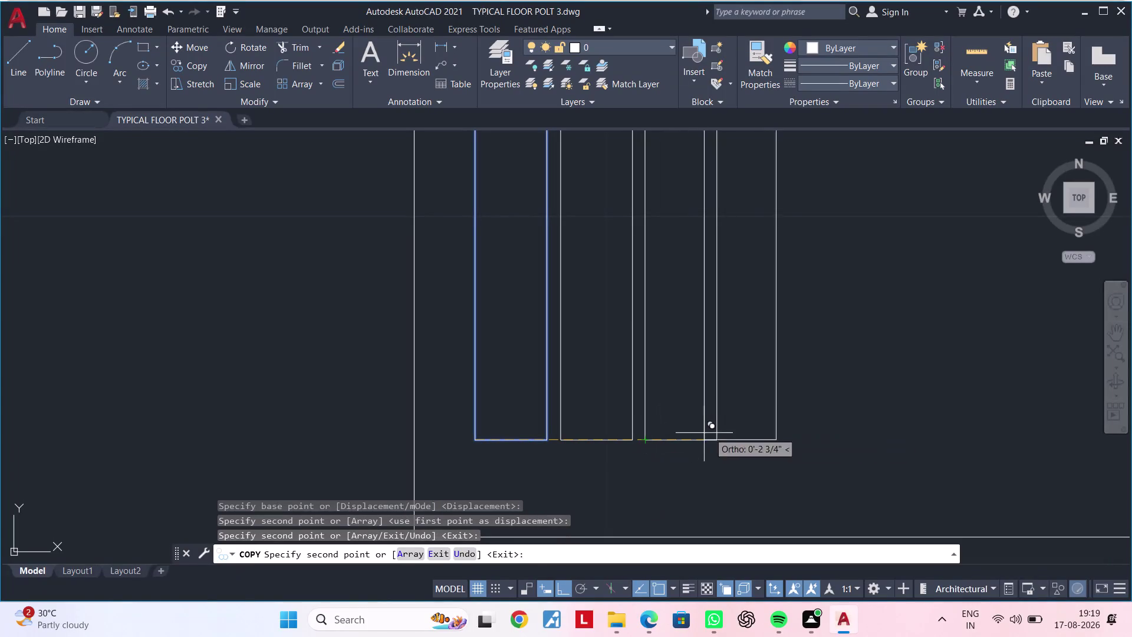
Place 17 more copies of the vertical slat line across the lower panel, then end COPY.
click(730, 433)
middle_drag(795, 428, 570, 445)
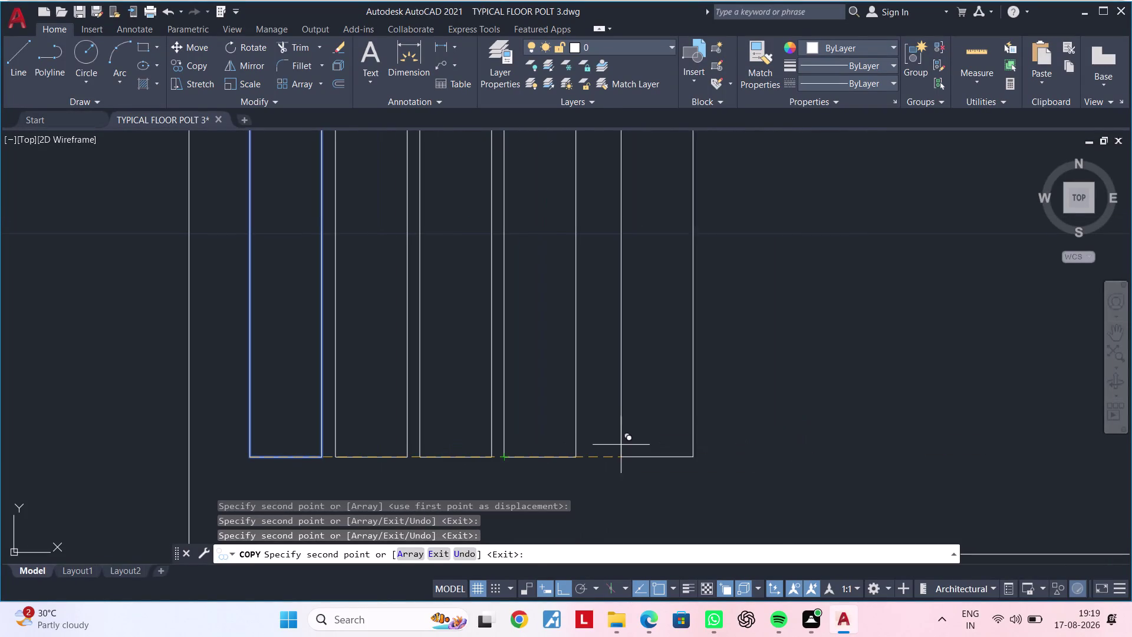
click(587, 451)
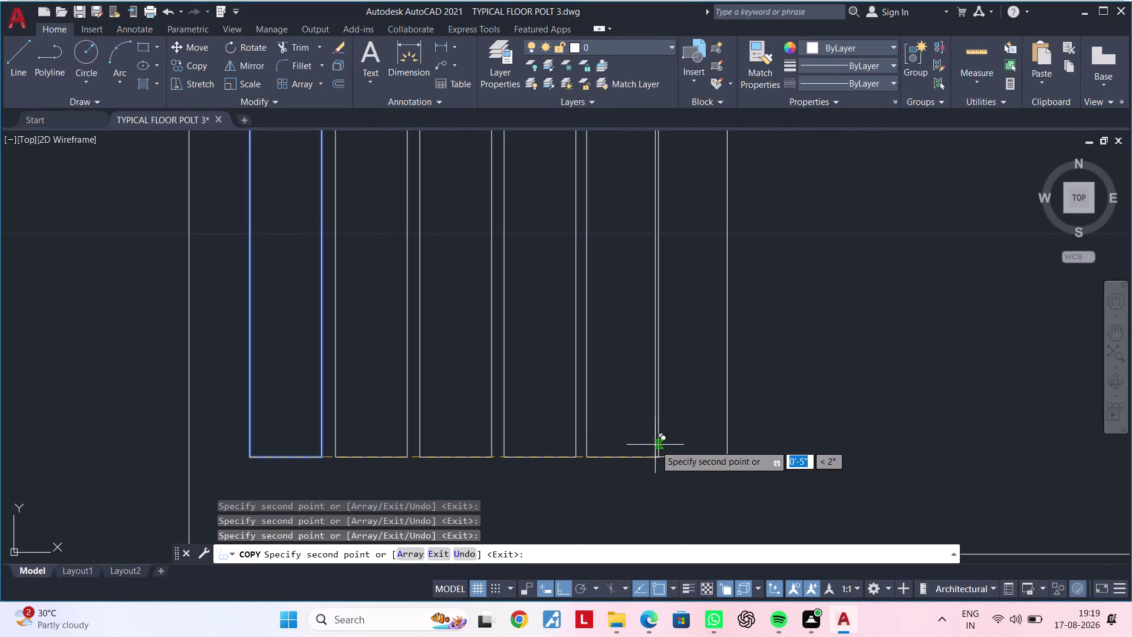
click(669, 448)
middle_drag(758, 442, 706, 449)
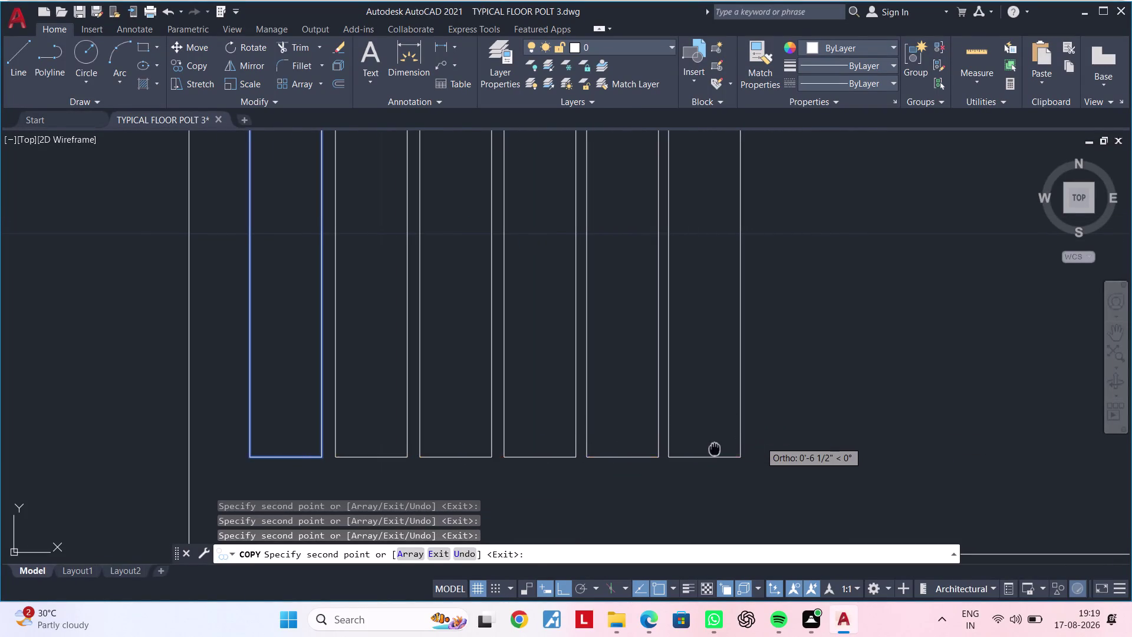
middle_drag(706, 449, 595, 457)
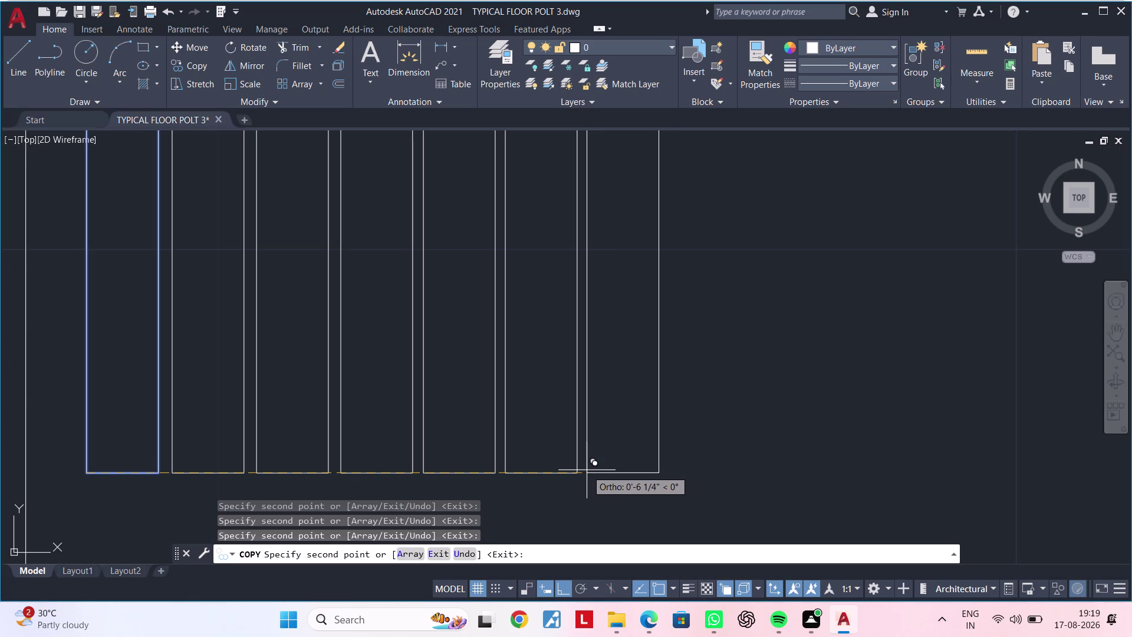
click(587, 469)
middle_drag(668, 453, 551, 462)
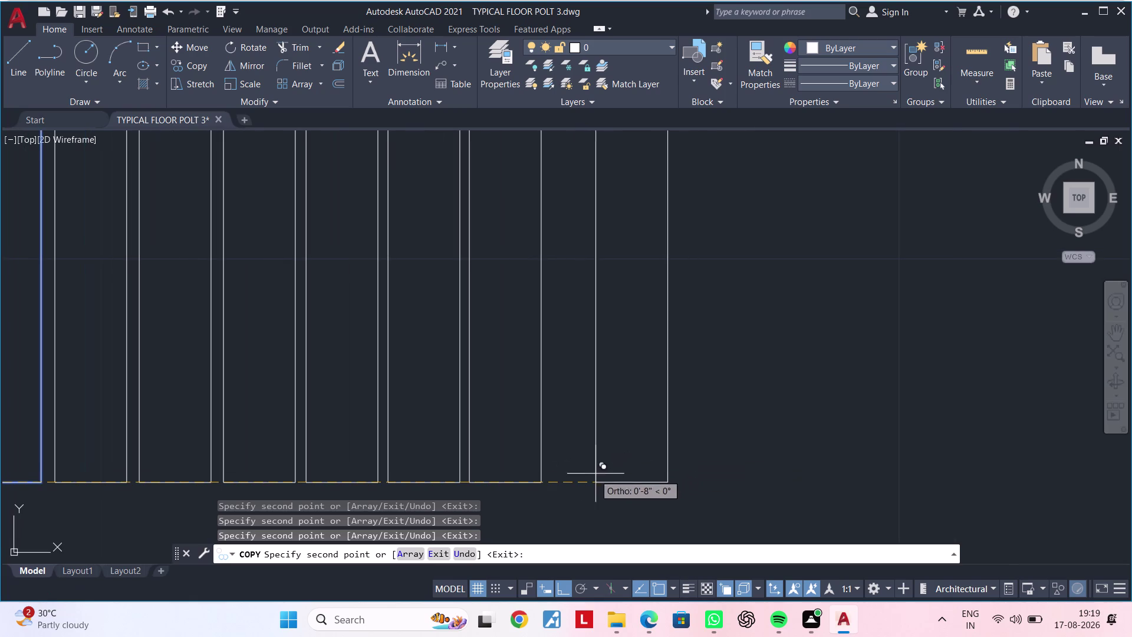
click(550, 475)
middle_drag(638, 470, 531, 474)
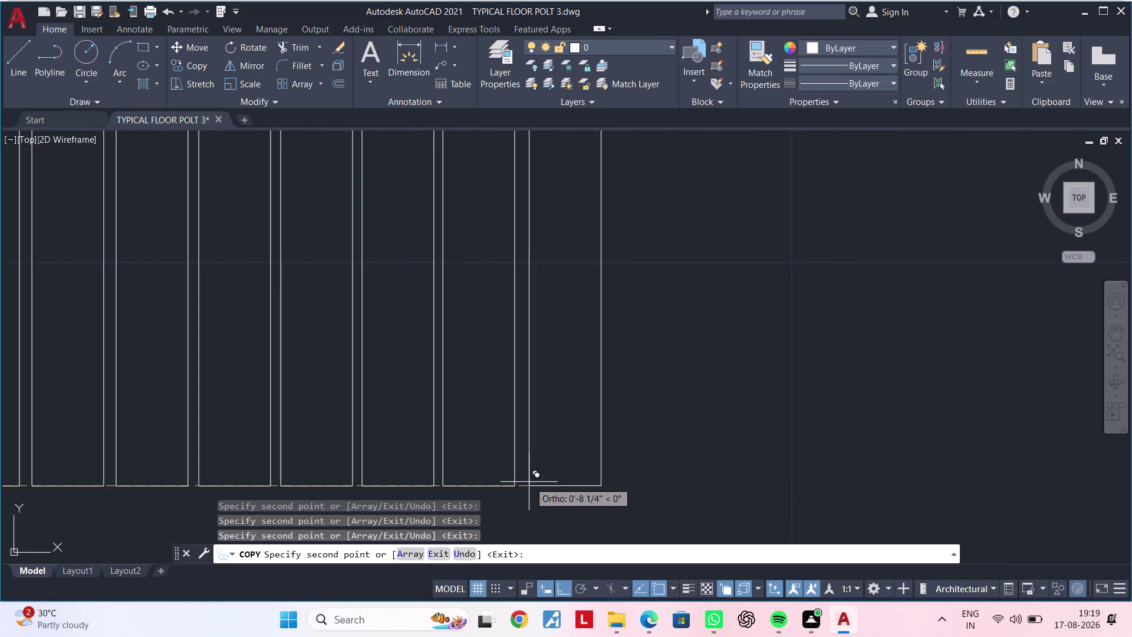
click(525, 482)
middle_drag(637, 470, 559, 482)
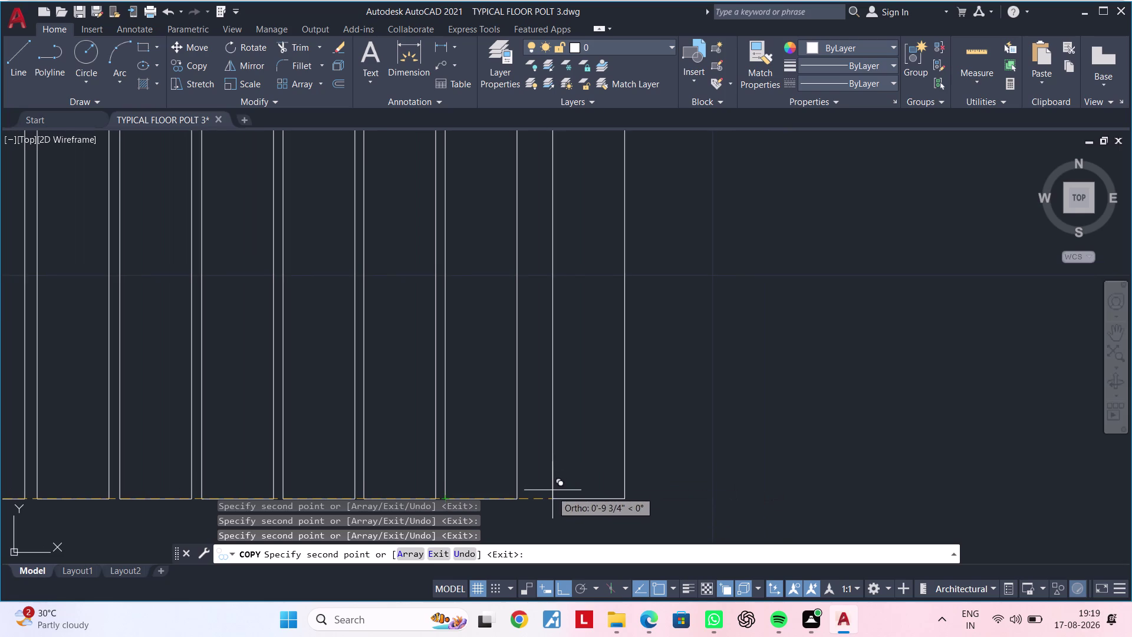
click(528, 495)
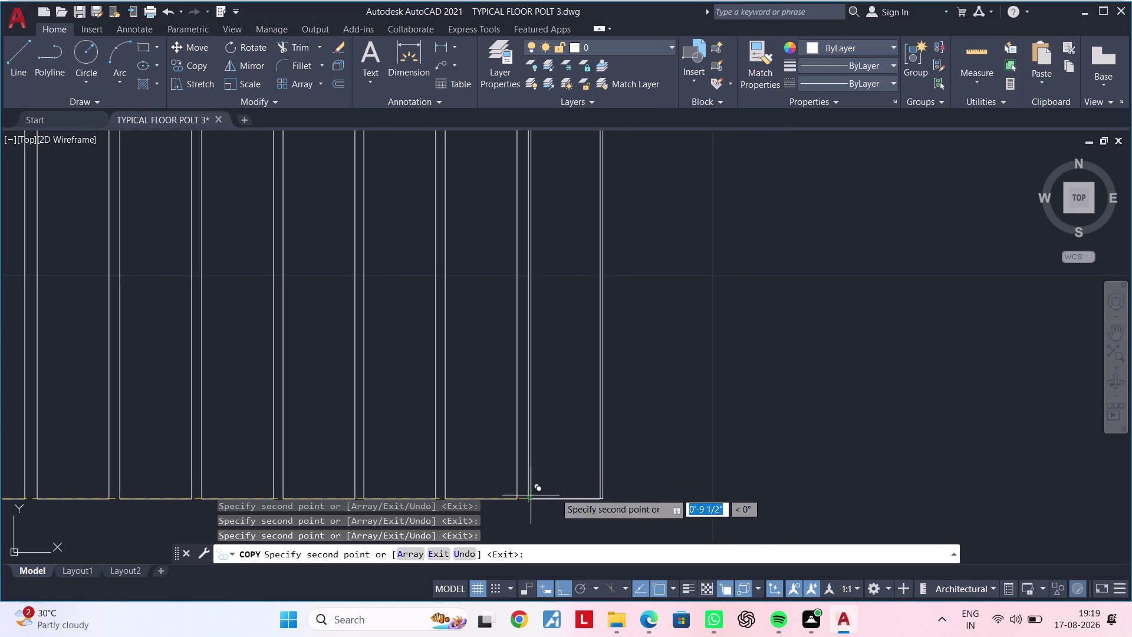
click(612, 492)
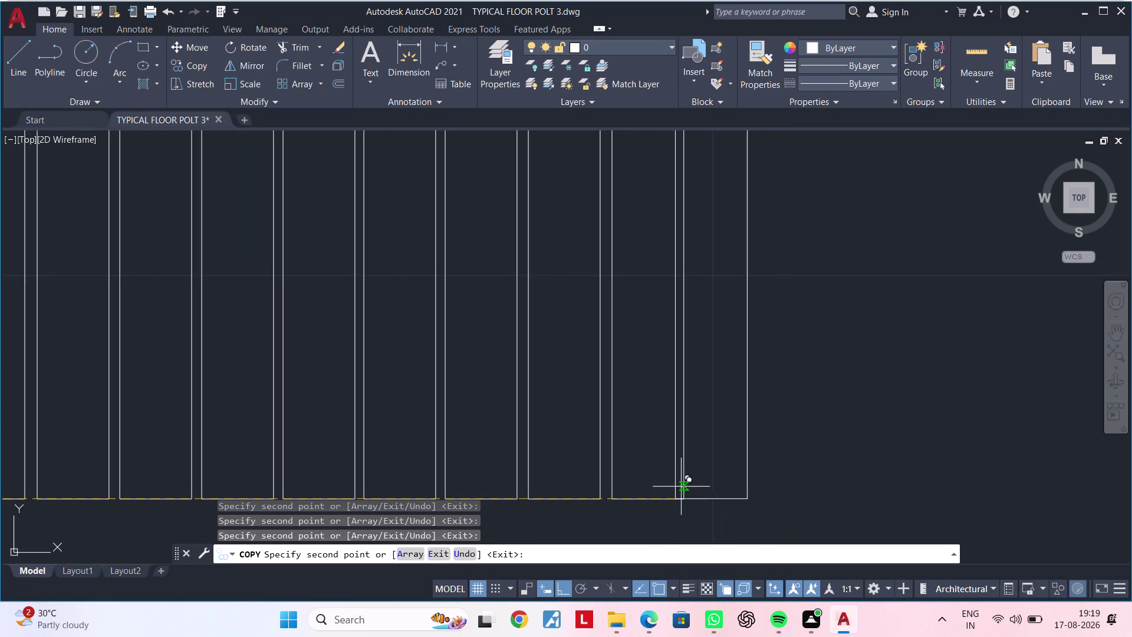
middle_drag(725, 485, 641, 492)
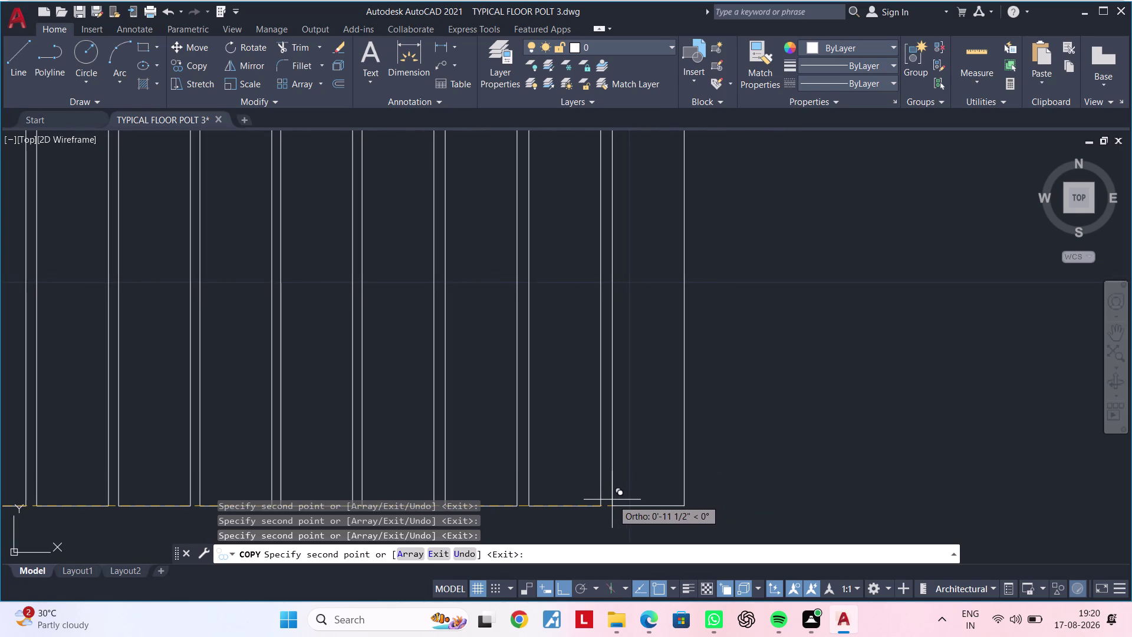
click(612, 500)
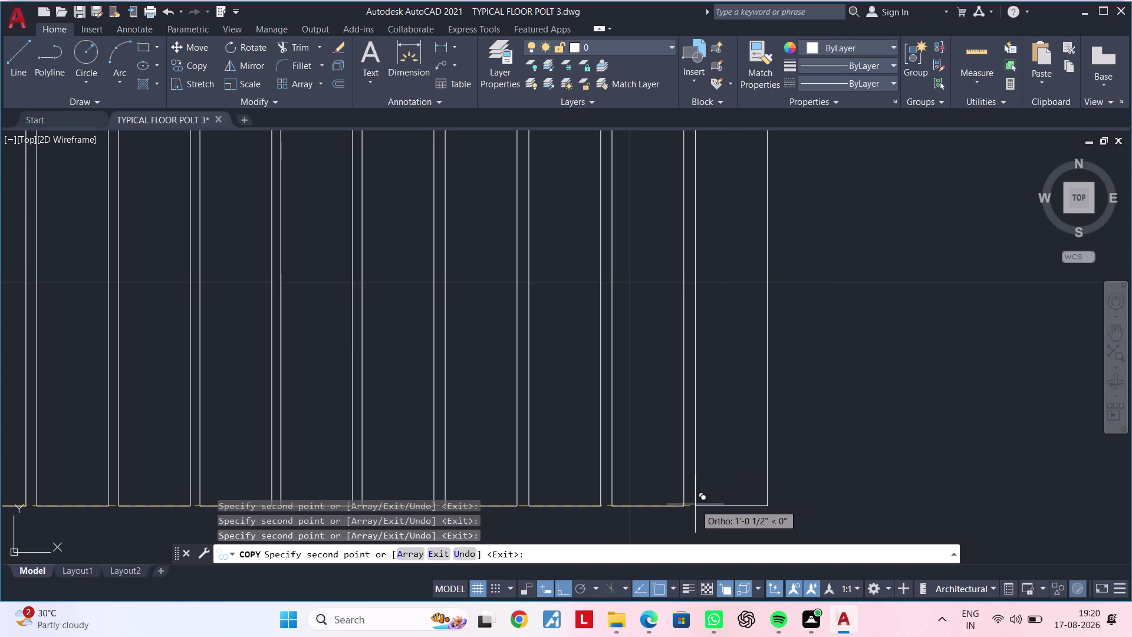
click(695, 504)
click(779, 498)
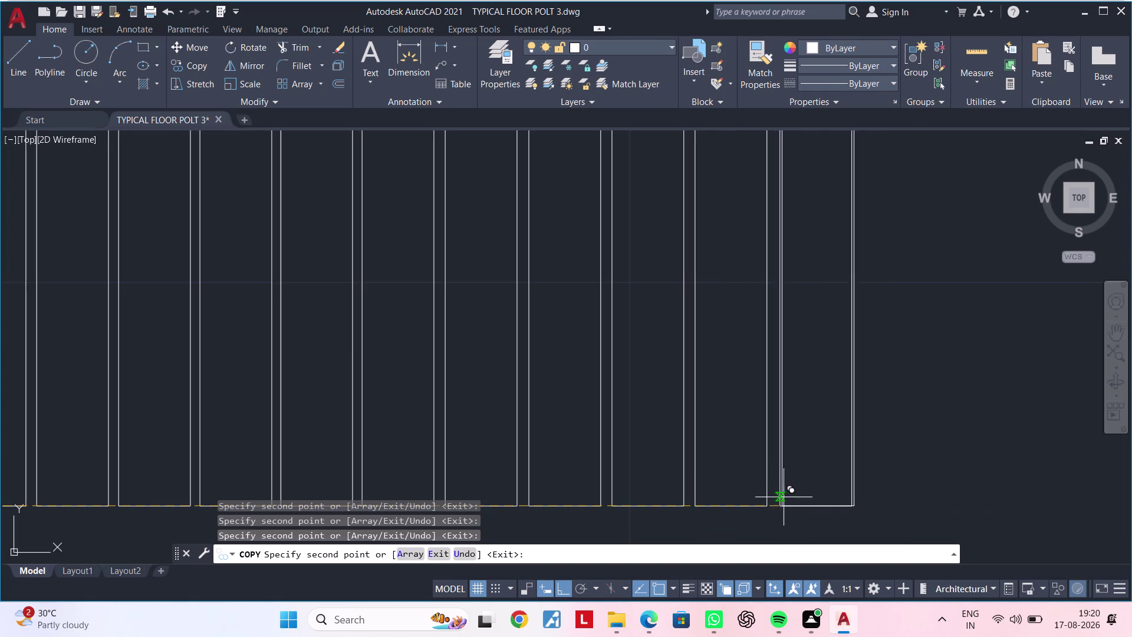
middle_drag(846, 484, 589, 492)
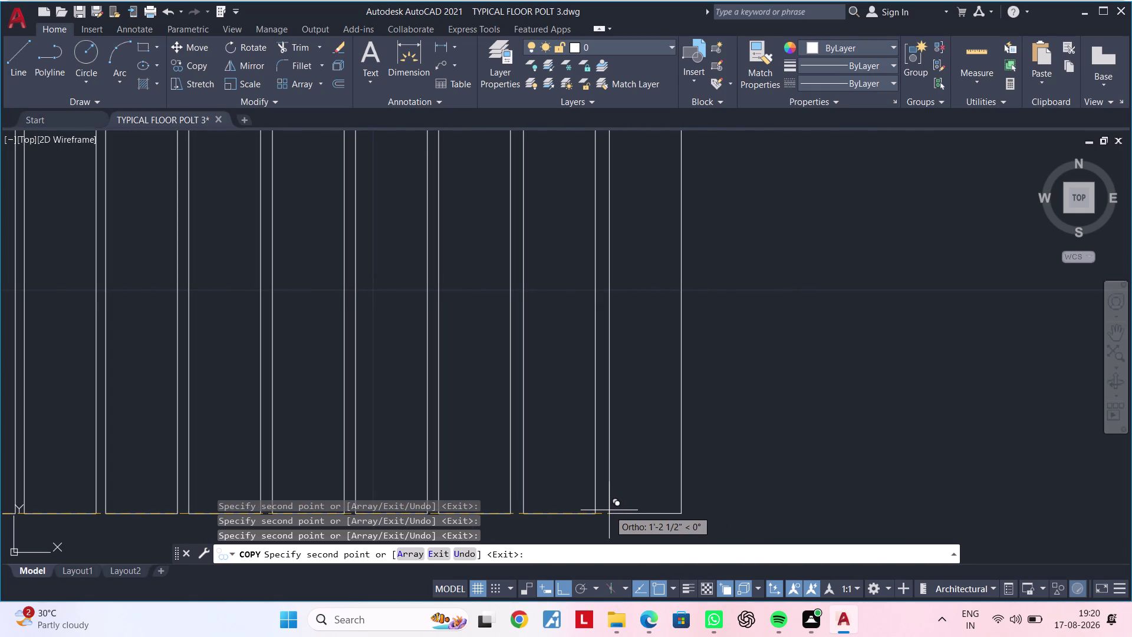
click(609, 509)
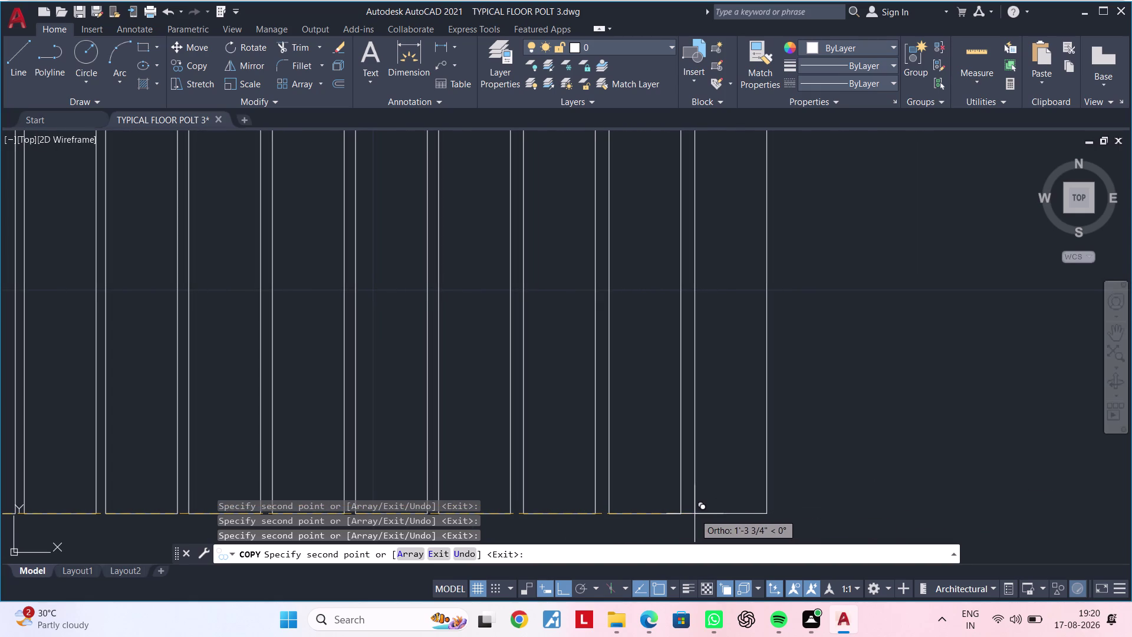
click(694, 513)
click(782, 513)
scroll(down, 3)
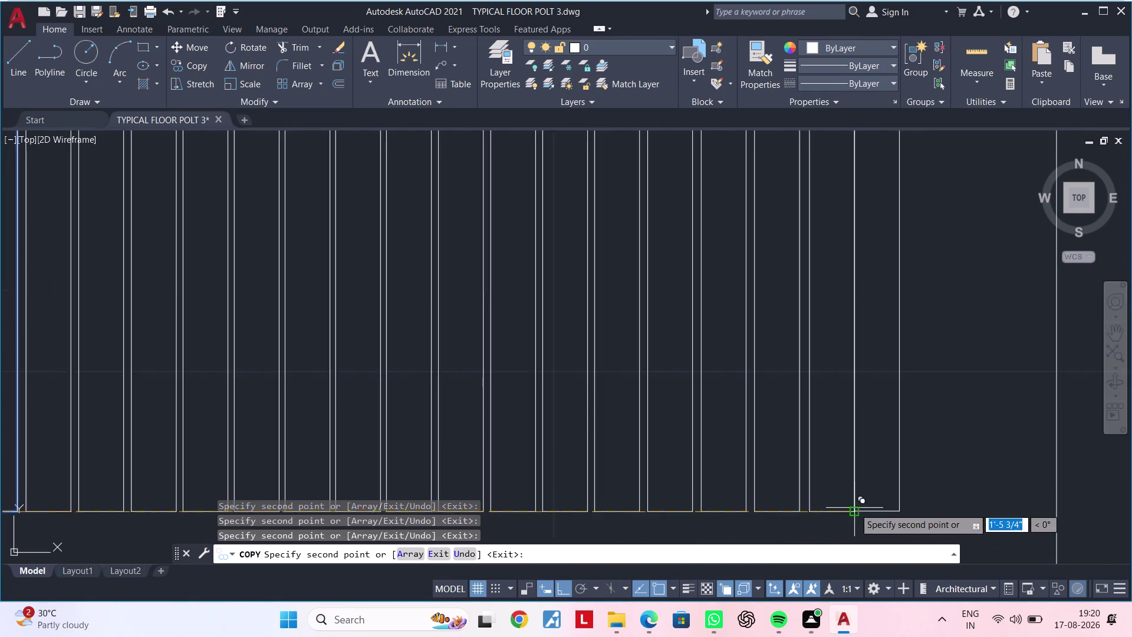
middle_drag(852, 507, 584, 496)
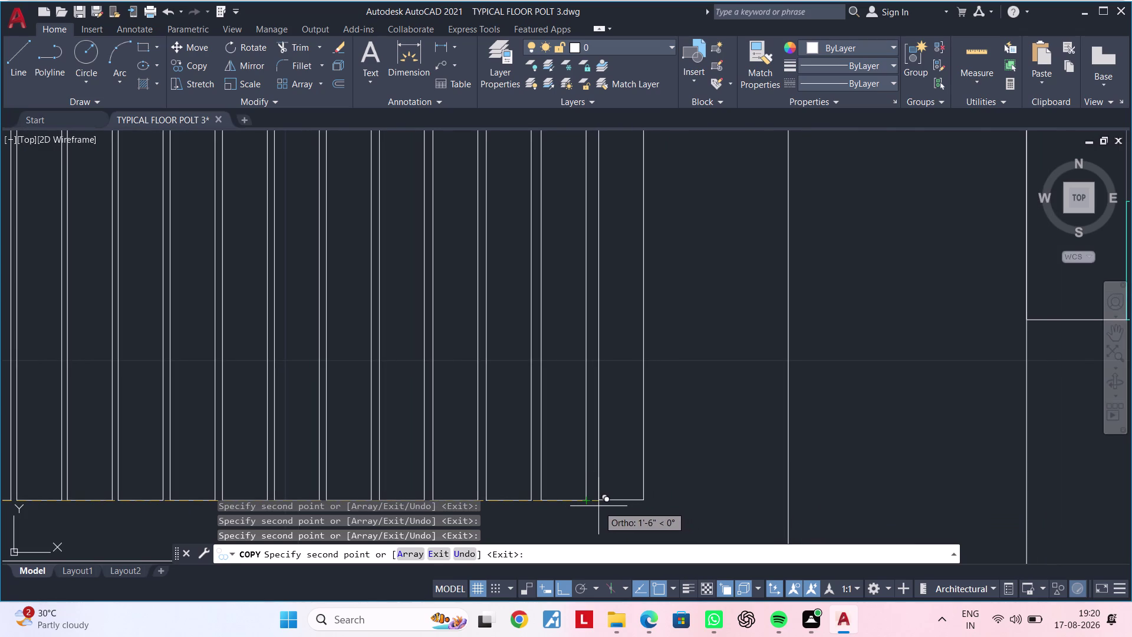
click(599, 506)
click(656, 501)
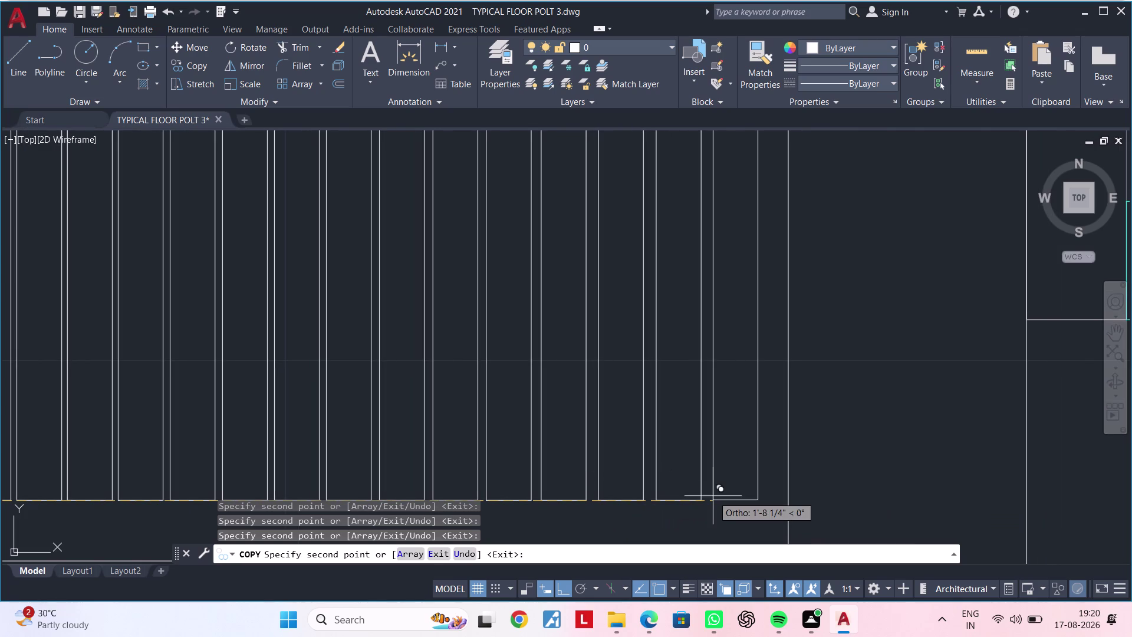
click(714, 499)
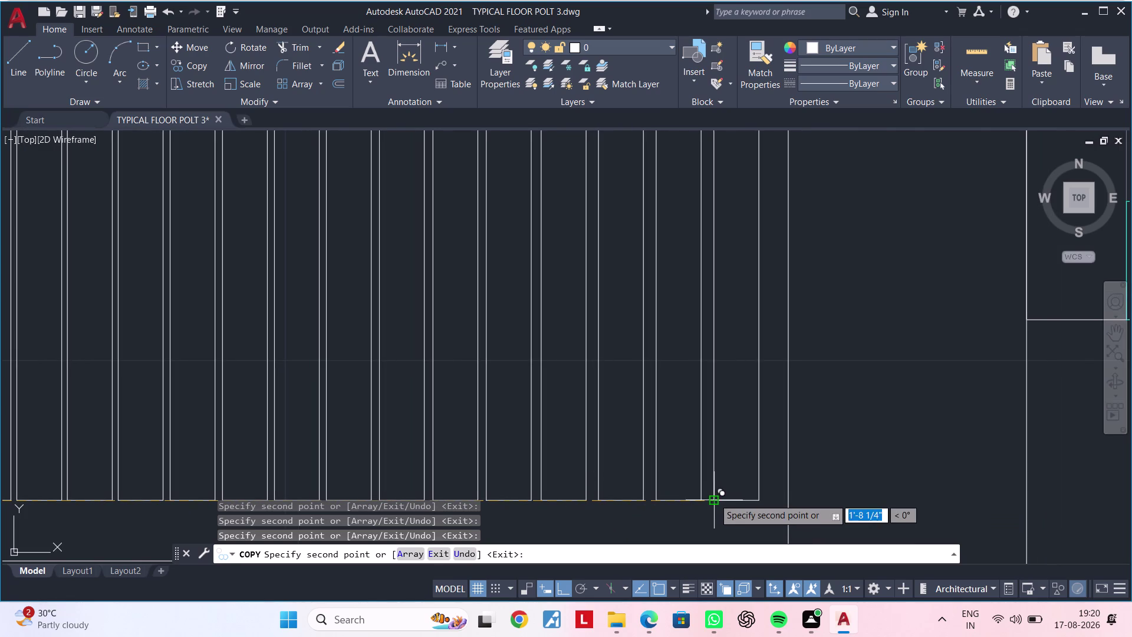
scroll(down, 3)
key(Escape)
key(Escape)
key(Escape)
key(Escape)
scroll(up, 3)
key(Escape)
key(Escape)
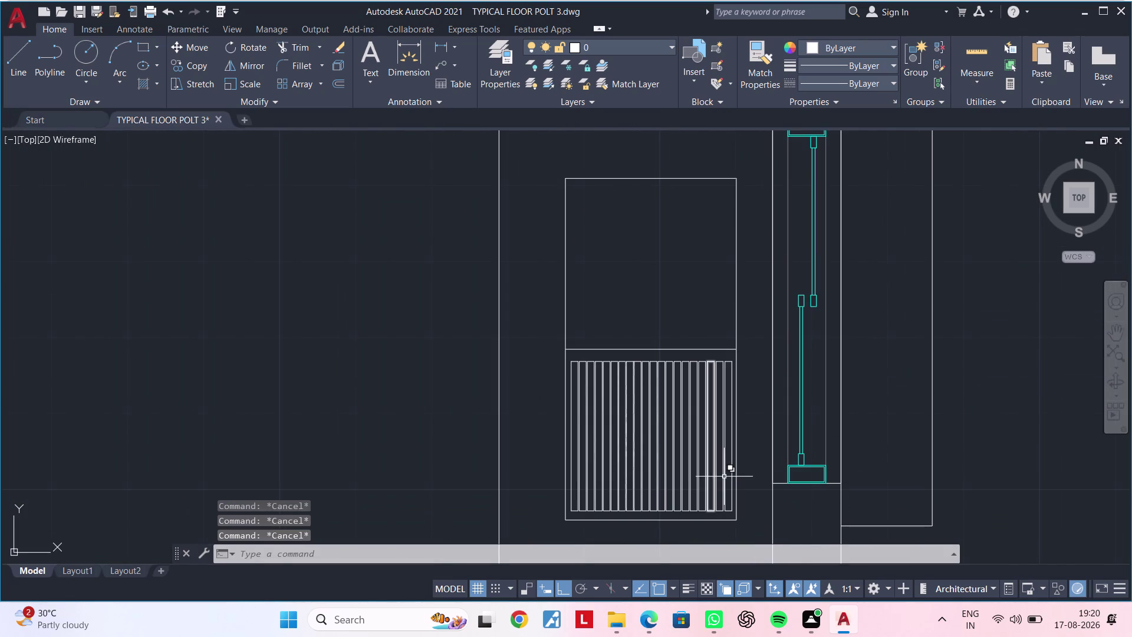
Center the slatted outline in view and clear any pending command.
scroll(up, 3)
scroll(down, 3)
scroll(up, 3)
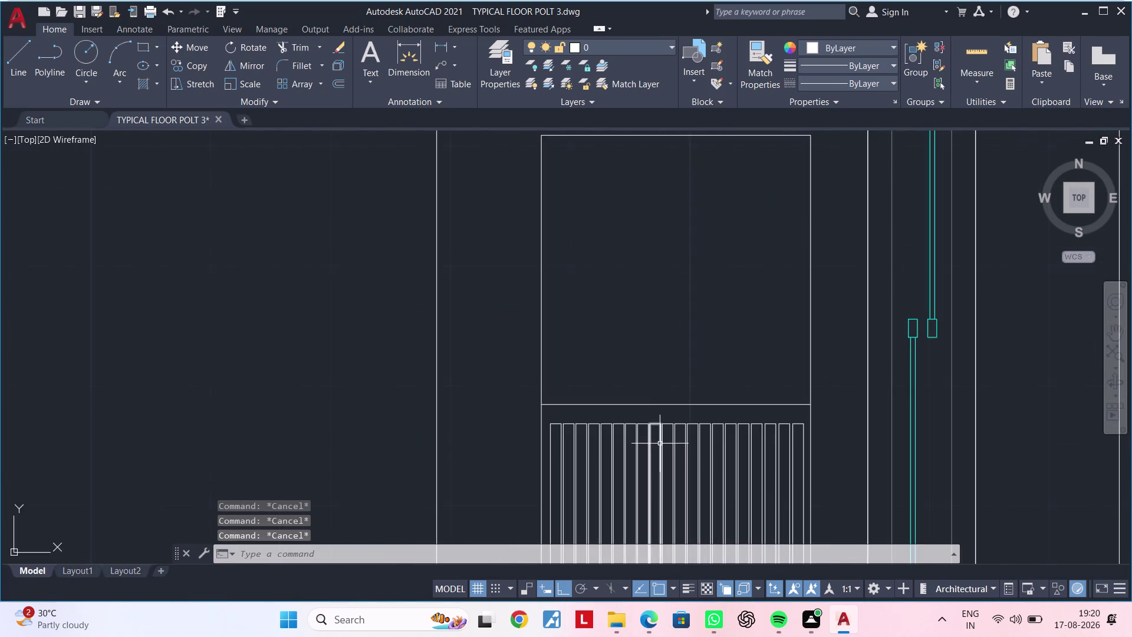
middle_drag(660, 435, 660, 366)
scroll(up, 3)
scroll(down, 3)
scroll(down, 3)
middle_drag(692, 282, 683, 324)
key(Escape)
key(Escape)
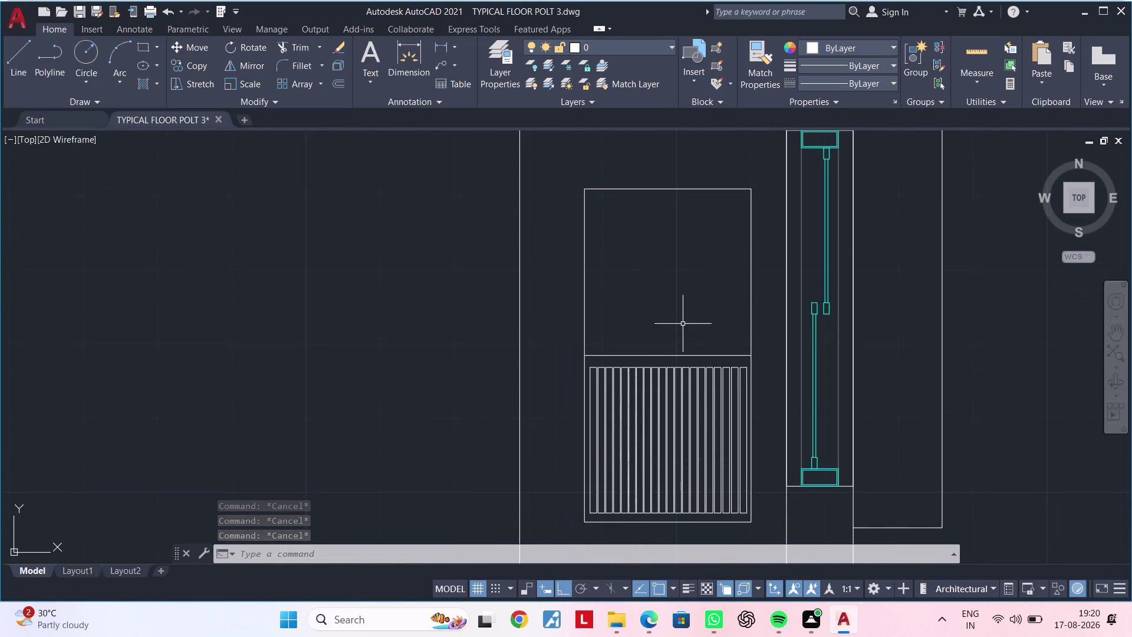
key(Escape)
key(Escape)
key(Escape)
key(Escape)
key(Escape)
key(Escape)
key(Escape)
key(Escape)
key(Escape)
key(Escape)
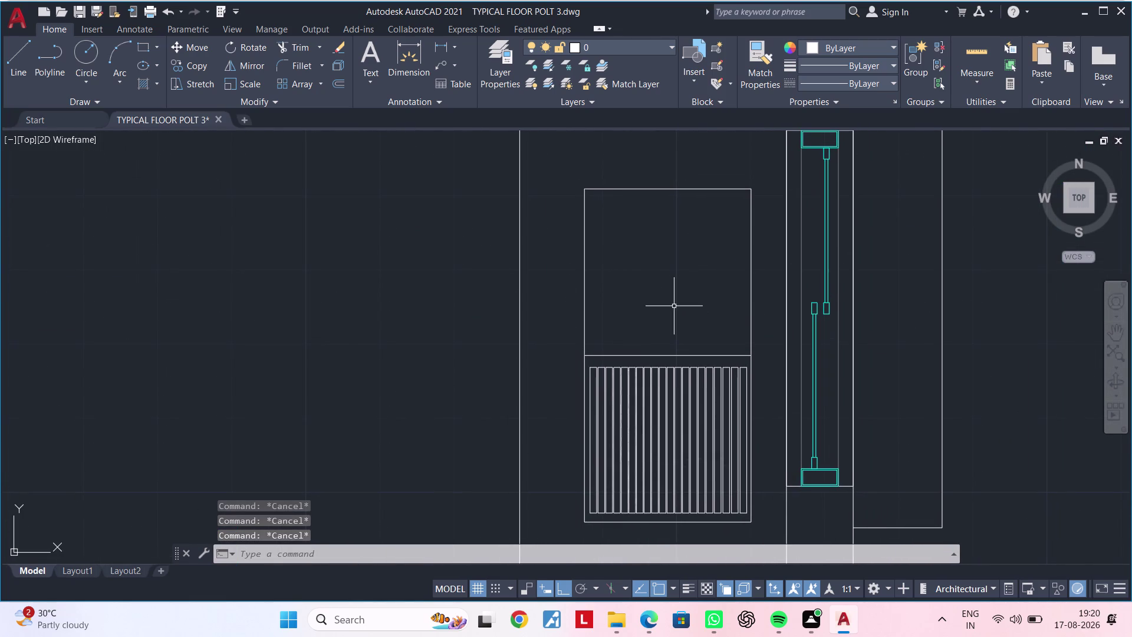
key(Escape)
key(Escape)
key(Escape)
key(Escape)
middle_drag(637, 266, 610, 287)
key(Escape)
middle_drag(611, 272, 569, 279)
key(Escape)
key(Escape)
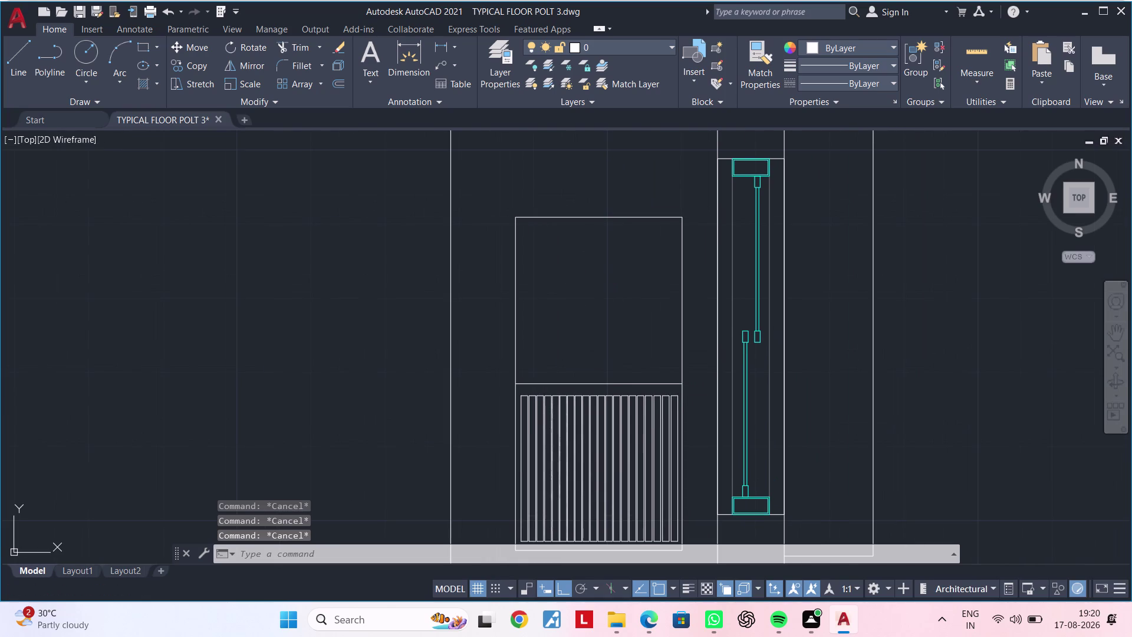
key(Escape)
key(Escape)
Draw a rectangle with REC inside the upper panel above the slats.
text(REC)
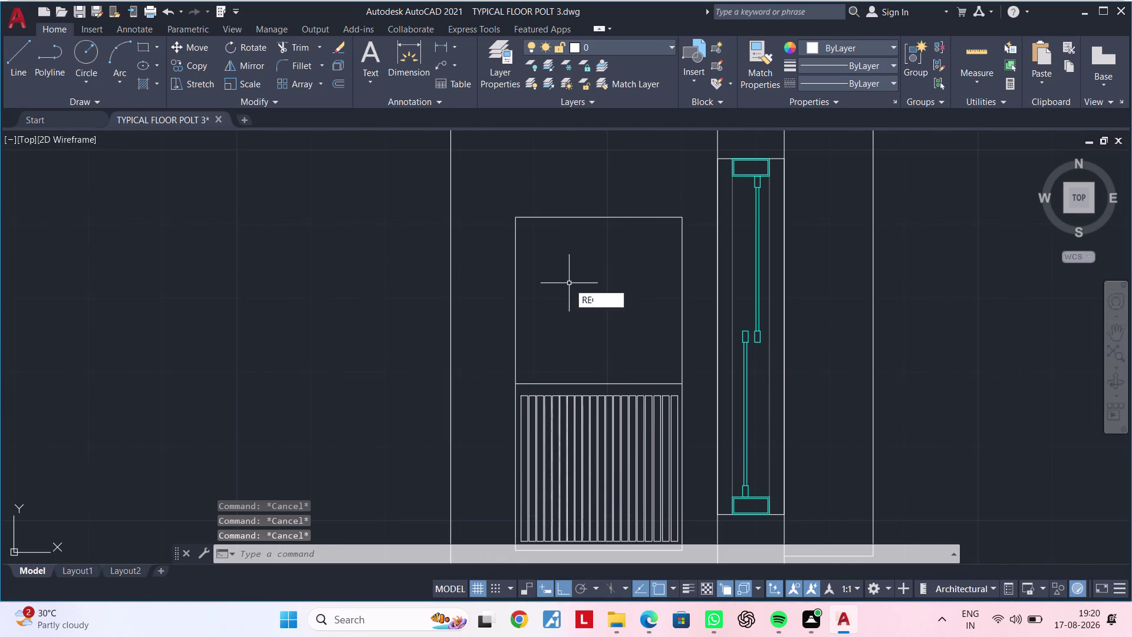
key(space)
click(560, 252)
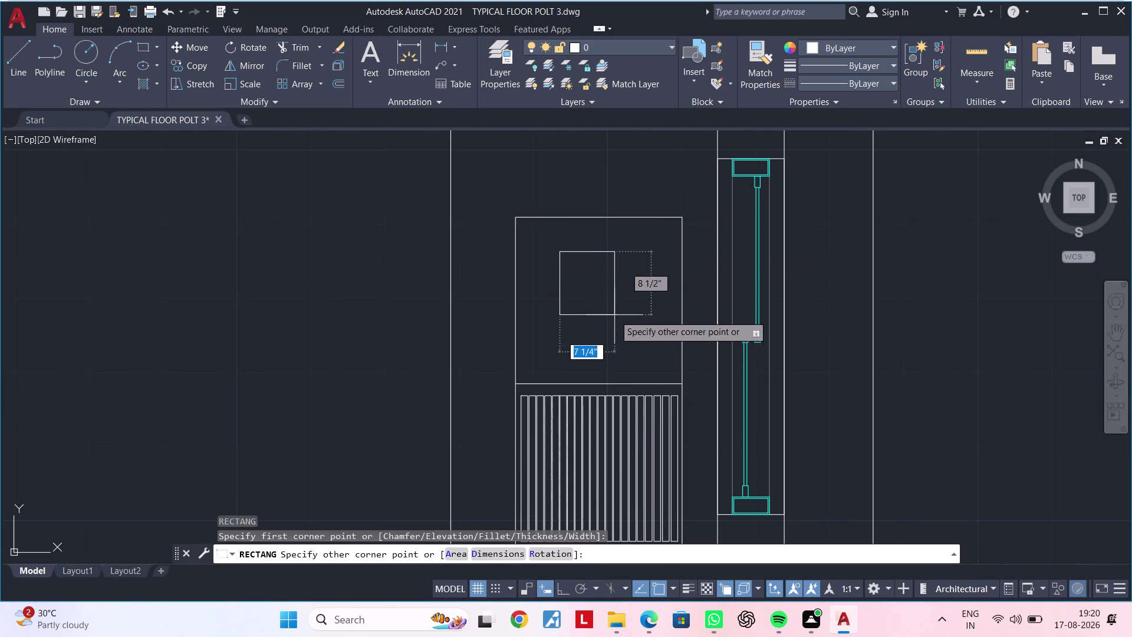
click(643, 359)
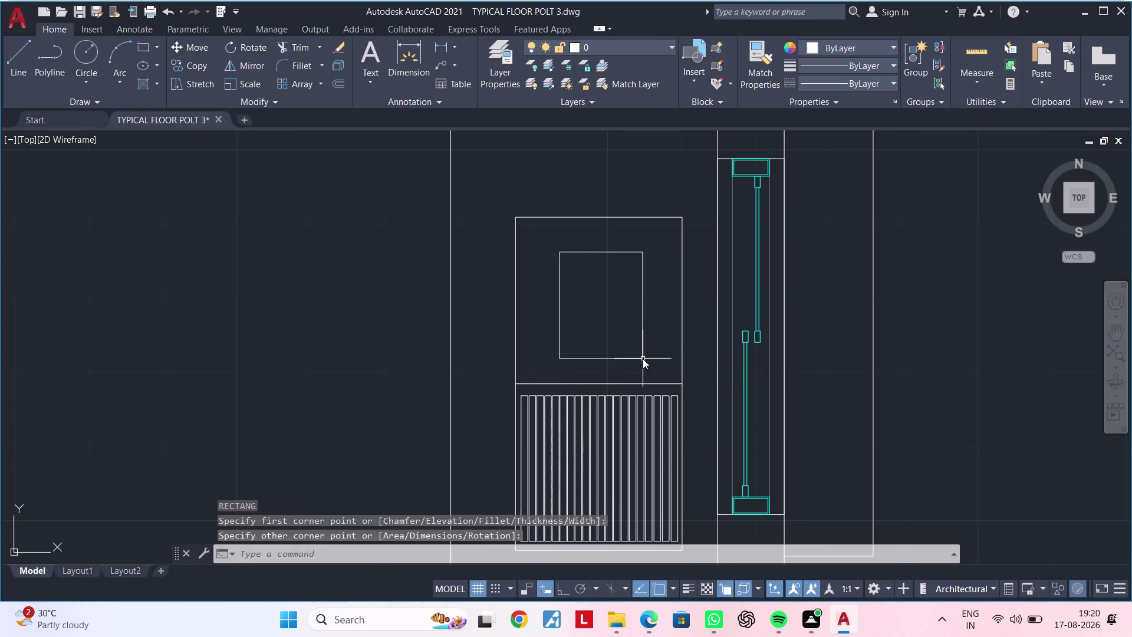
key(Escape)
key(Escape)
middle_drag(605, 318, 613, 306)
key(Escape)
key(Escape)
key(Escape)
key(Escape)
key(Escape)
key(Escape)
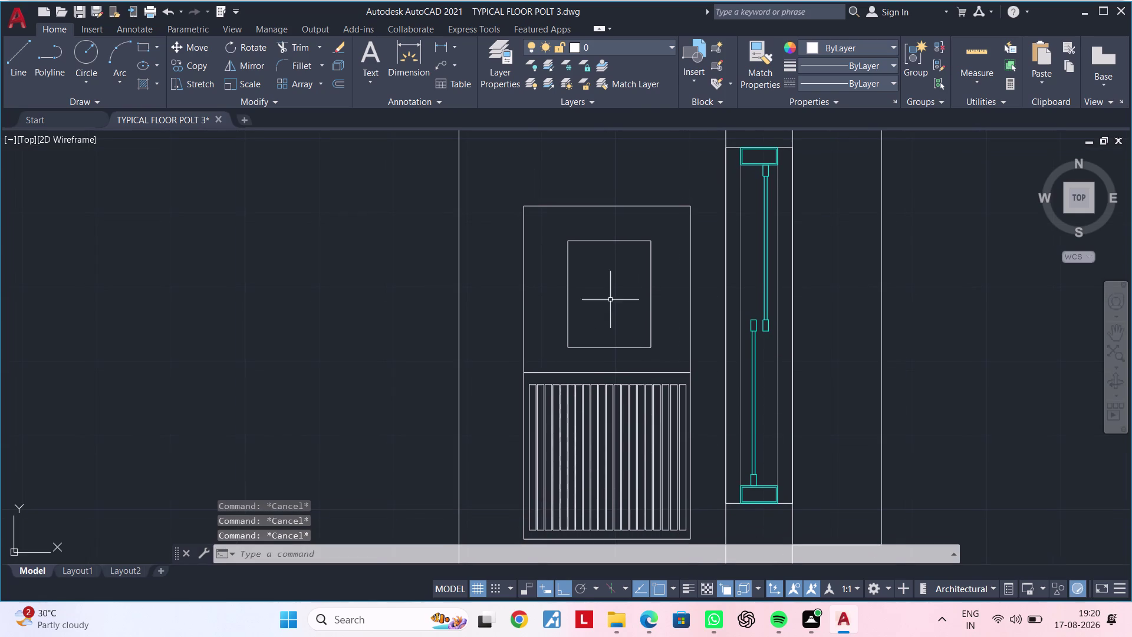
key(Escape)
key(Escape)
key(f)
key(space)
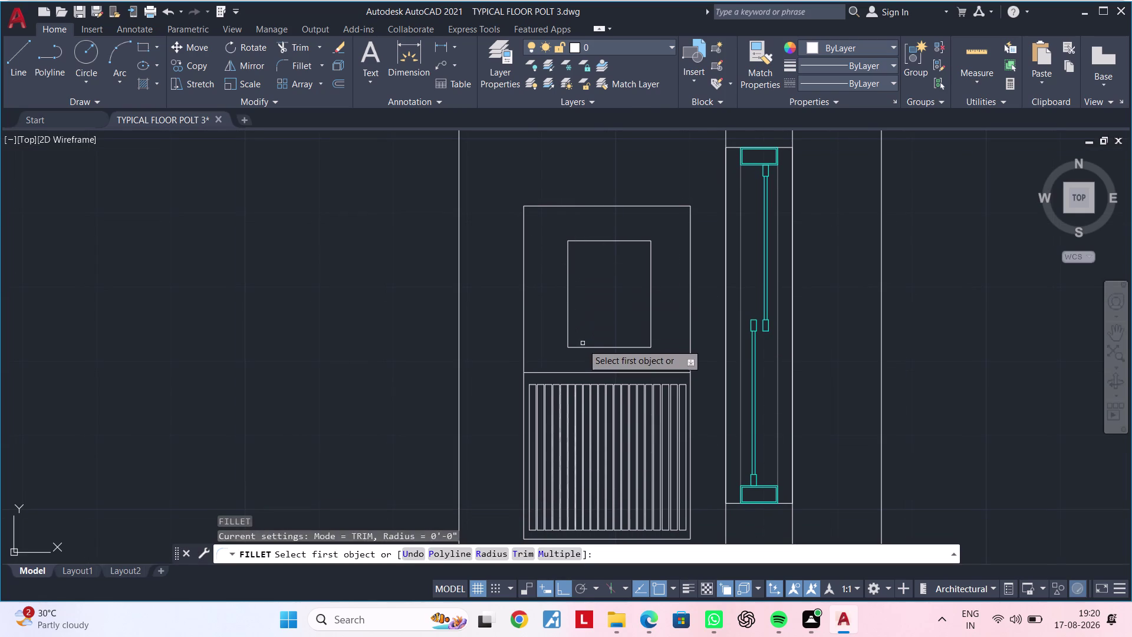
Abandon a first fillet attempt and explode the basin's inner rectangle into separate lines.
click(583, 347)
click(569, 323)
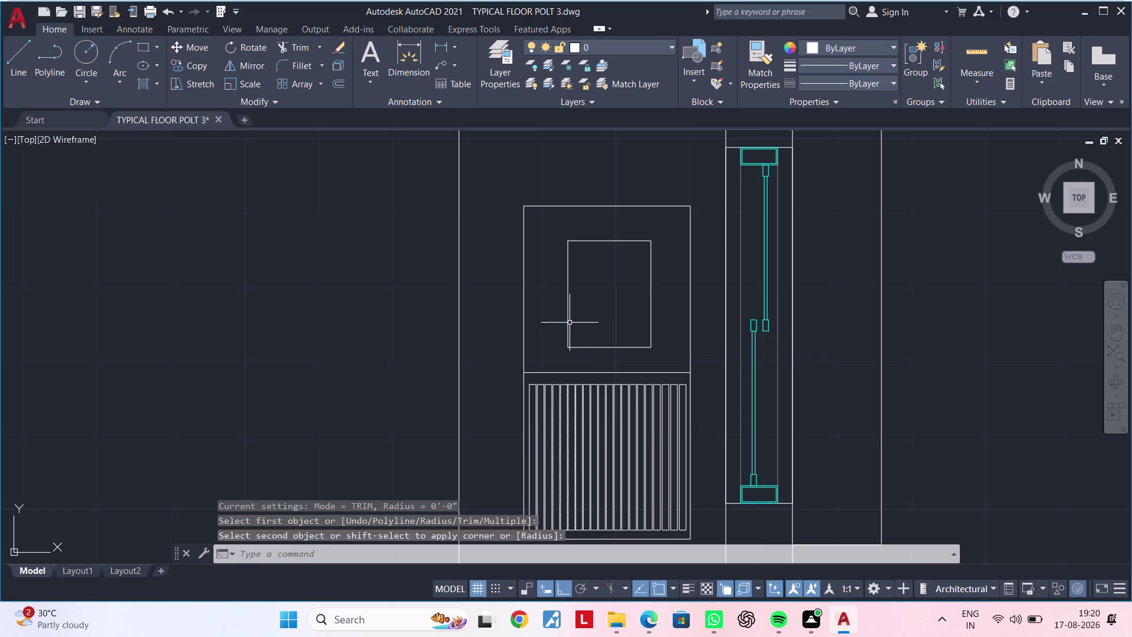
click(570, 329)
key(Escape)
key(Escape)
key(Escape)
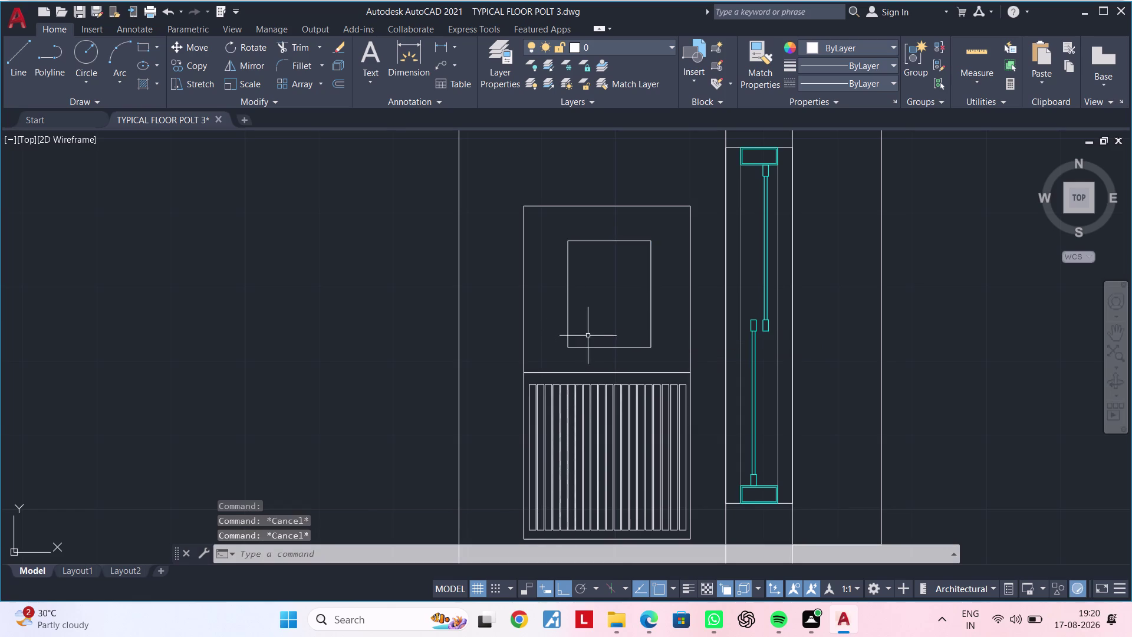
key(Escape)
click(567, 314)
text(X)
key(space)
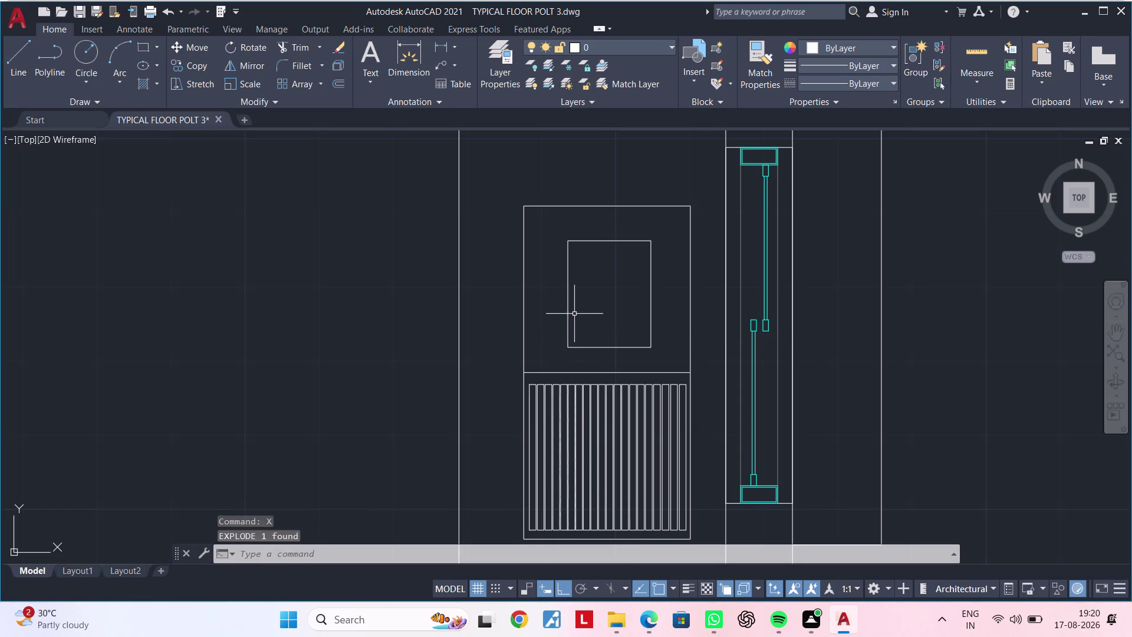
key(Escape)
key(Escape)
key(Escape)
Try filleting the basin's bottom and side edges, then cancel the attempt.
text(F)
key(space)
click(587, 346)
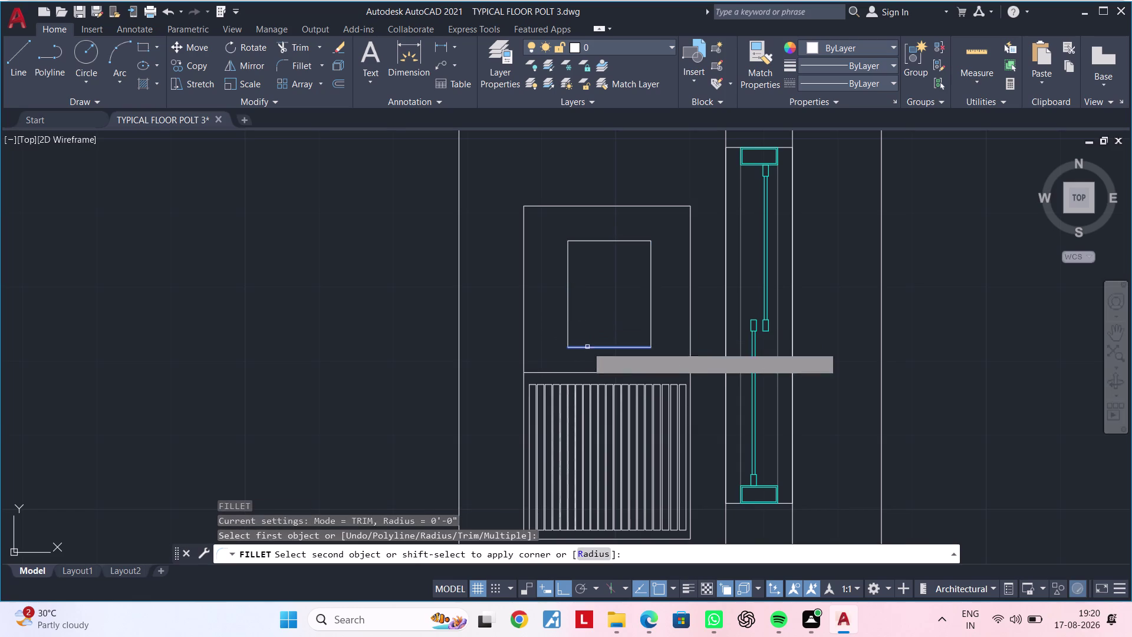
click(566, 324)
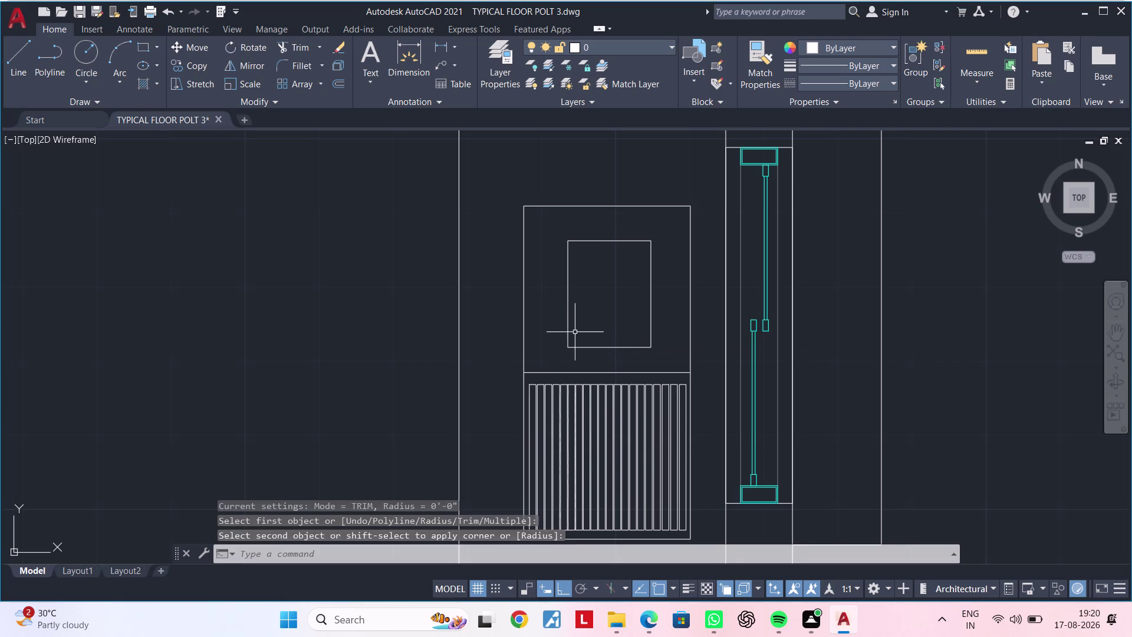
key(Escape)
key(Escape)
key(Escape)
key(Escape)
key(Escape)
Start FILLET and set its radius to 0'-4" by picking two points.
text(F)
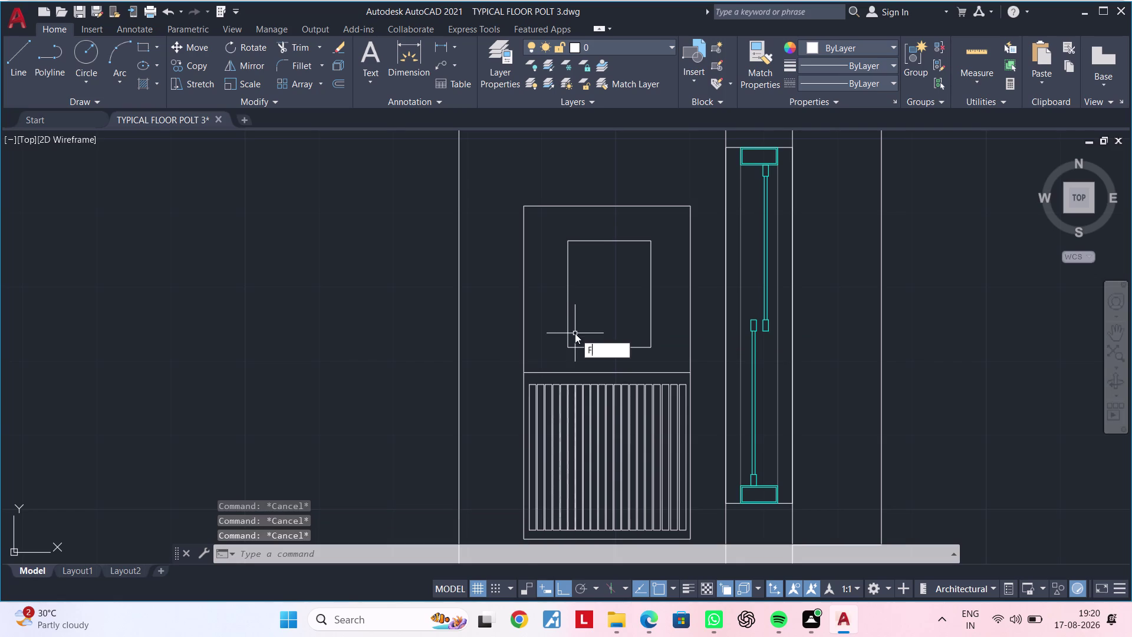
key(space)
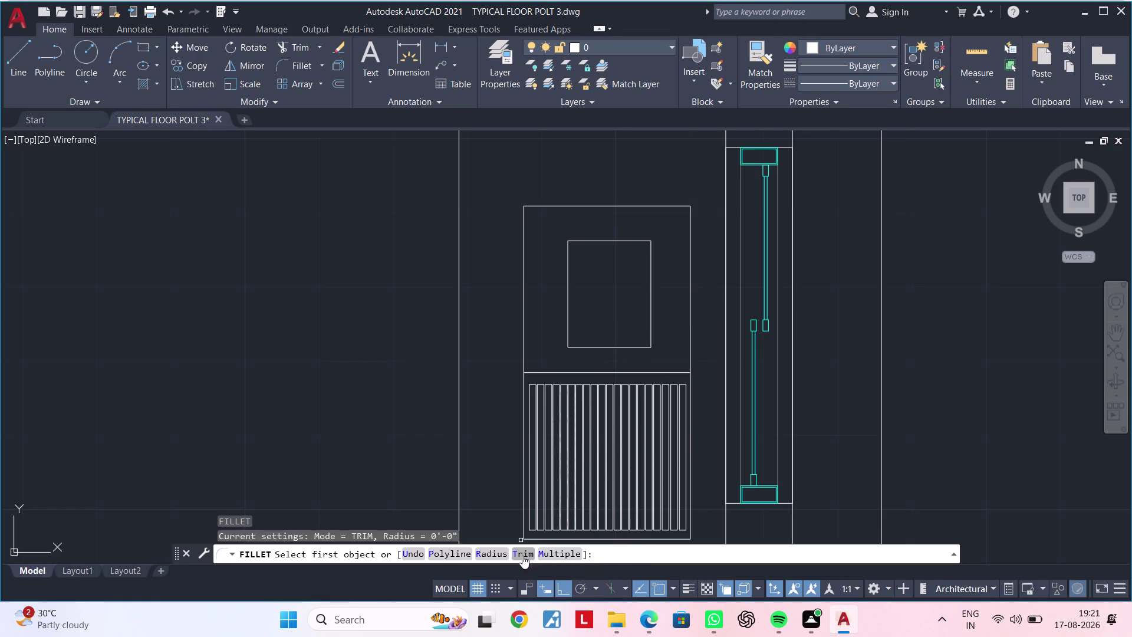
click(490, 554)
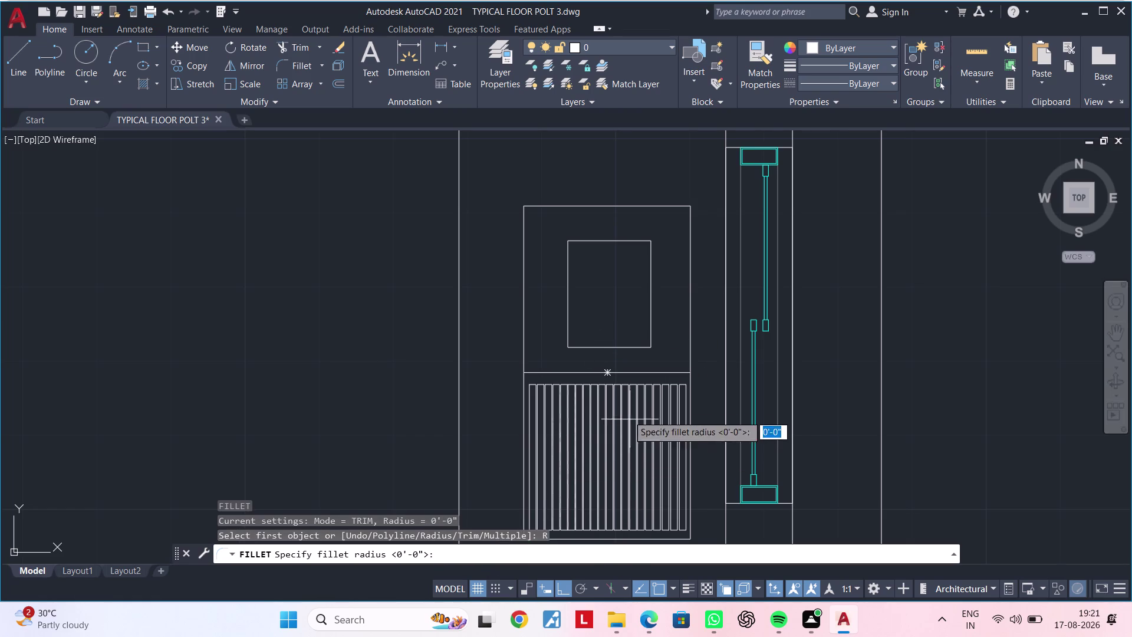
scroll(up, 3)
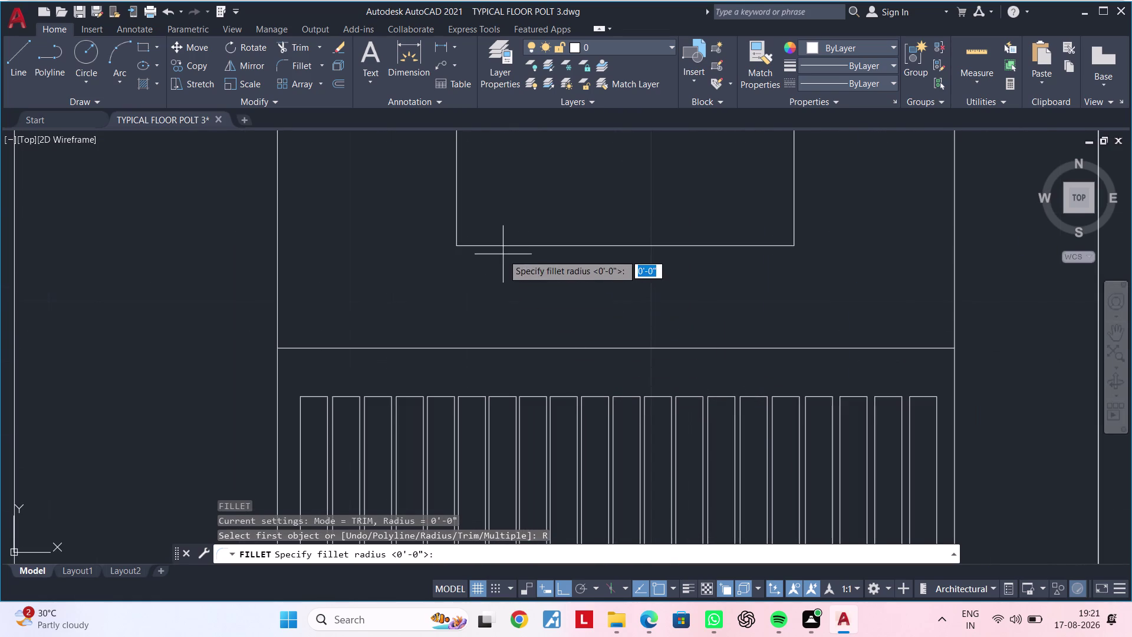
scroll(down, 3)
middle_drag(516, 283, 523, 316)
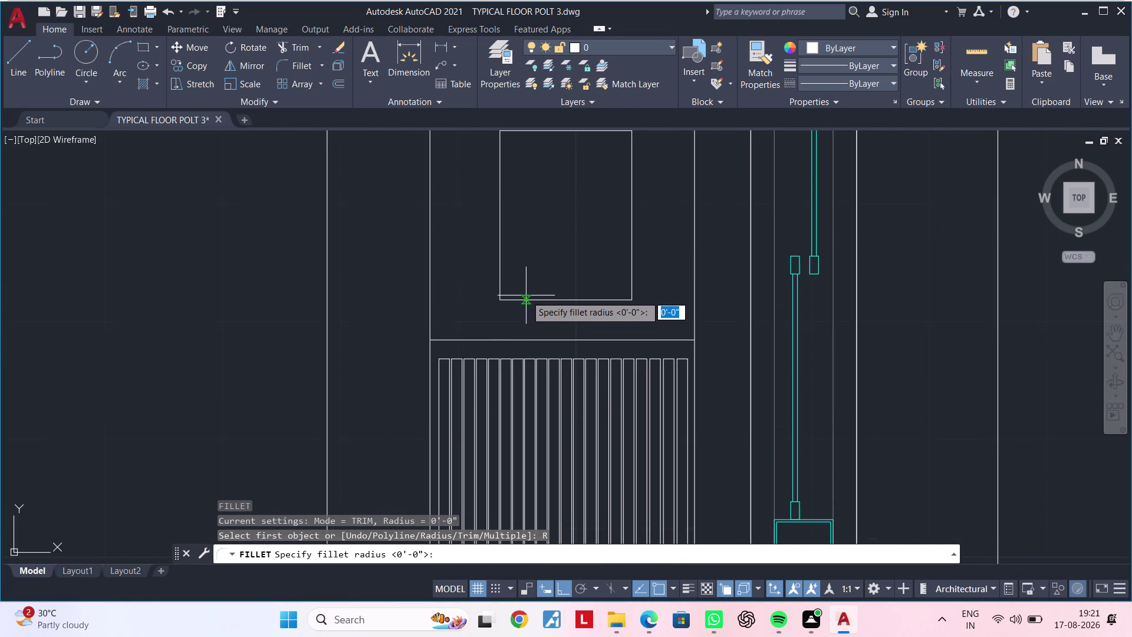
click(533, 298)
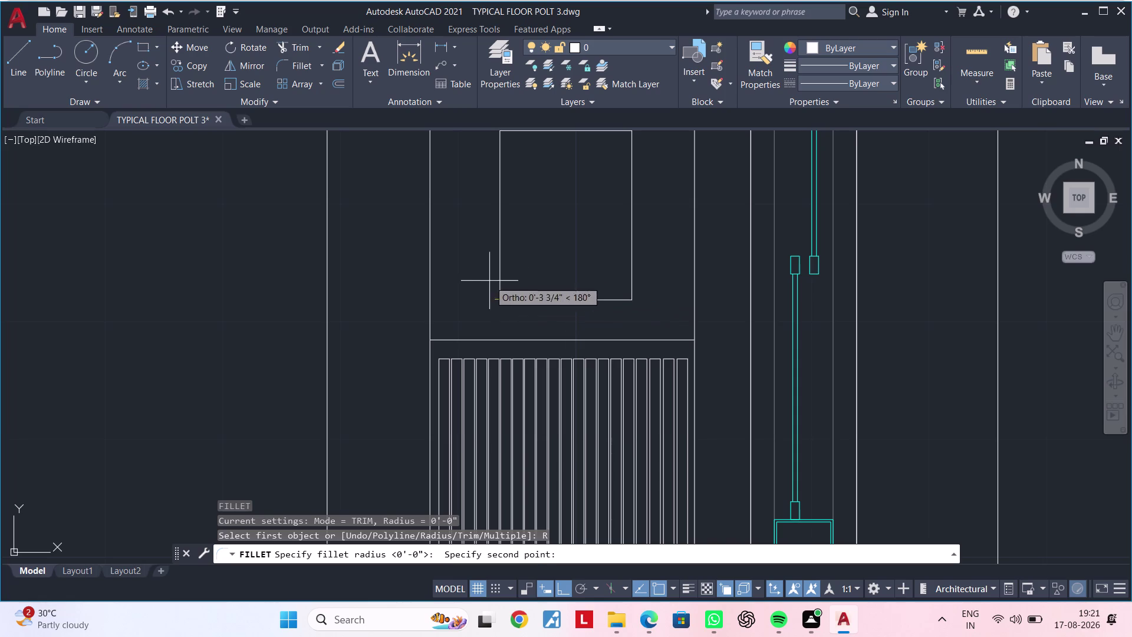
click(501, 265)
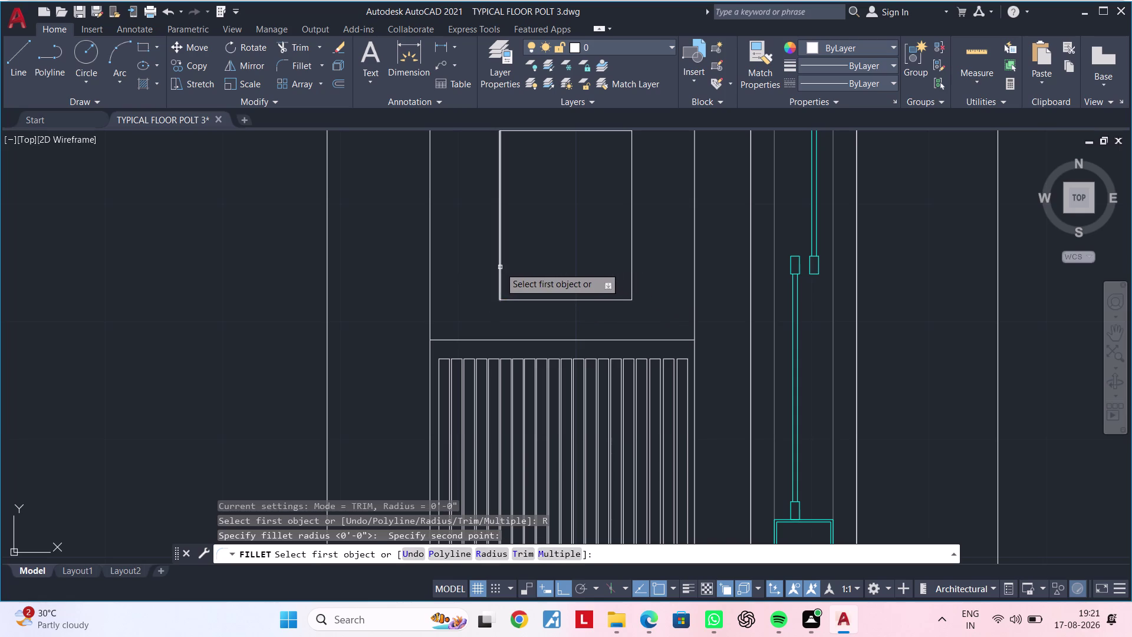
Round the basin's lower-left and lower-right corners with the 4-inch radius.
click(500, 267)
click(533, 299)
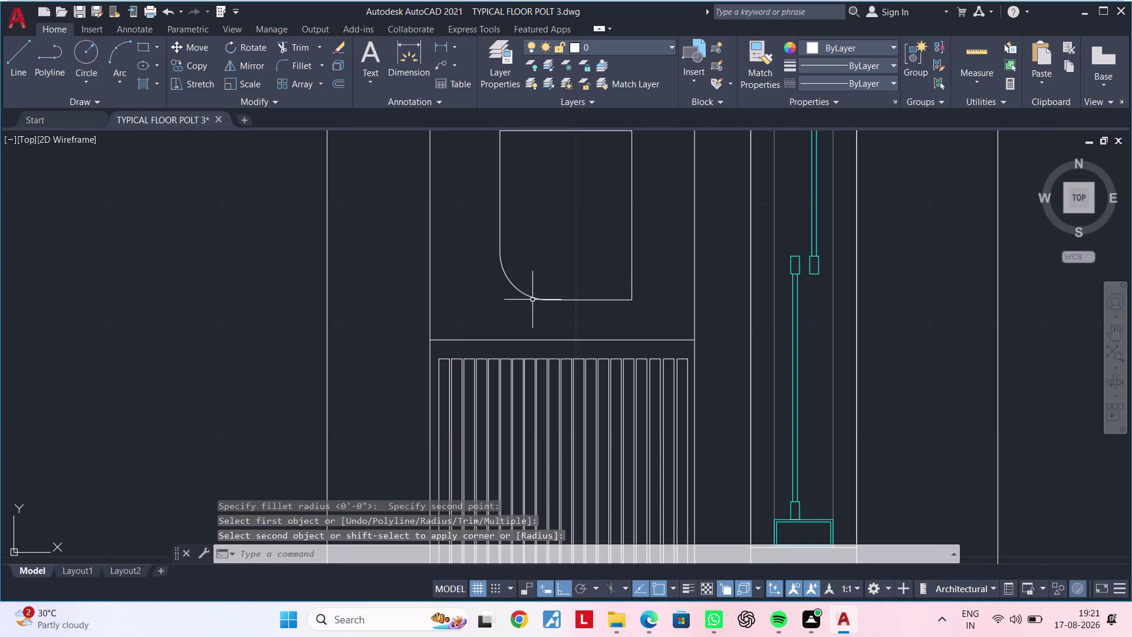
scroll(down, 3)
middle_drag(550, 289, 542, 324)
middle_click(571, 283)
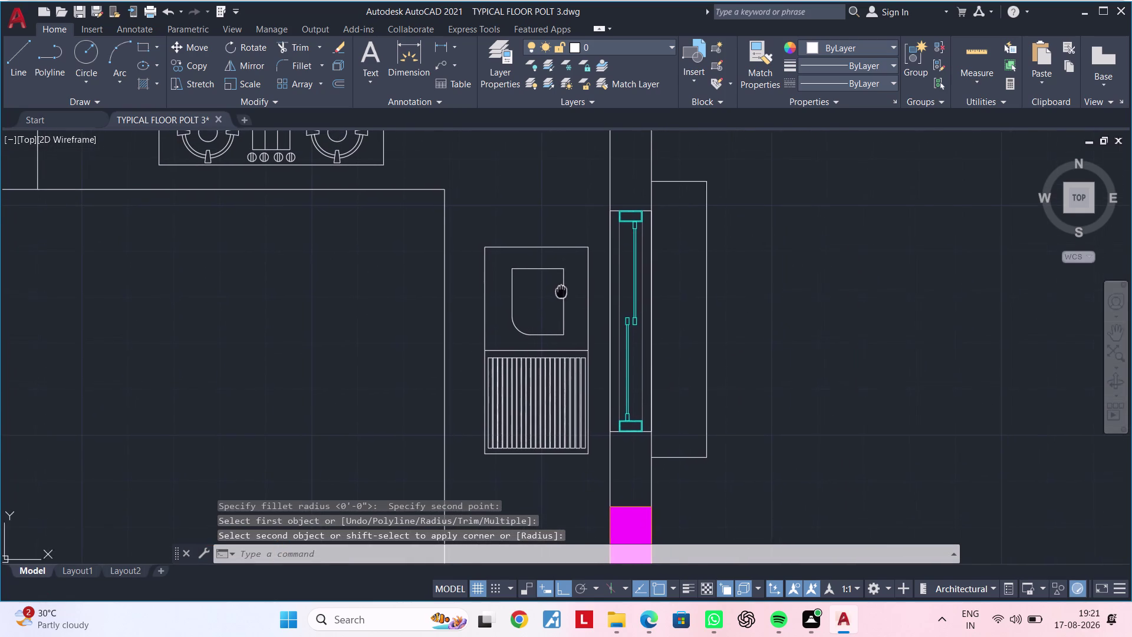
key(space)
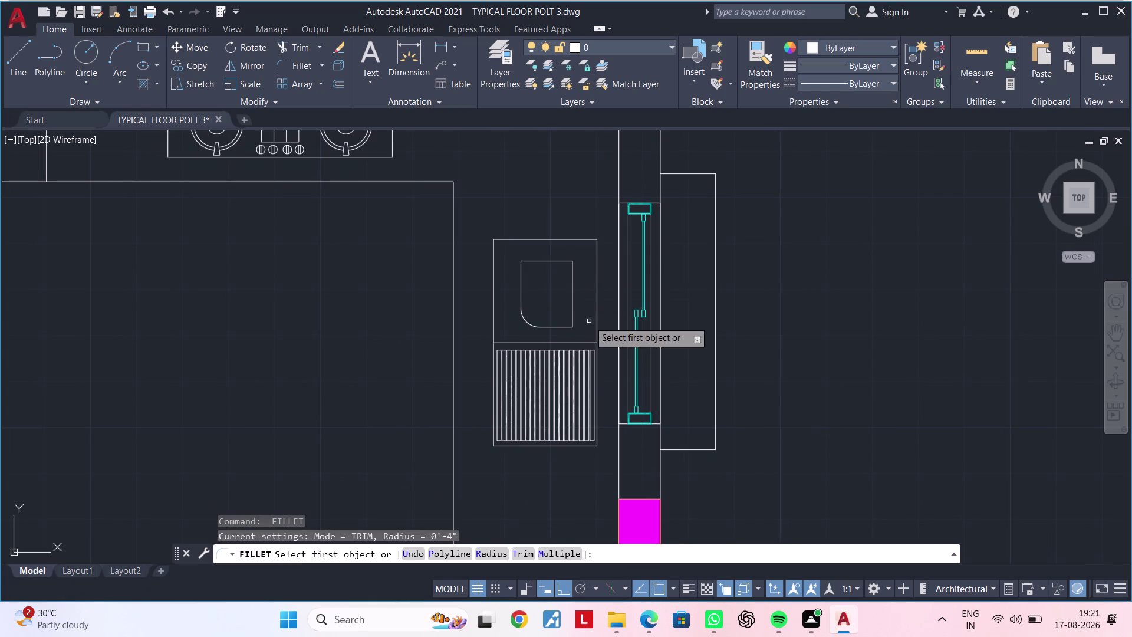
scroll(up, 3)
click(573, 300)
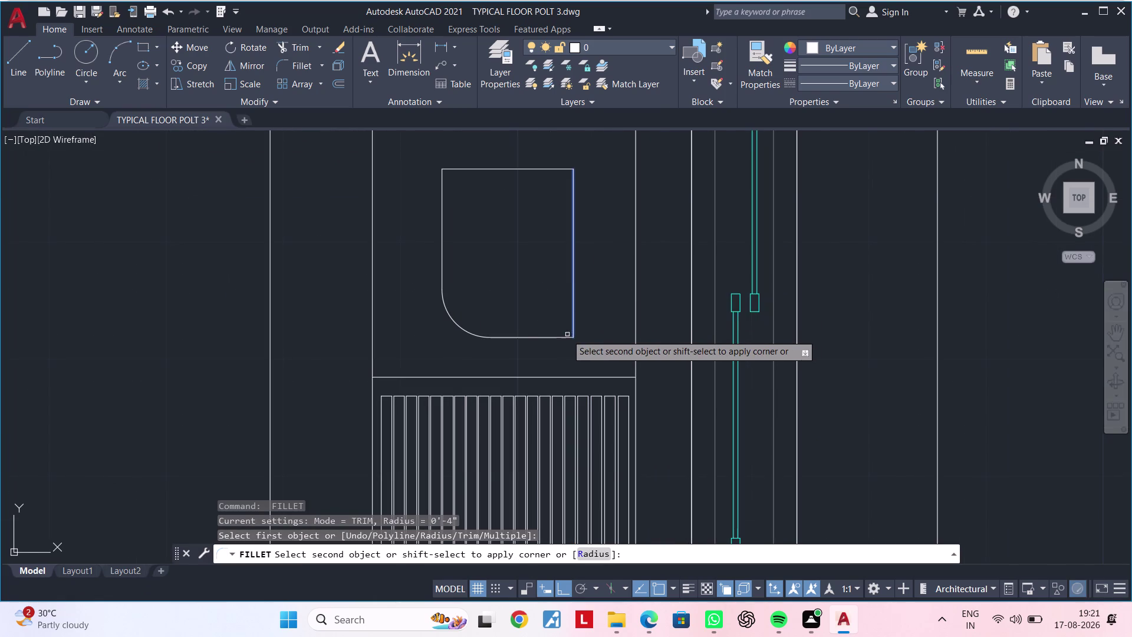
click(558, 339)
scroll(down, 3)
middle_drag(547, 281, 541, 354)
scroll(up, 3)
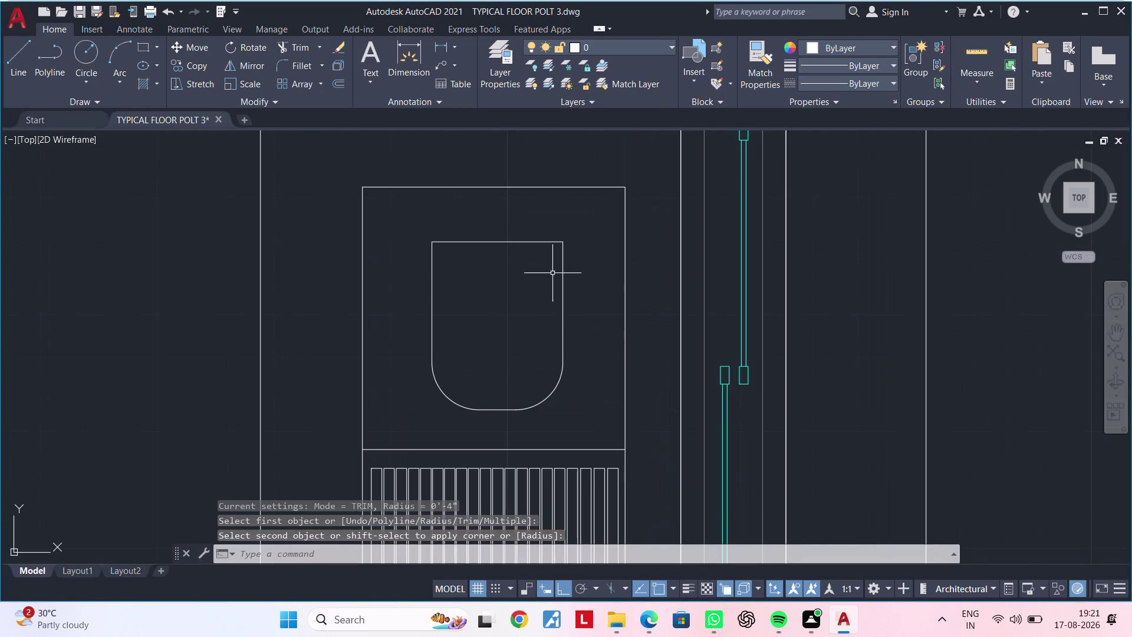
Round the basin's upper-right and upper-left corners, then end the fillet command.
key(space)
click(538, 240)
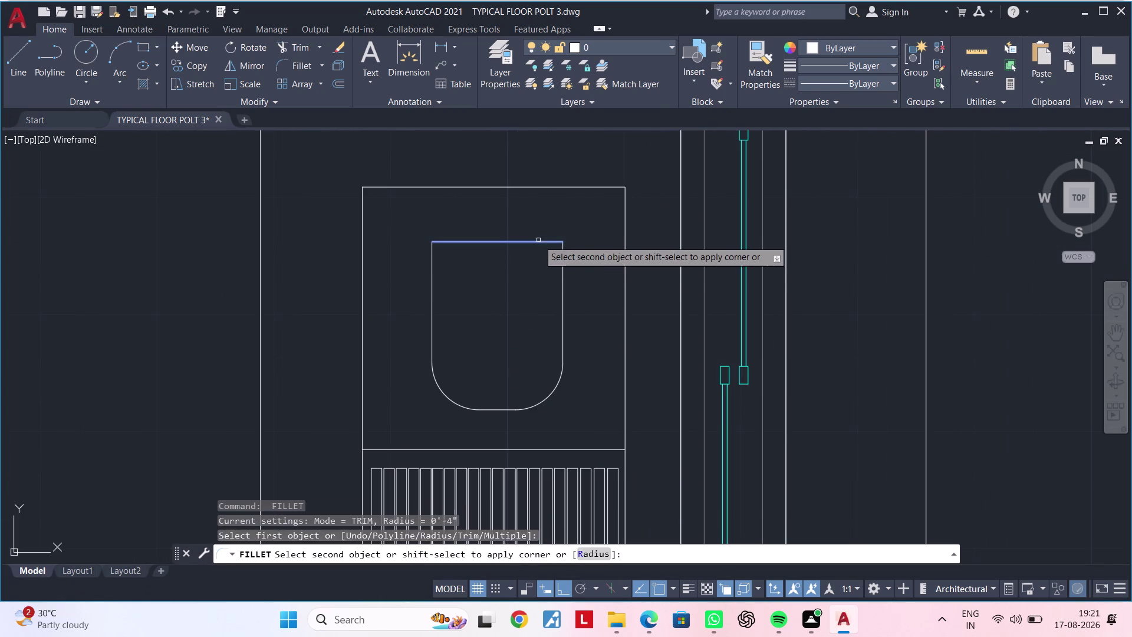
click(563, 271)
middle_drag(518, 295, 589, 298)
key(space)
click(519, 245)
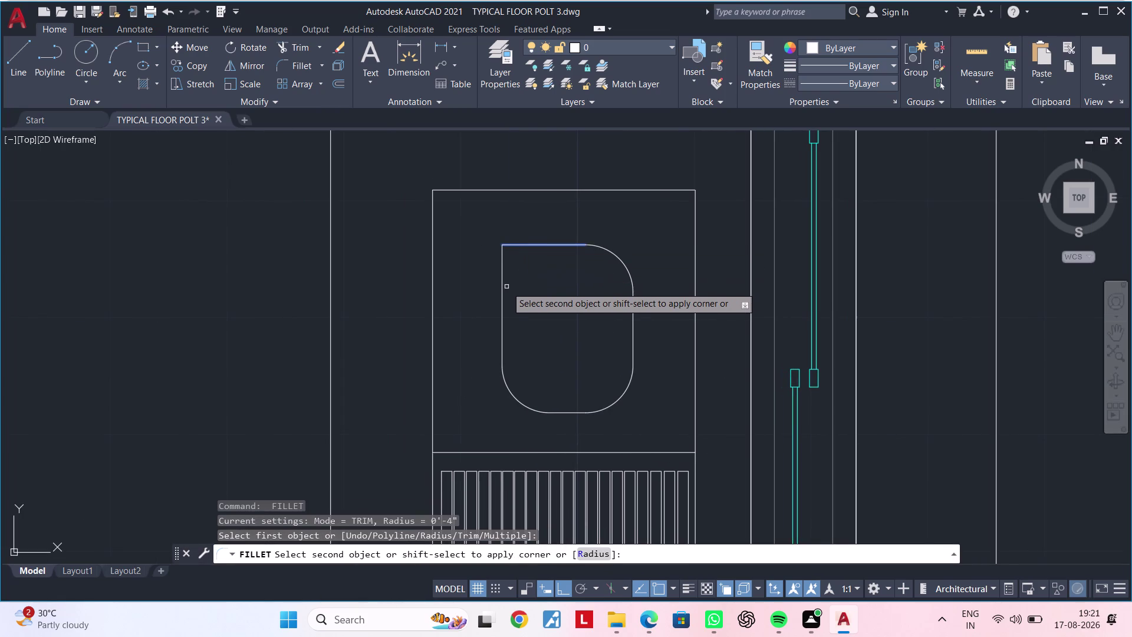
click(503, 288)
scroll(down, 3)
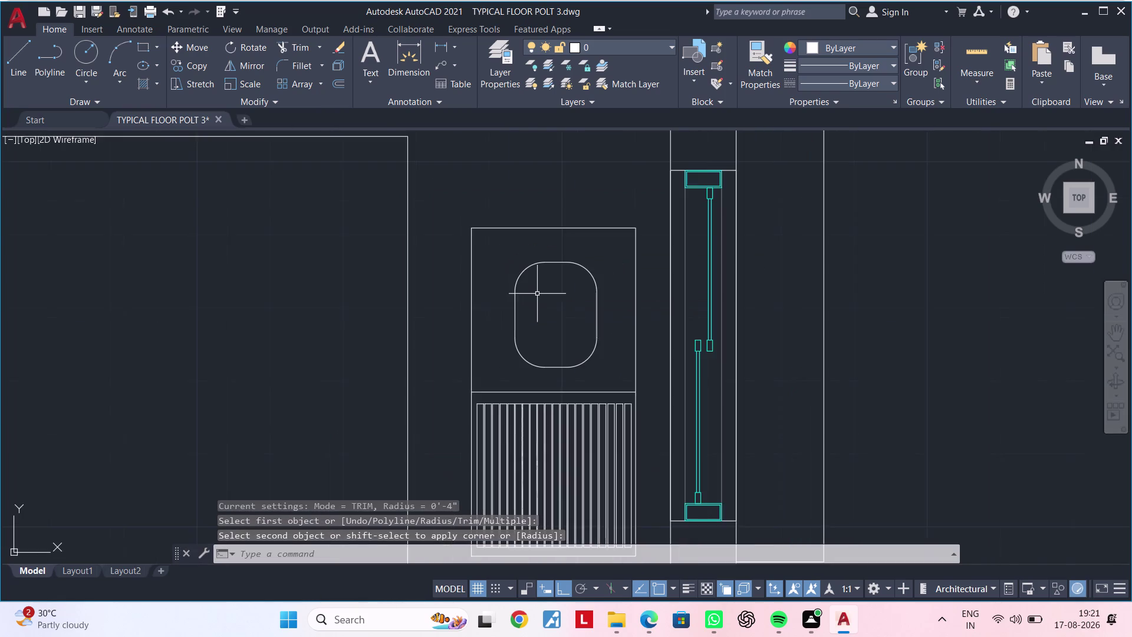
middle_drag(543, 299, 589, 287)
key(Escape)
key(Escape)
Zoom in on the rounded basin corners, then pan back to the whole sink unit.
scroll(up, 3)
scroll(up, 3)
scroll(down, 3)
middle_drag(722, 348, 667, 267)
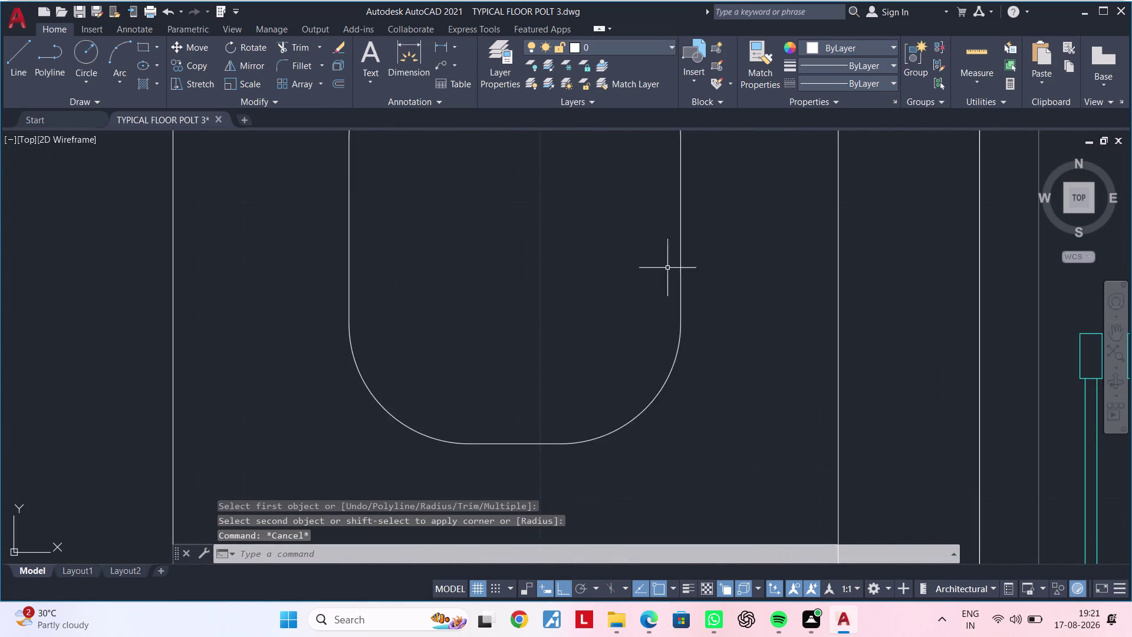
scroll(up, 3)
middle_click(677, 357)
scroll(up, 3)
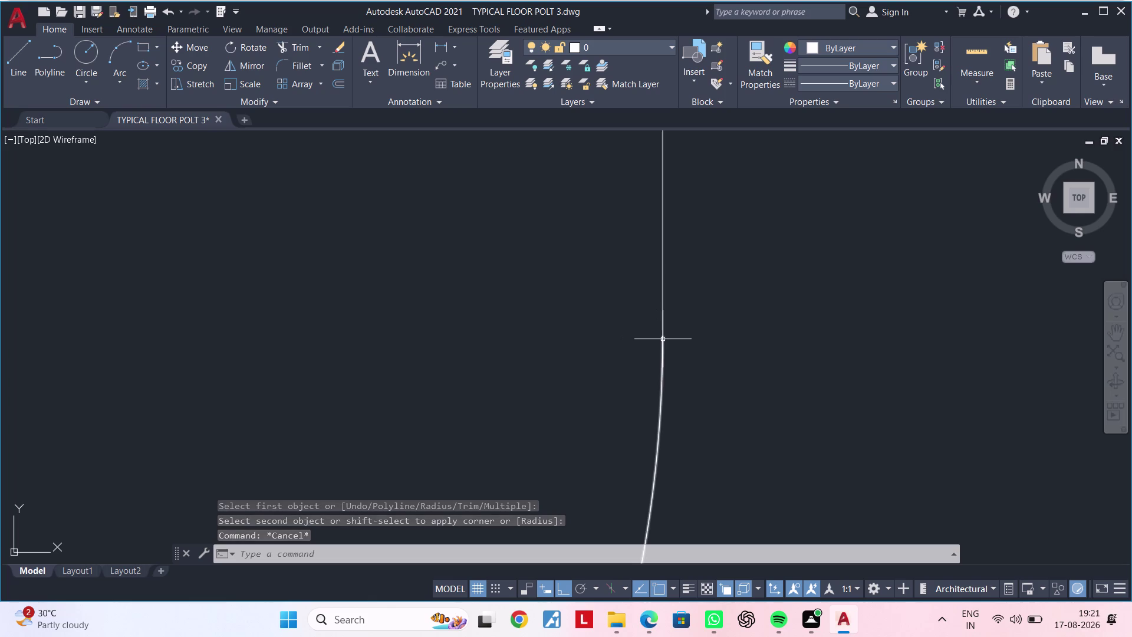
scroll(down, 3)
scroll(down, 3)
middle_click(599, 296)
scroll(up, 3)
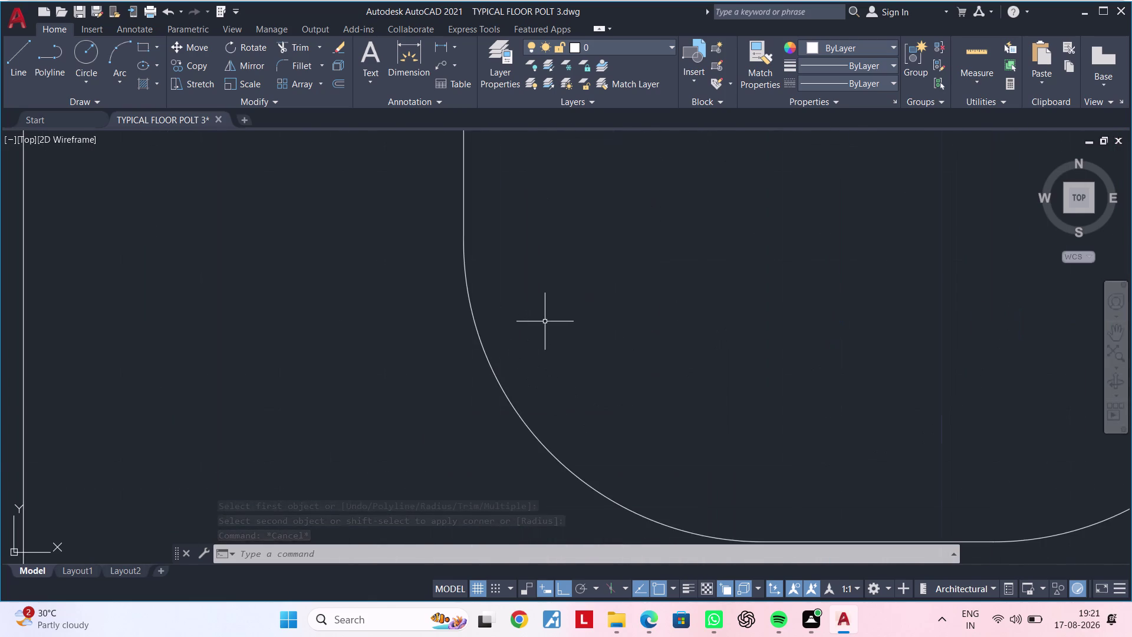
scroll(up, 3)
scroll(down, 3)
scroll(down, 3)
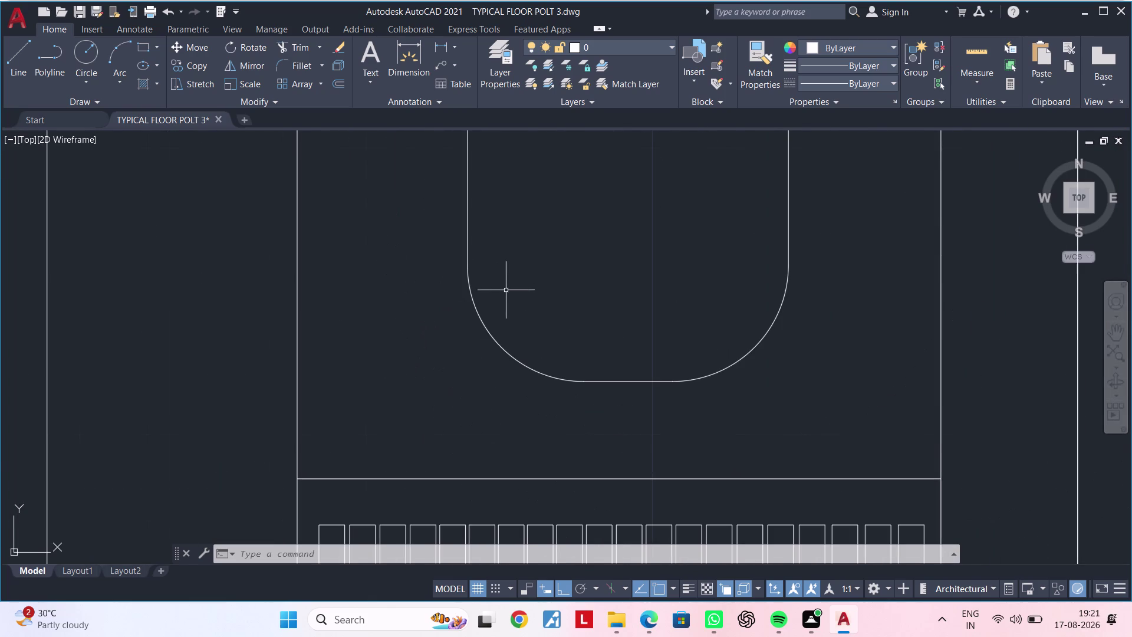
key(Escape)
key(Escape)
key(Escape)
scroll(down, 3)
middle_drag(506, 298, 500, 319)
key(Escape)
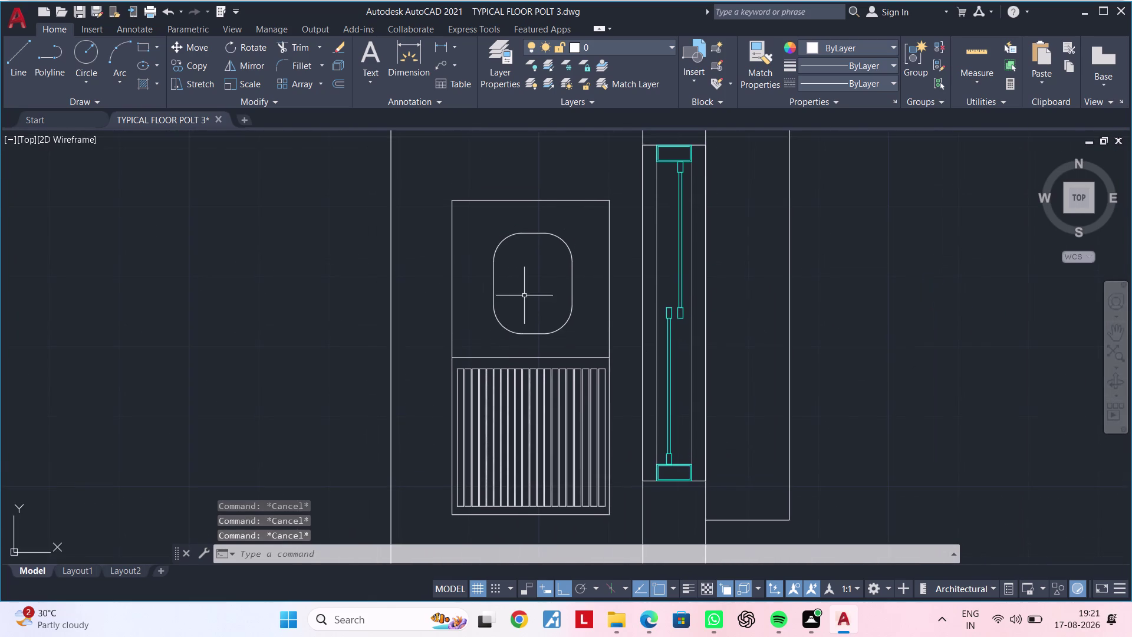
scroll(up, 3)
key(Escape)
key(Escape)
key(Escape)
key(Escape)
key(Escape)
key(Escape)
key(Escape)
key(Escape)
key(Escape)
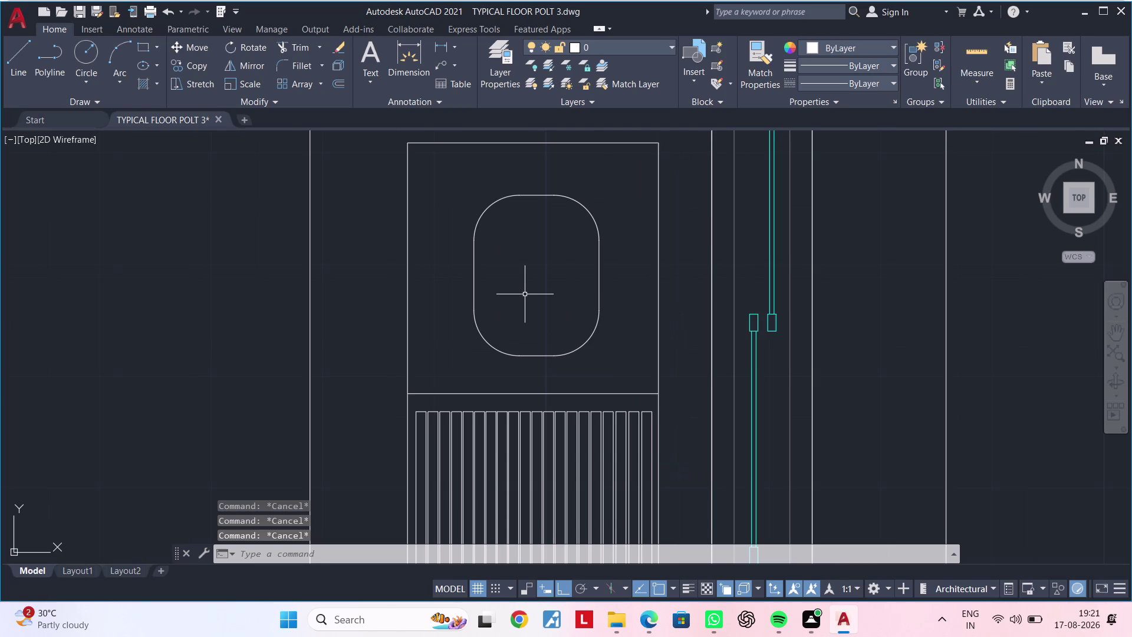
key(c)
key(space)
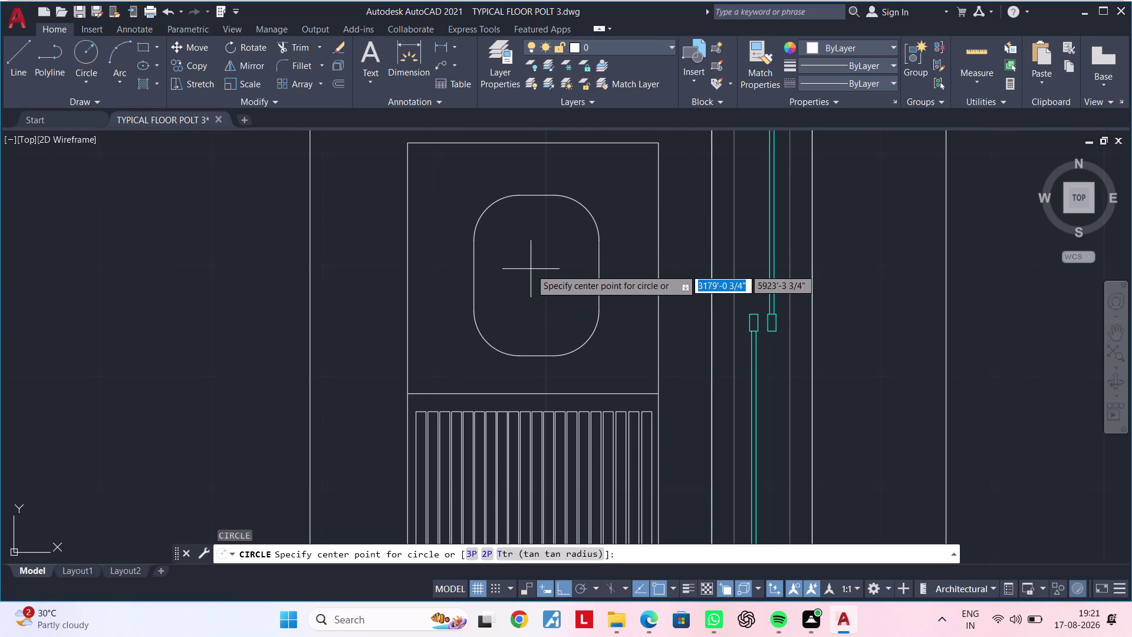
Draw a small drain circle inside the kitchen sink basin.
click(530, 269)
click(540, 269)
scroll(down, 3)
key(Escape)
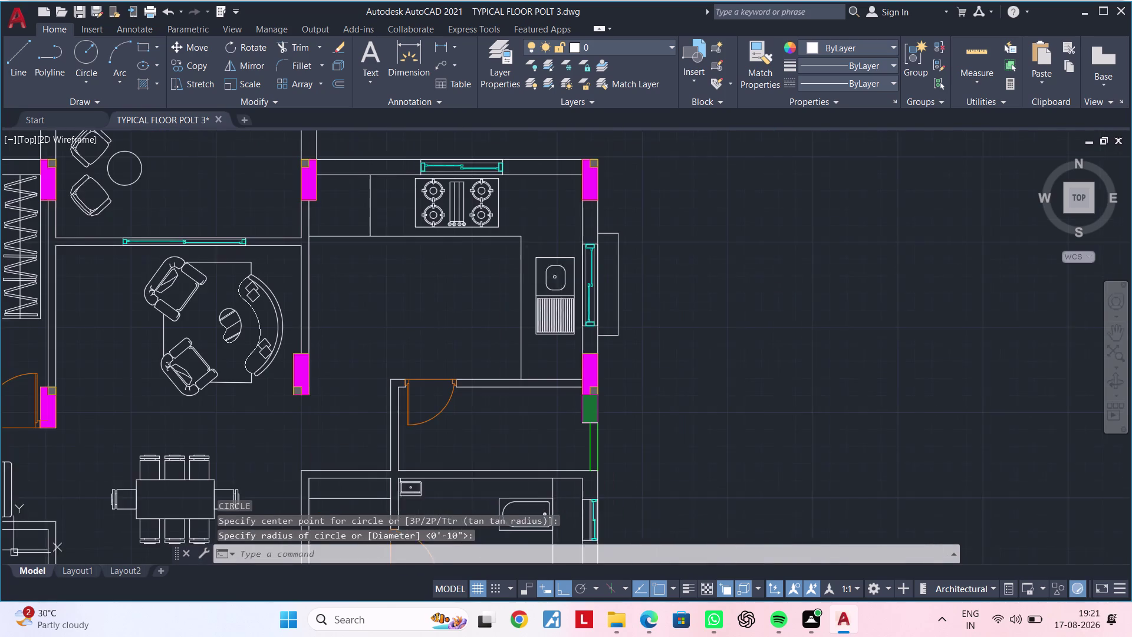
Pan and zoom across the floor plan to view the whole layout.
middle_drag(561, 279, 587, 271)
key(Escape)
scroll(down, 3)
middle_drag(580, 277, 655, 256)
key(Escape)
key(Escape)
scroll(up, 3)
middle_drag(655, 257, 644, 274)
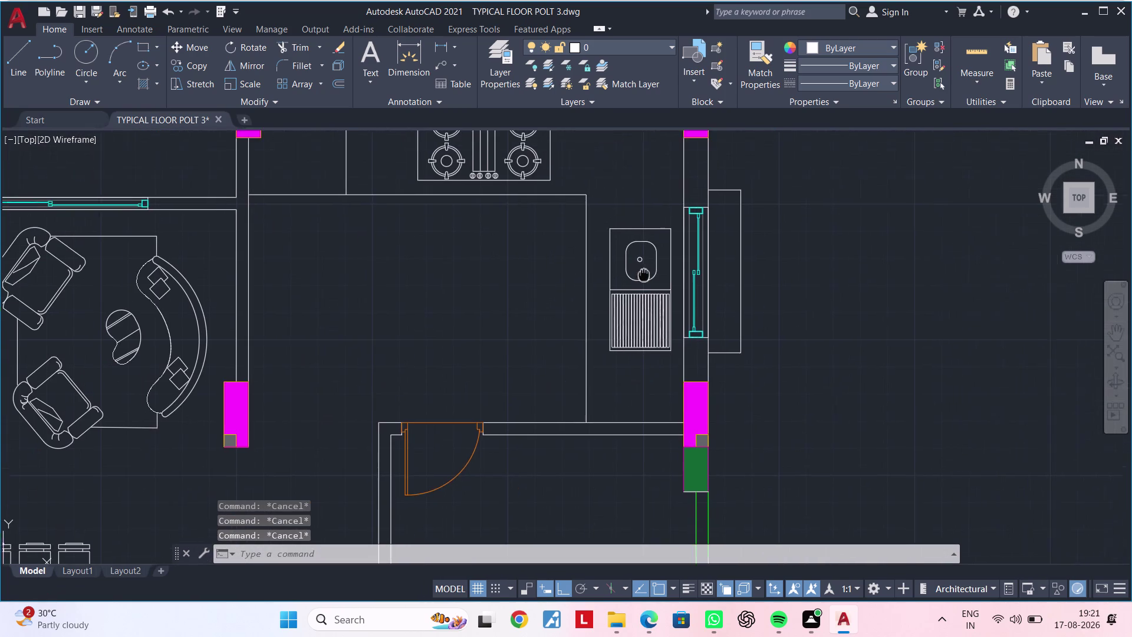
middle_drag(644, 274, 672, 253)
scroll(down, 3)
middle_drag(664, 253, 700, 242)
key(Escape)
middle_drag(590, 264, 668, 250)
scroll(down, 3)
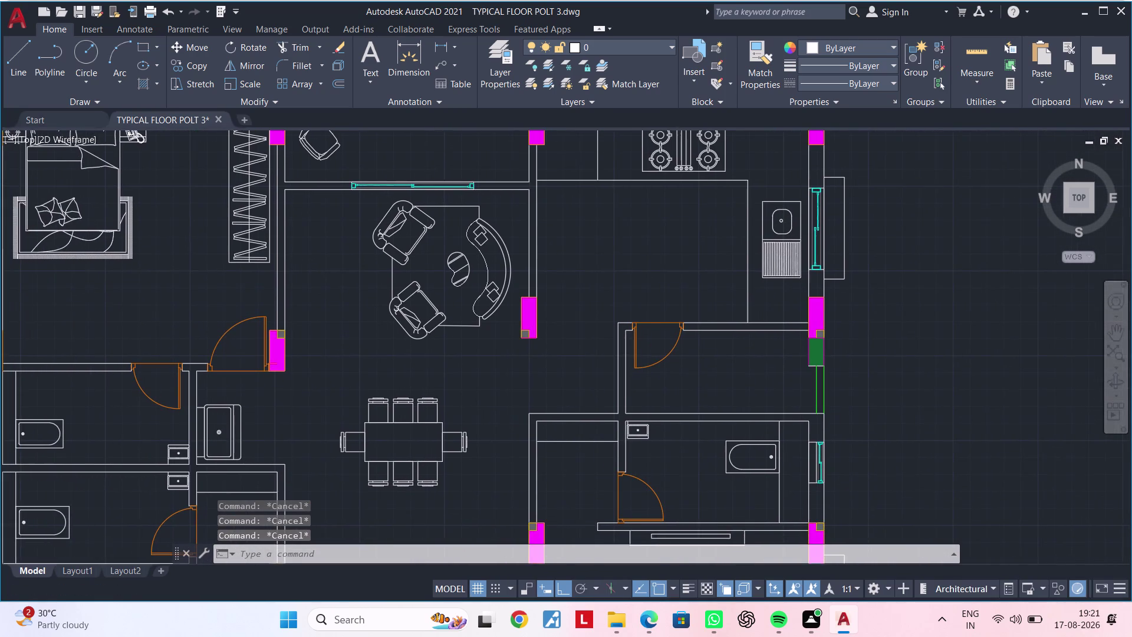
middle_drag(628, 259, 688, 251)
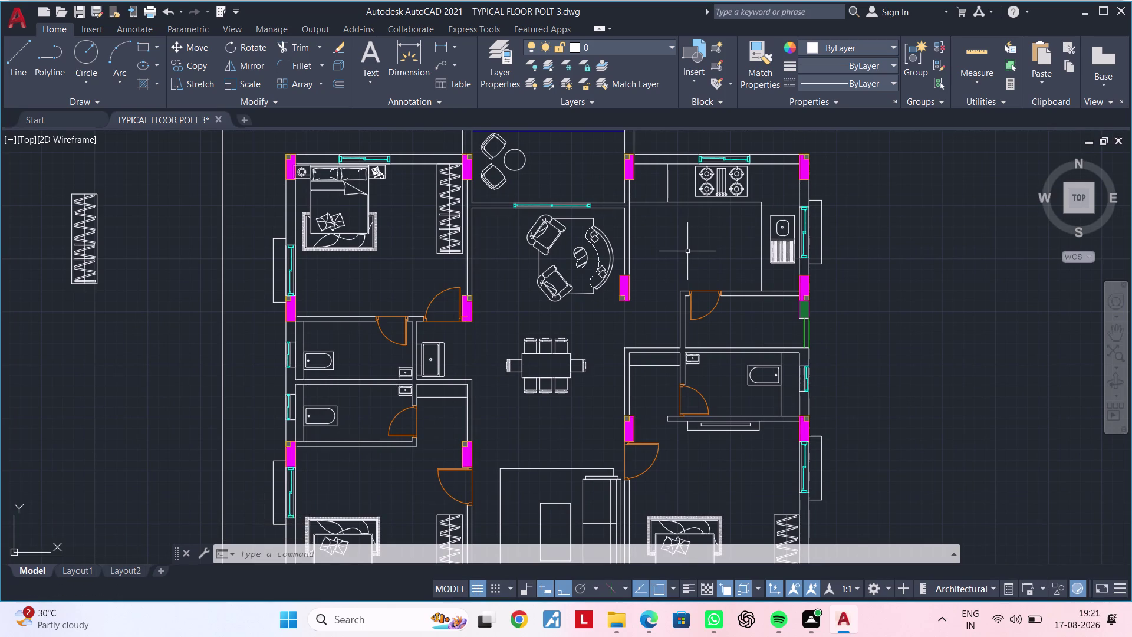
scroll(up, 3)
scroll(down, 3)
scroll(down, 3)
middle_drag(738, 395, 779, 377)
key(Escape)
key(Escape)
scroll(up, 3)
middle_drag(740, 378, 816, 372)
middle_click(816, 372)
key(Escape)
key(Escape)
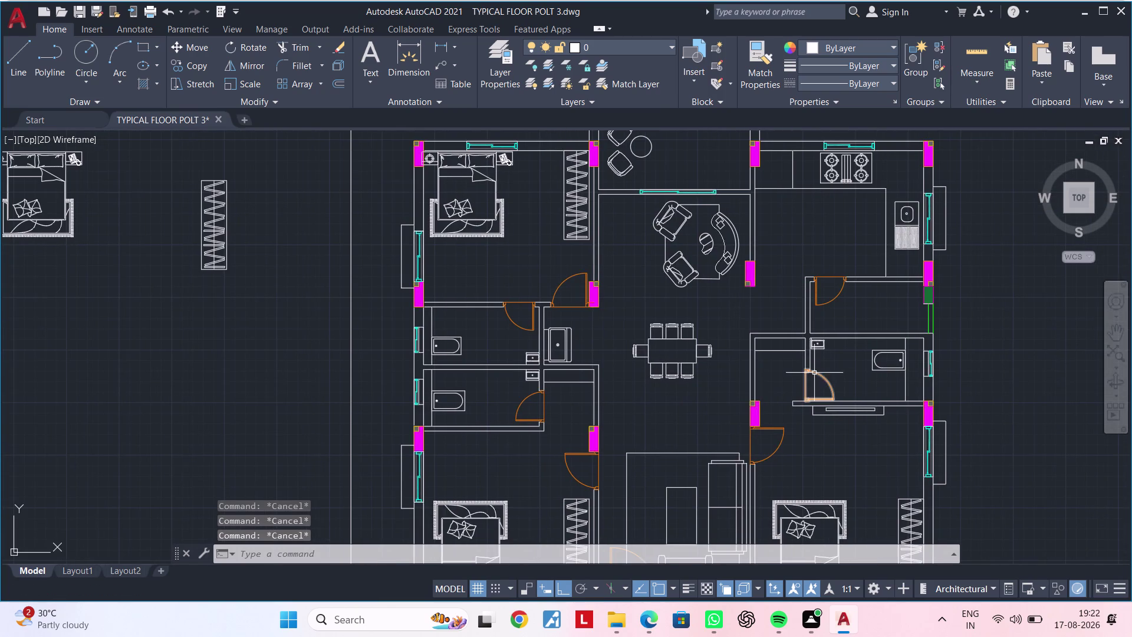
key(Escape)
scroll(up, 3)
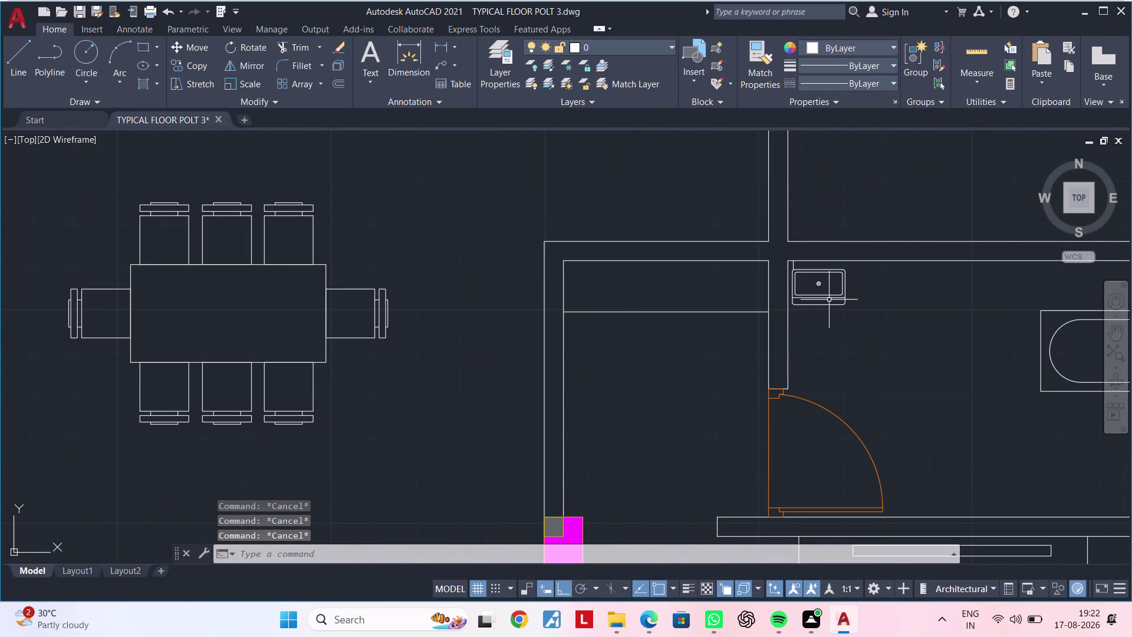
scroll(down, 3)
Look over the bathroom washbasin, recentre the plan, and open the Layer Properties Manager.
middle_drag(801, 350, 895, 346)
middle_drag(705, 360, 694, 419)
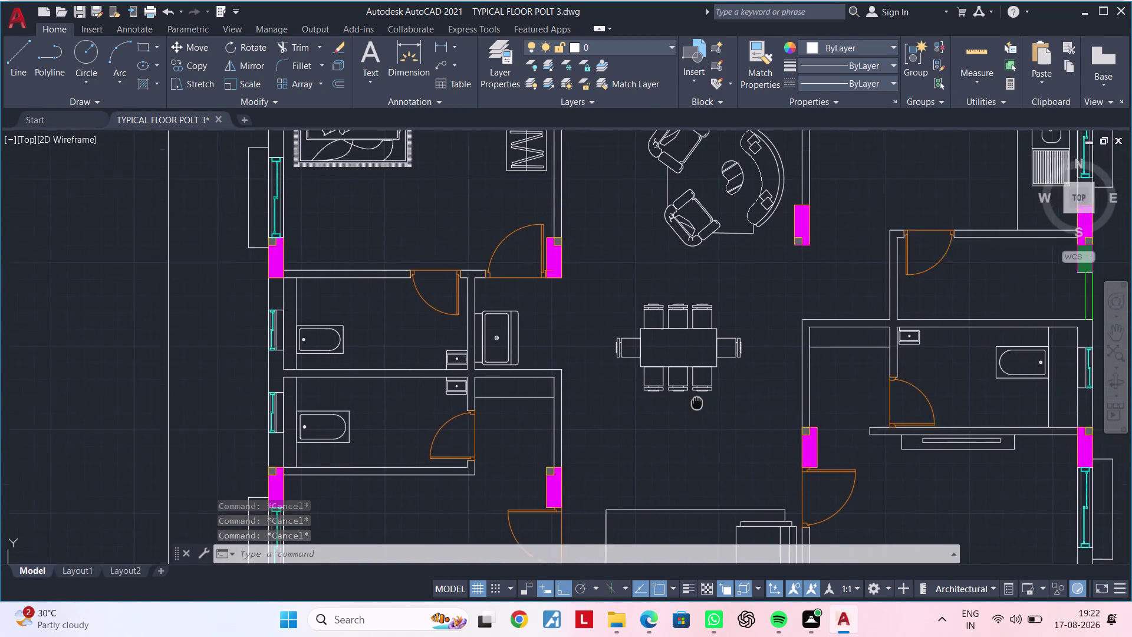
middle_drag(694, 419, 693, 423)
scroll(down, 3)
middle_drag(721, 322, 719, 396)
middle_drag(673, 364, 688, 348)
key(Escape)
key(Escape)
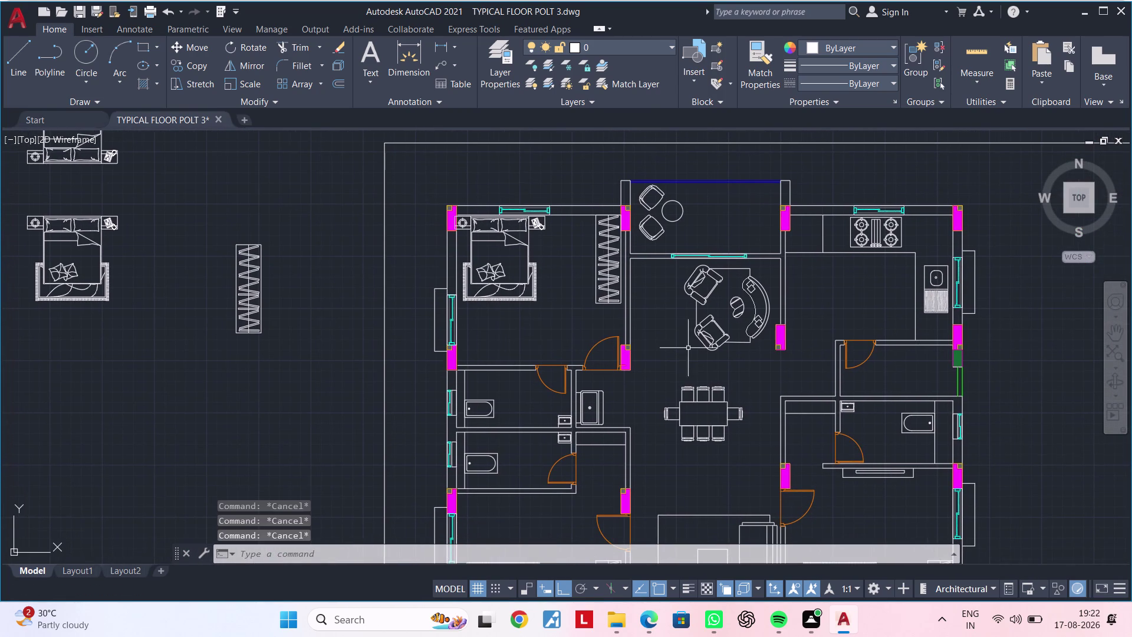
key(Escape)
key(Escape)
key(Escape)
key(Escape)
click(514, 66)
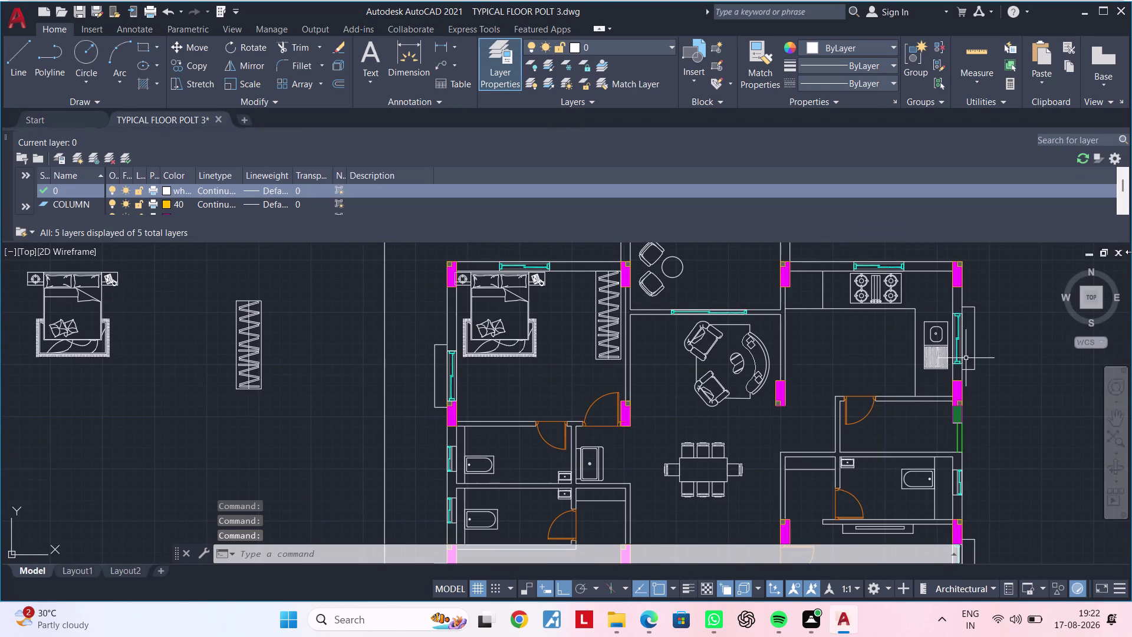
Add a new layer named TEXT and assign it colour index 200.
click(75, 166)
key(BackSpace)
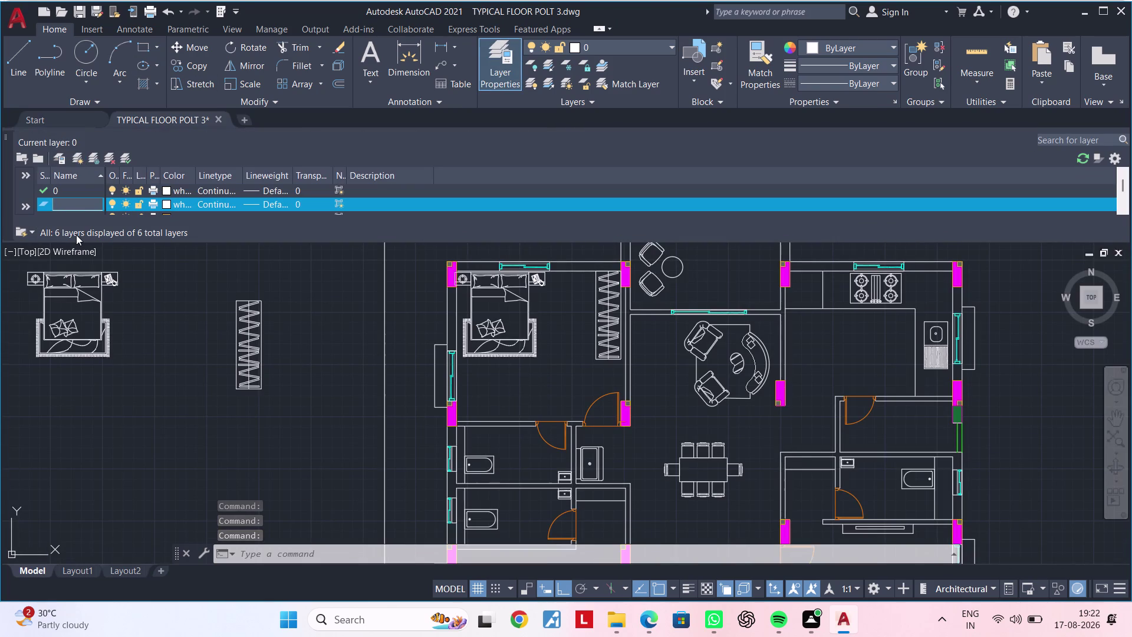
text(TEXT)
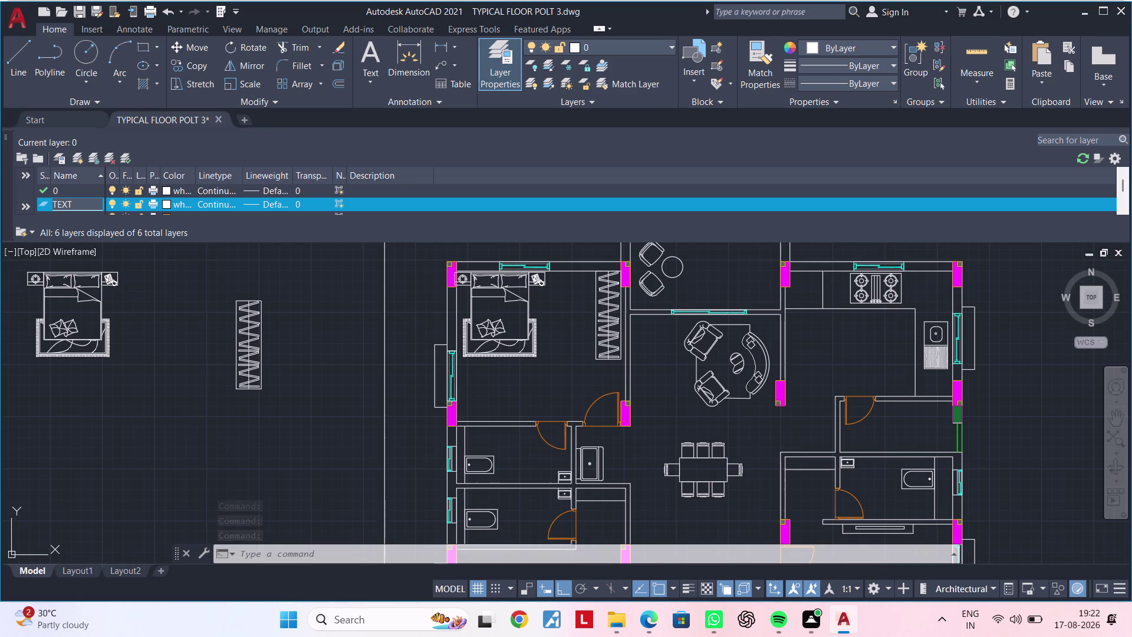
double_click(165, 203)
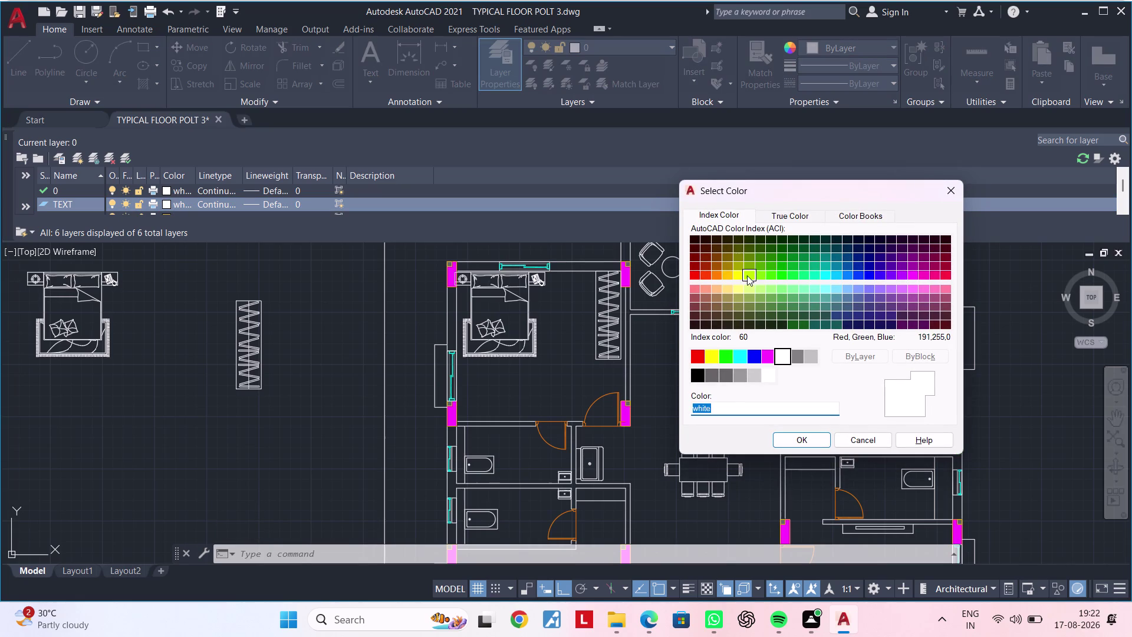
click(738, 276)
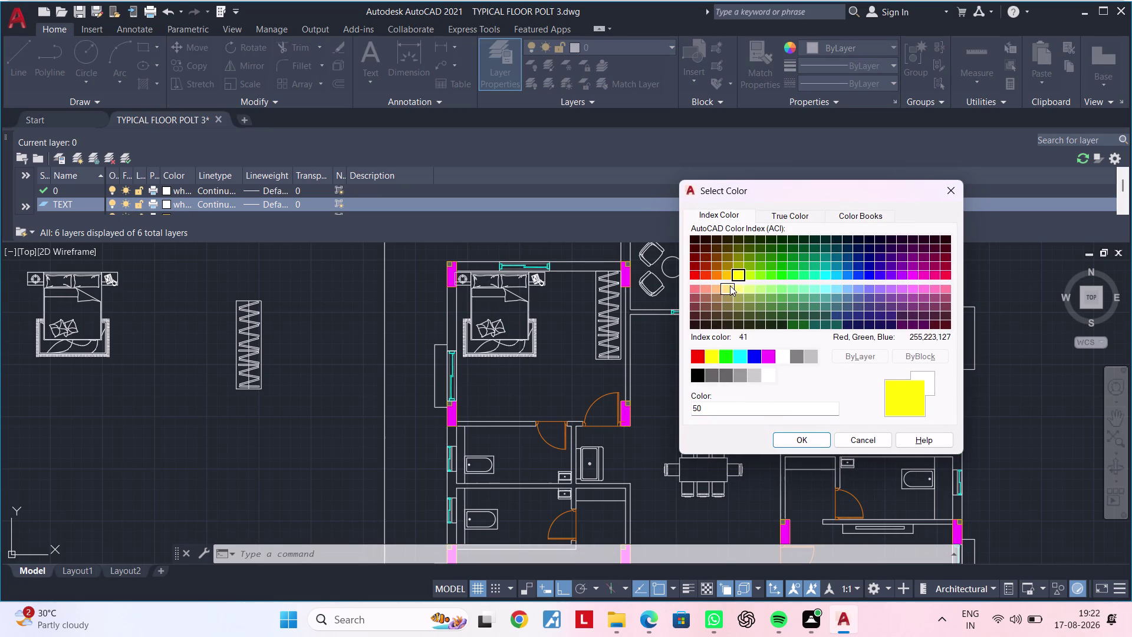
click(728, 276)
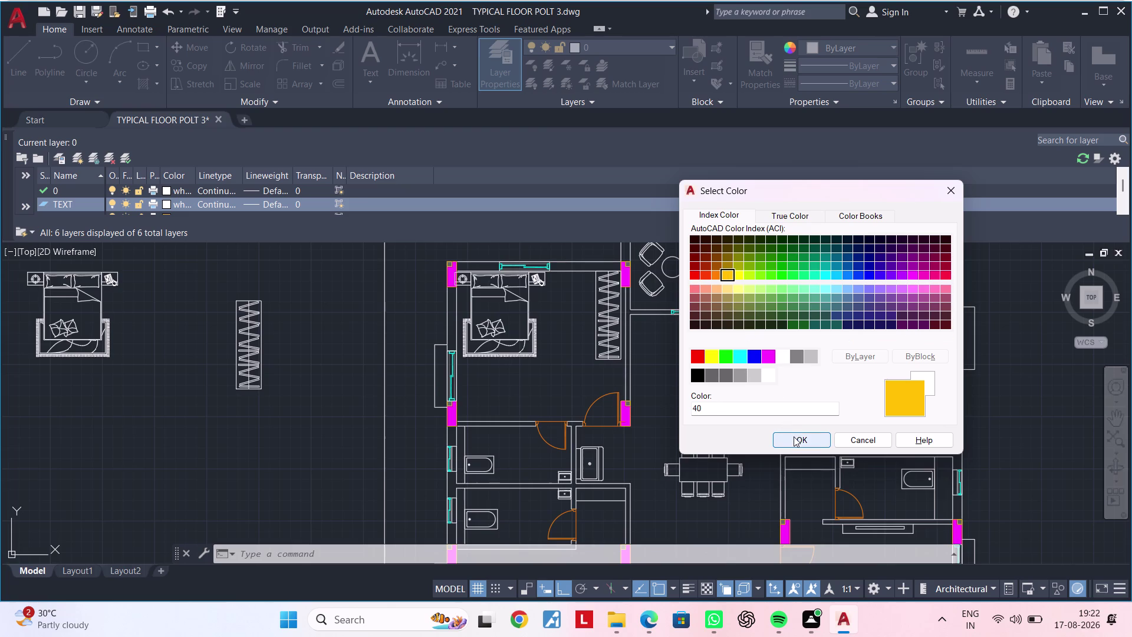
click(840, 273)
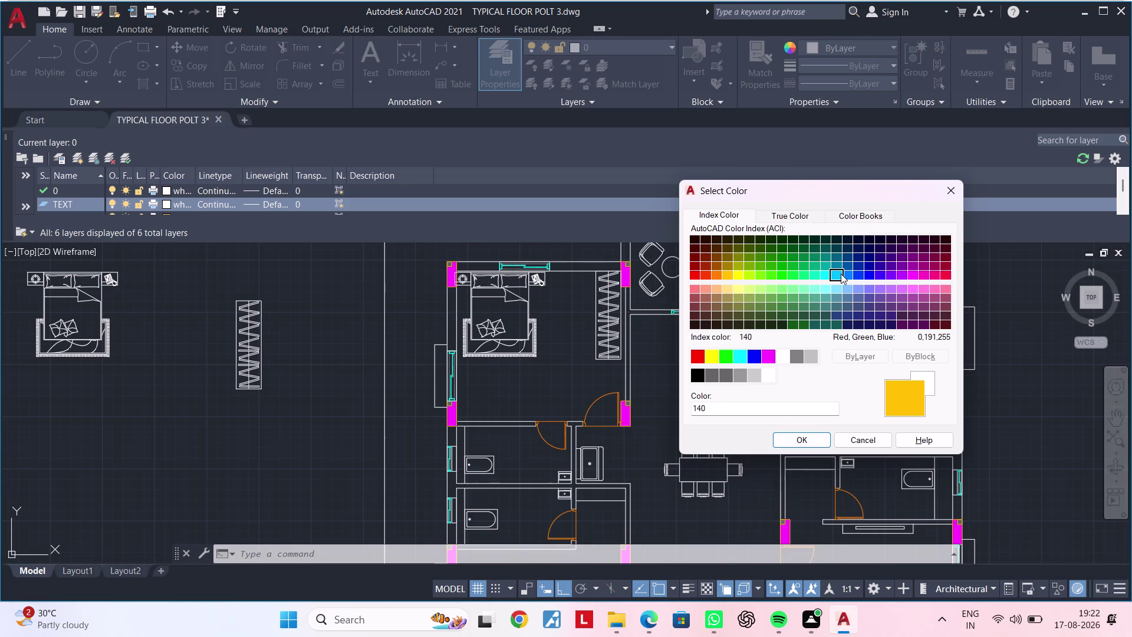
click(873, 275)
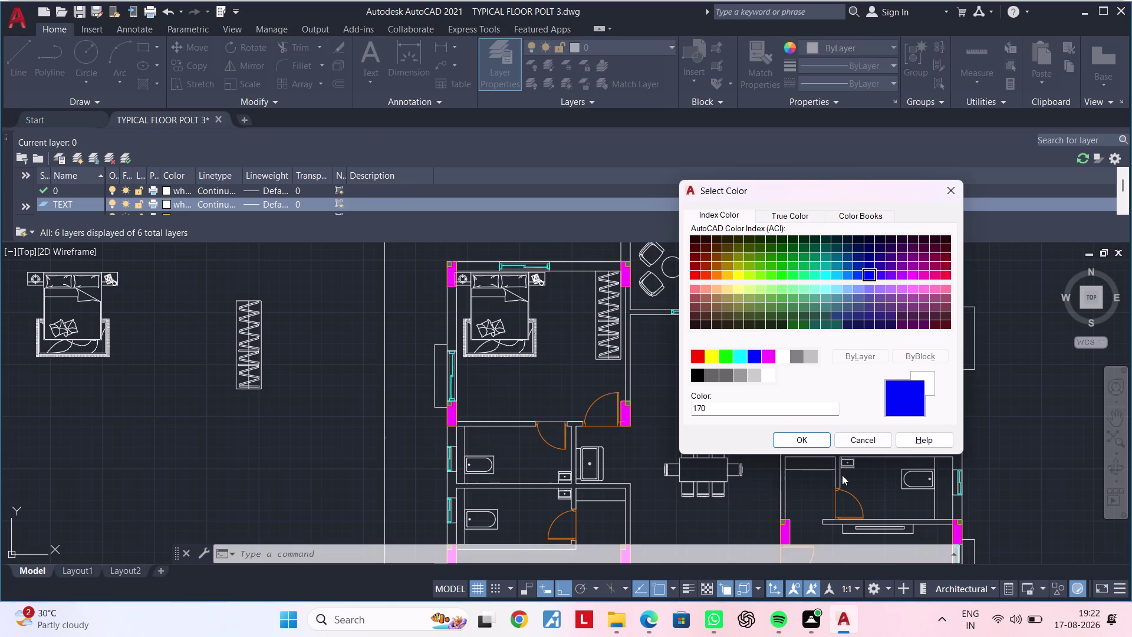
click(916, 274)
click(905, 274)
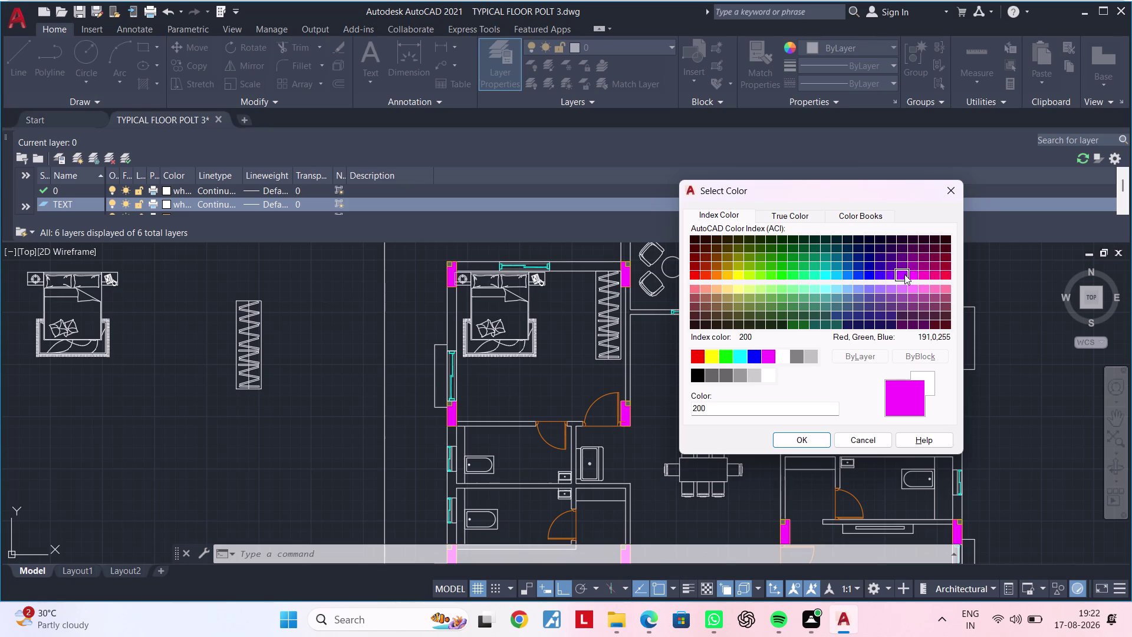
click(811, 436)
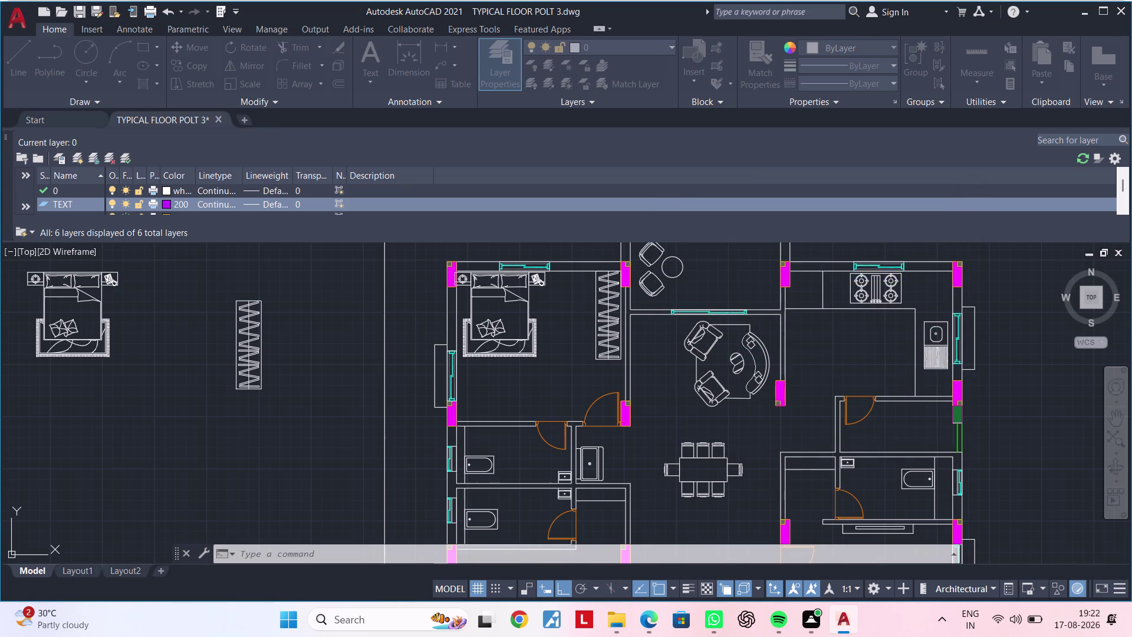
Make TEXT the current layer and close the layer manager.
click(602, 40)
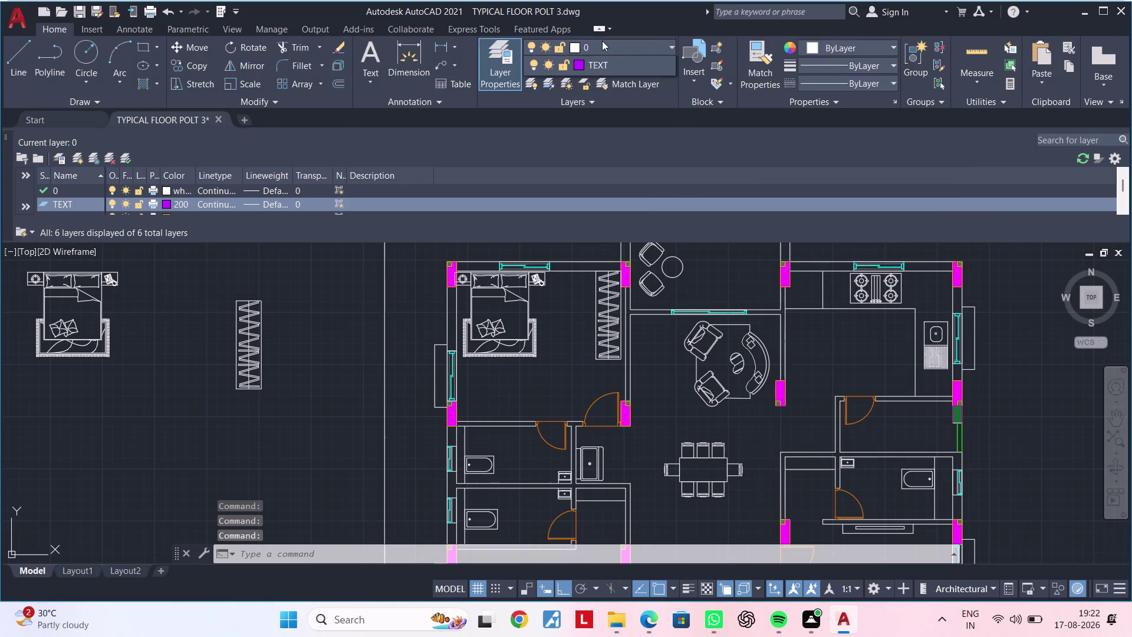
click(615, 149)
click(501, 60)
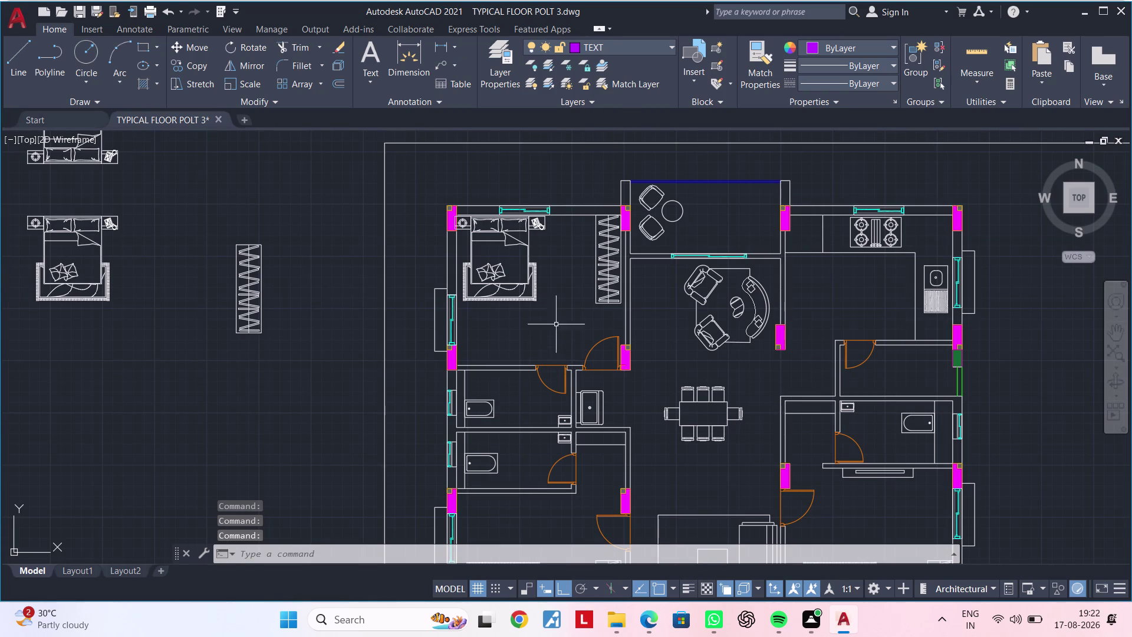
Start a multiline text box below the bed in the left bedroom.
click(368, 60)
scroll(up, 3)
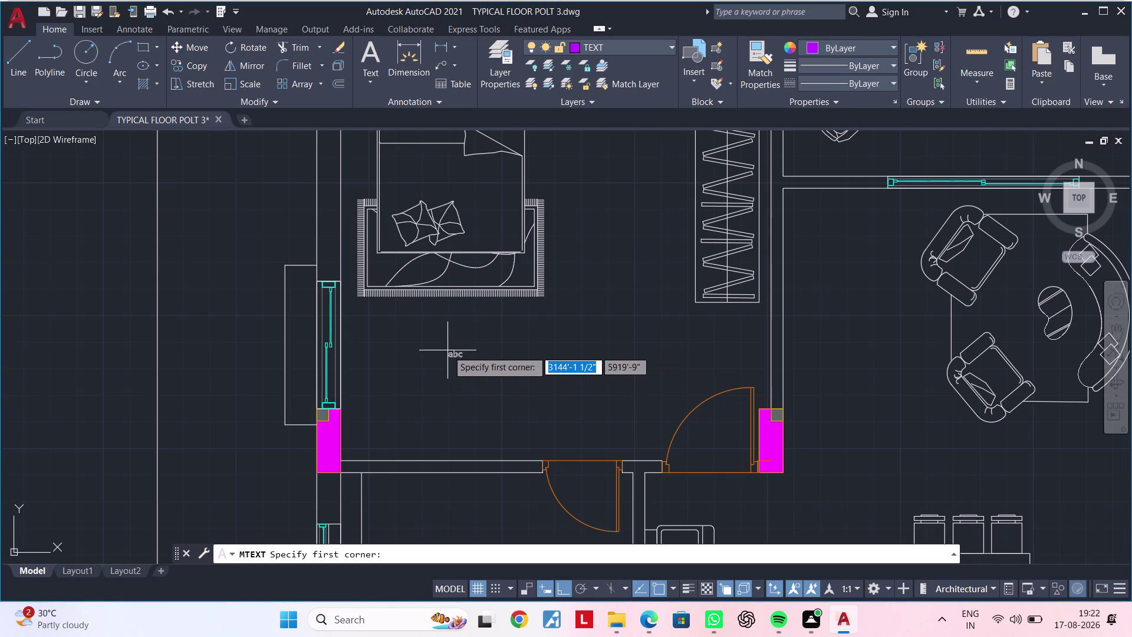
click(402, 319)
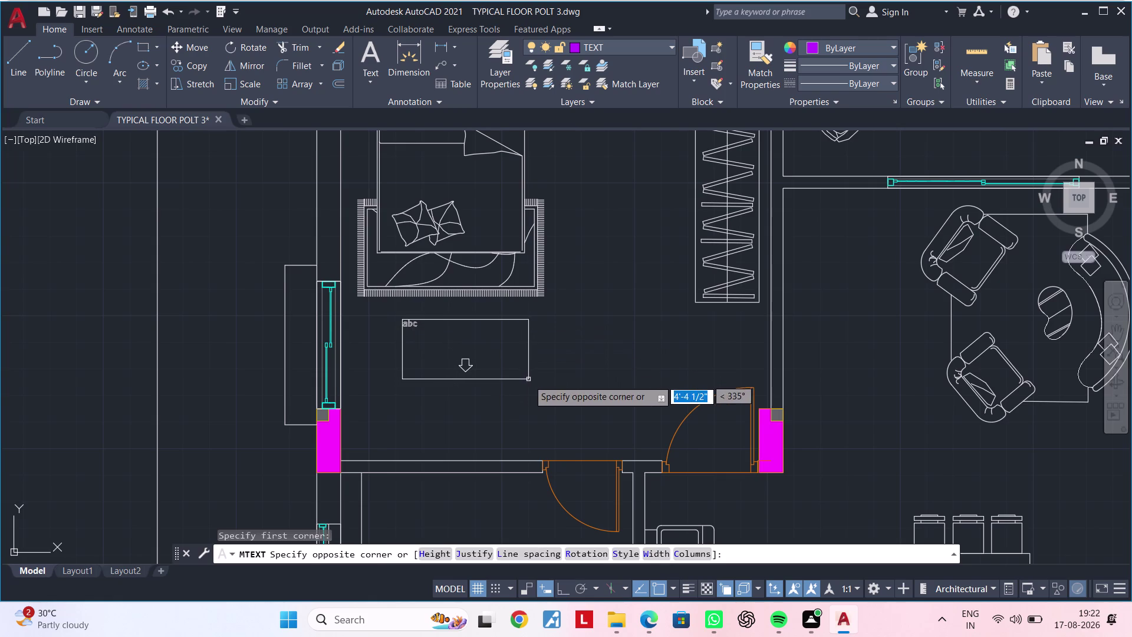
click(528, 381)
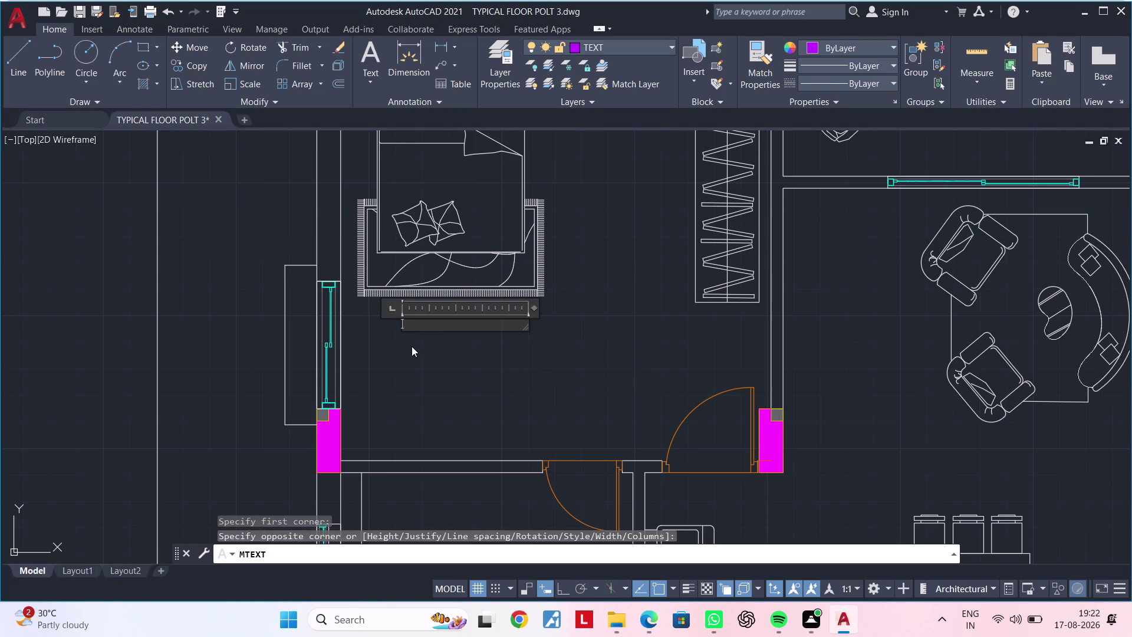
Type the first line 'BED ROOM-02' and start a new line.
text(B)
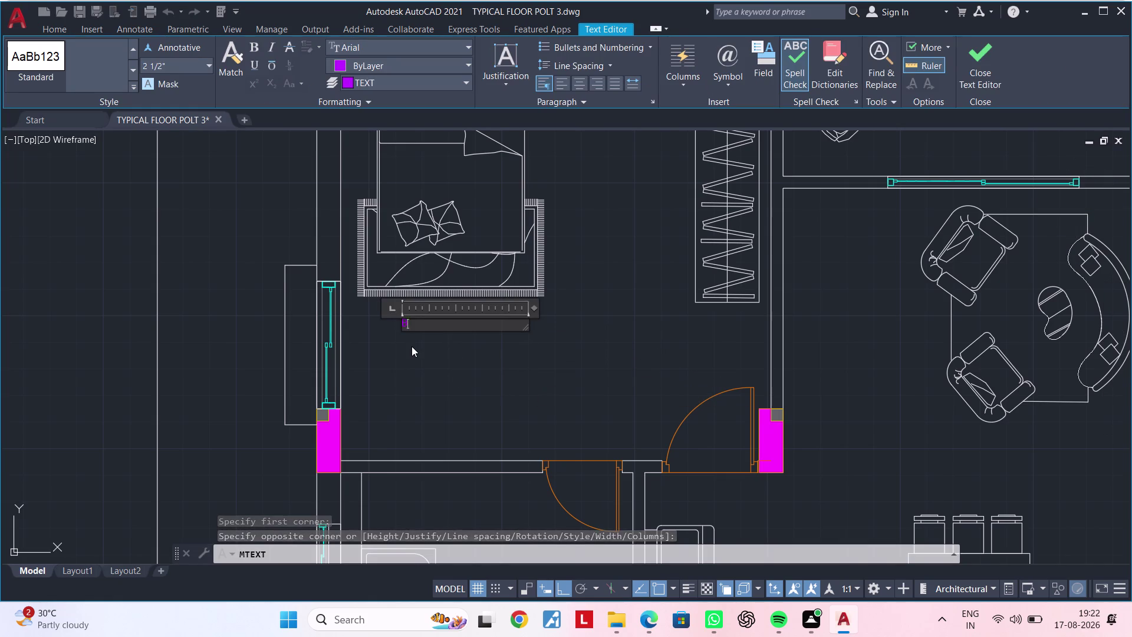
text(ECD)
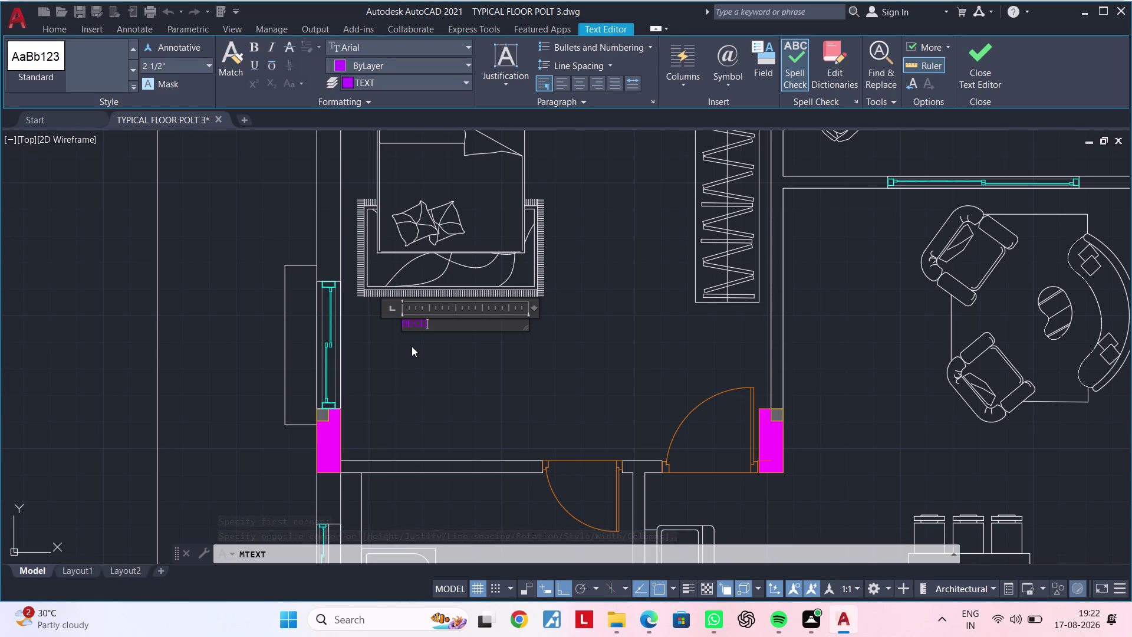
key(BackSpace)
key(BackSpace)
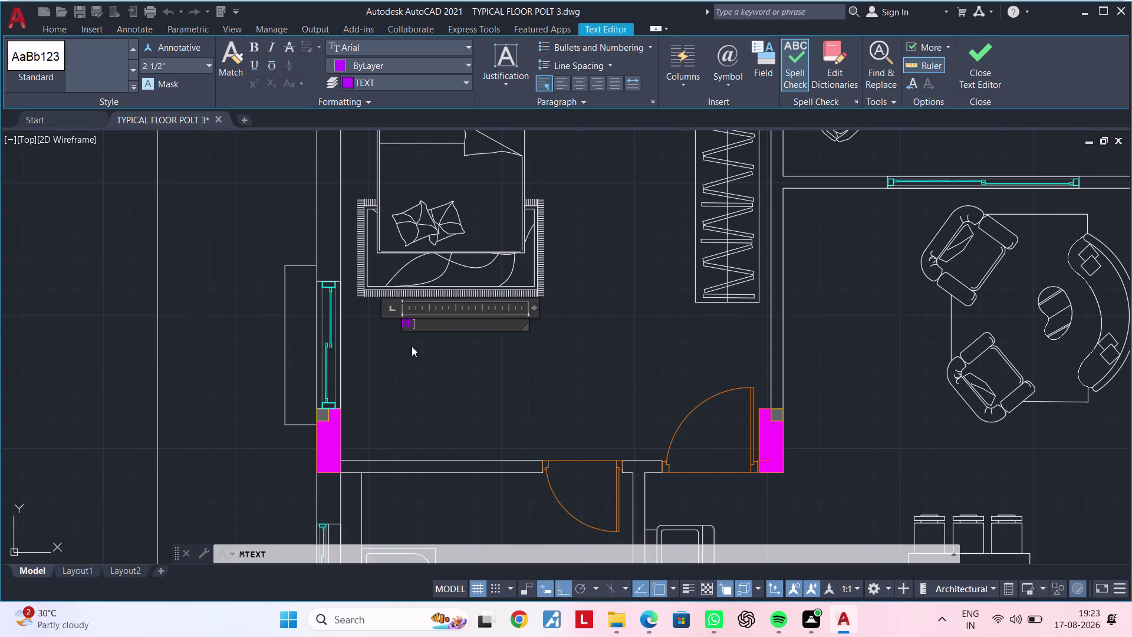
text(D R)
text(O)
text(O)
key(m)
text(-0)
text(2)
key(Return)
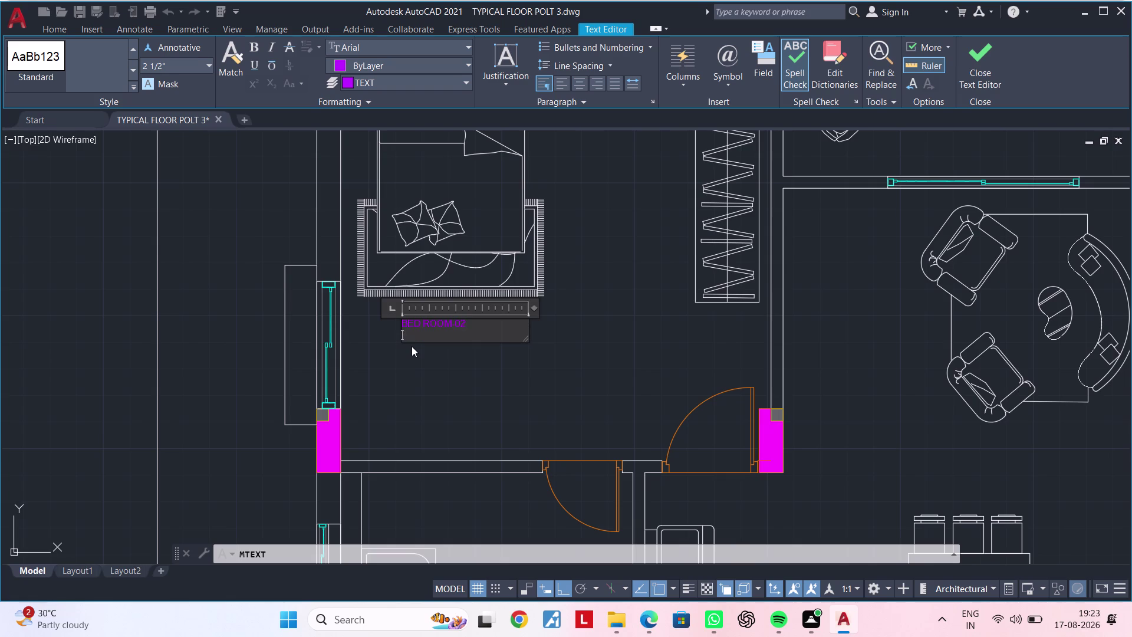
Type the size line 13'6"X12'0" and finish the label.
text(1)
text(3'6")
key(x)
text(12')
text(0)
key(shift+quotedbl)
click(424, 383)
key(Escape)
key(Escape)
click(441, 329)
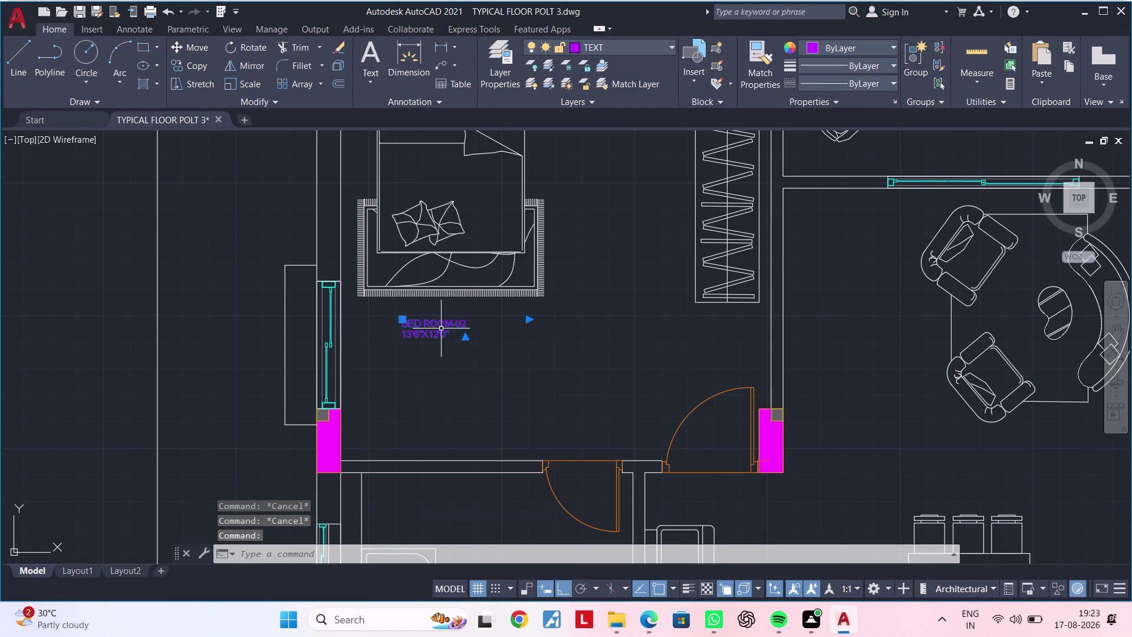
Set the BED ROOM-02 label's text height to 7" in Properties.
right_click(450, 386)
click(510, 573)
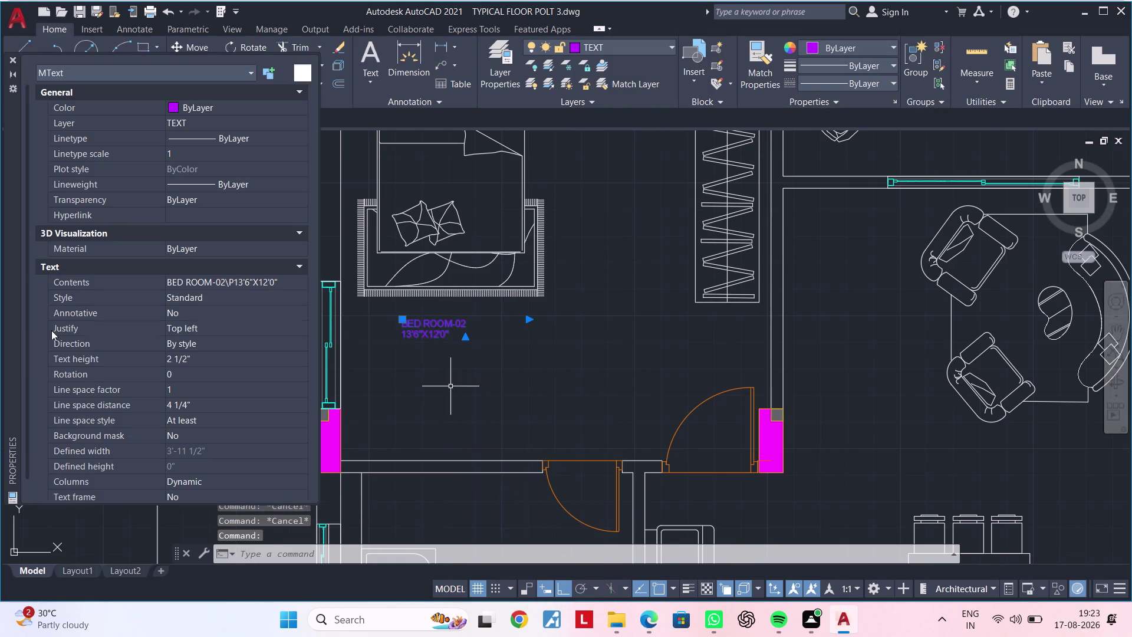
click(196, 359)
drag(200, 359, 133, 362)
key(BackSpace)
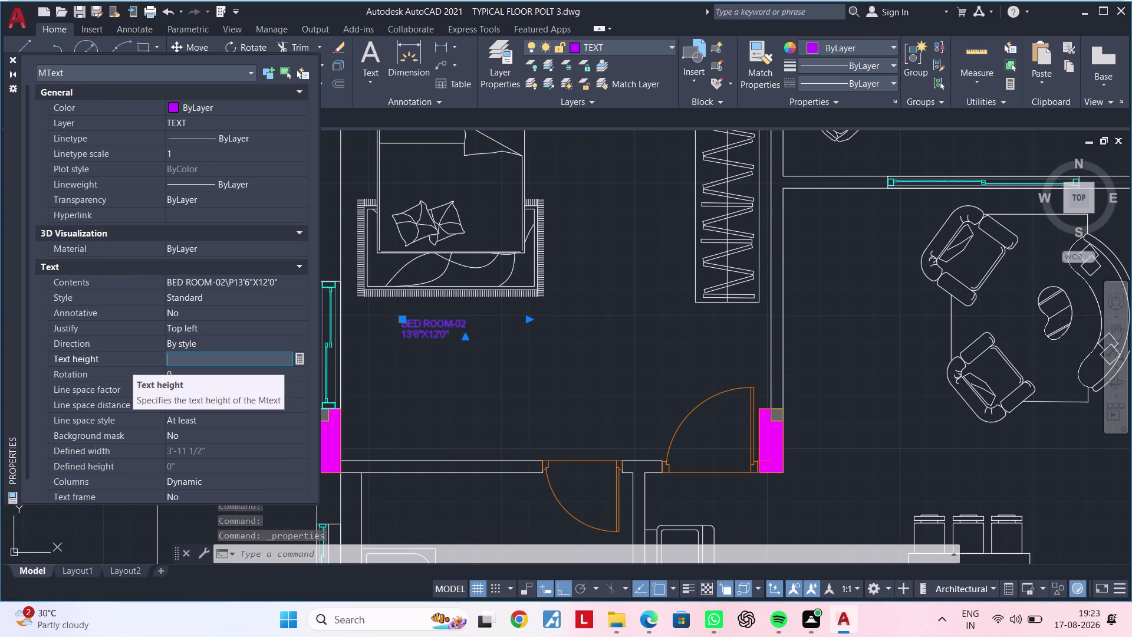
text(7)
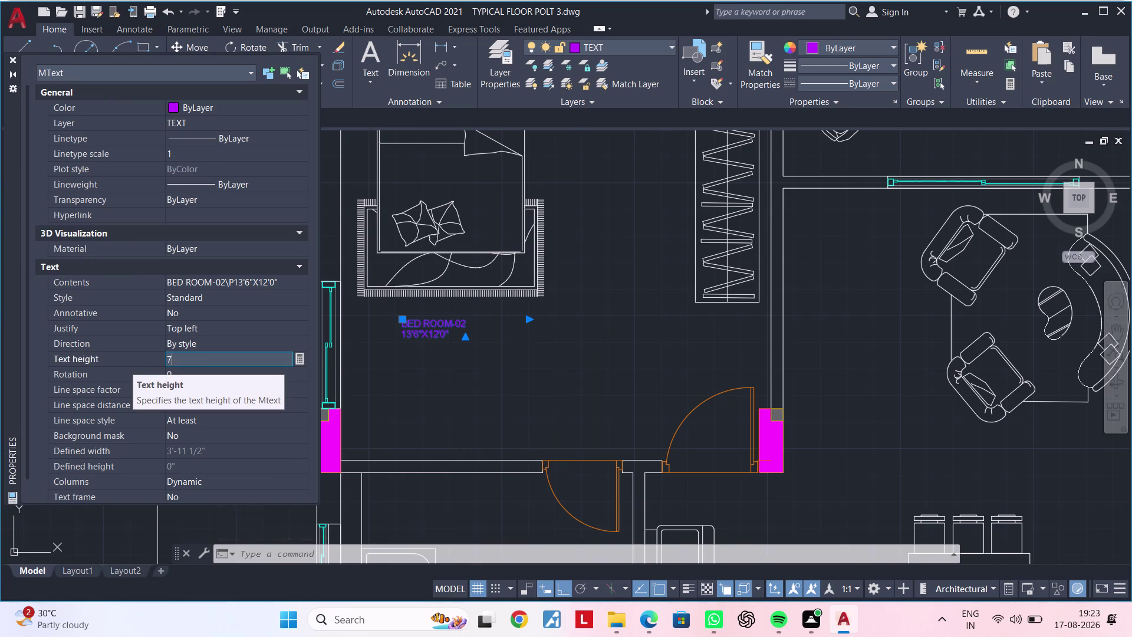
text(")
key(Return)
key(Escape)
key(Escape)
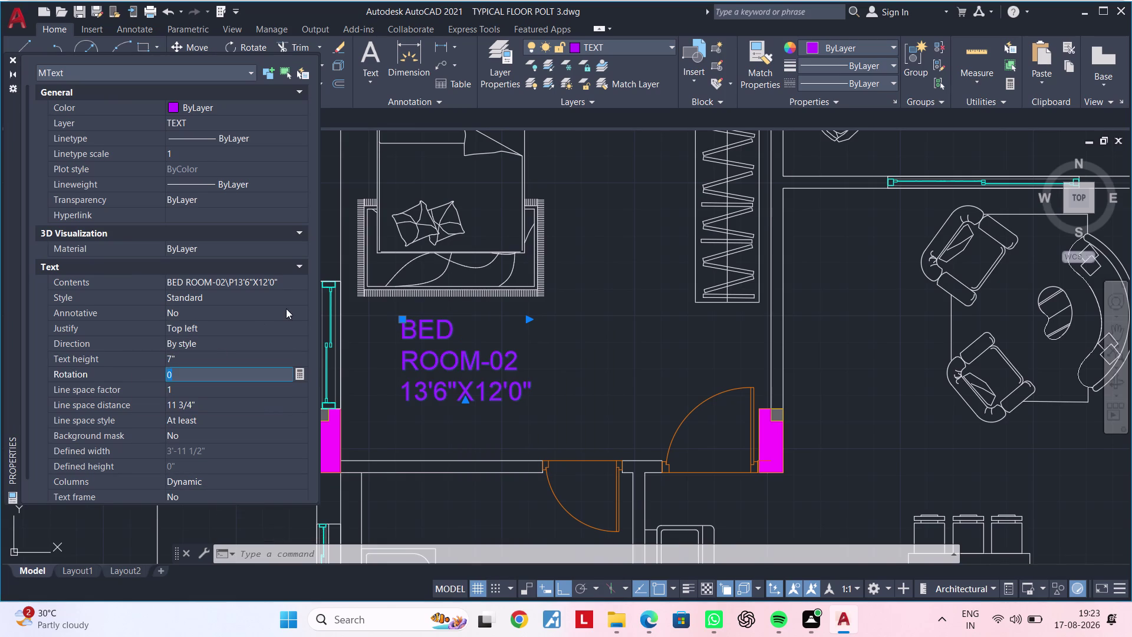
key(Escape)
key(Escape)
Reopen the bedroom label for editing, then exit without changes.
click(11, 59)
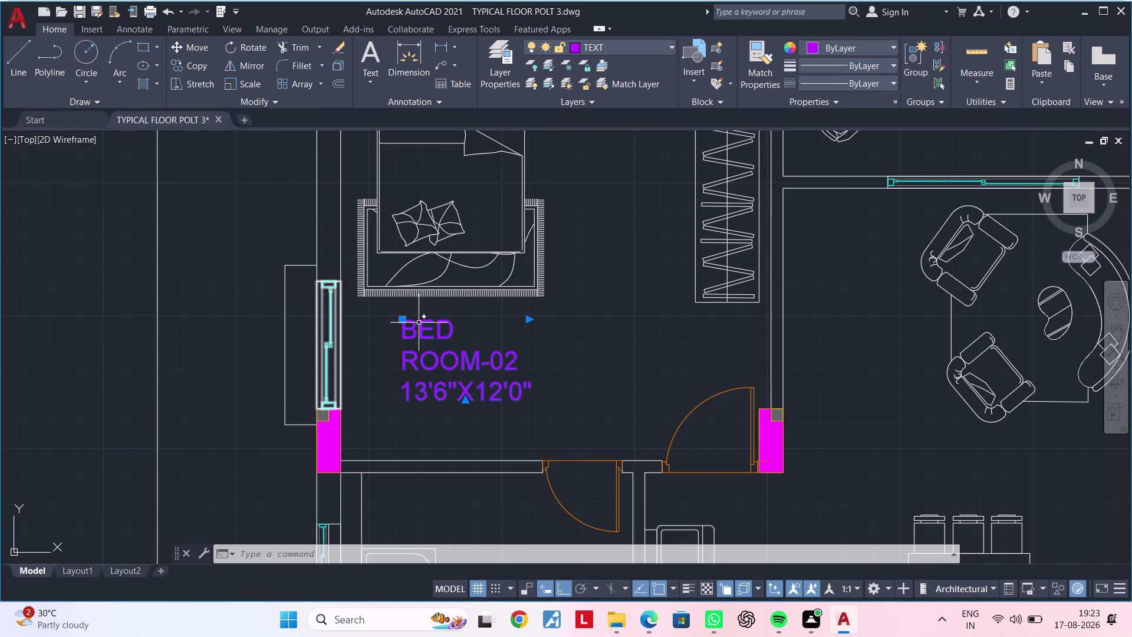
double_click(470, 391)
key(Escape)
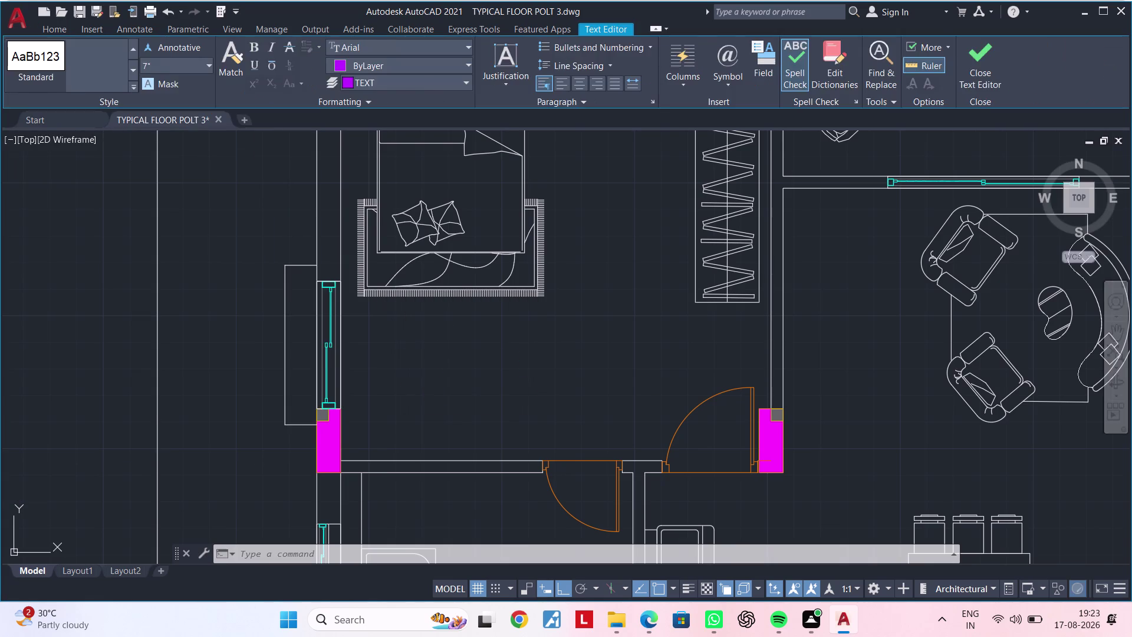
key(Escape)
Widen the label's text box so BED ROOM-02 fits on one line.
click(474, 356)
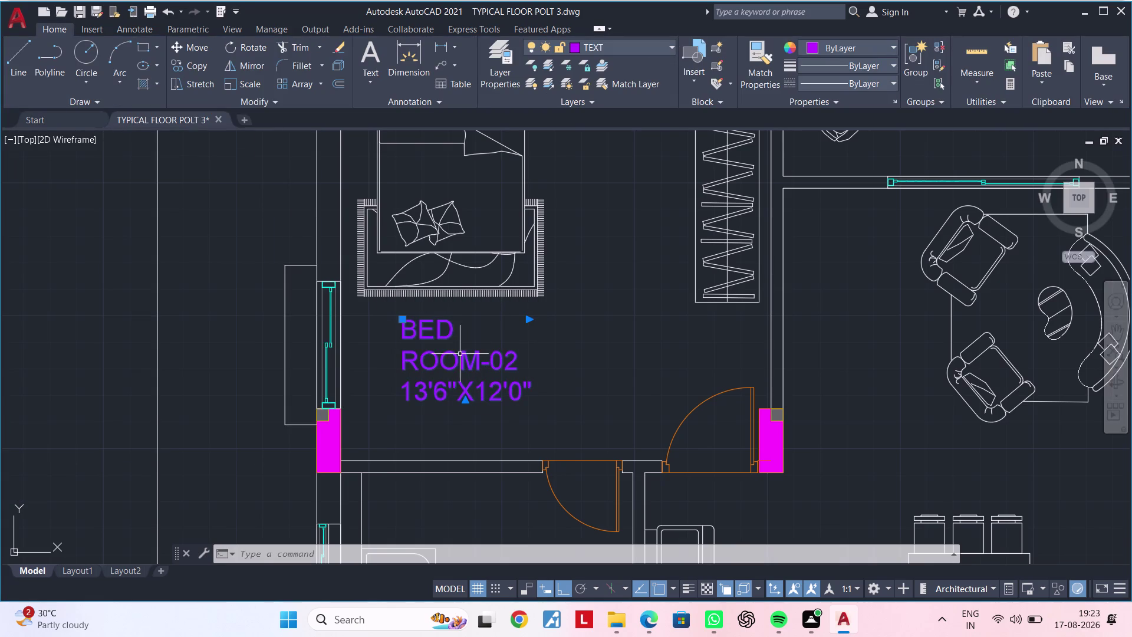
double_click(461, 355)
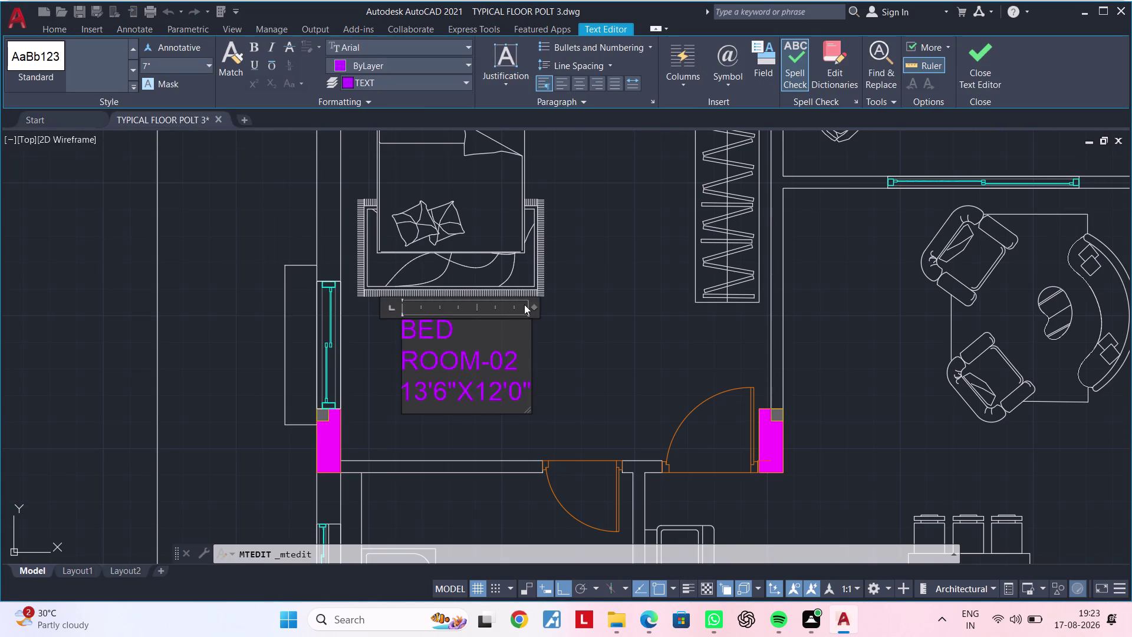
drag(533, 304, 607, 295)
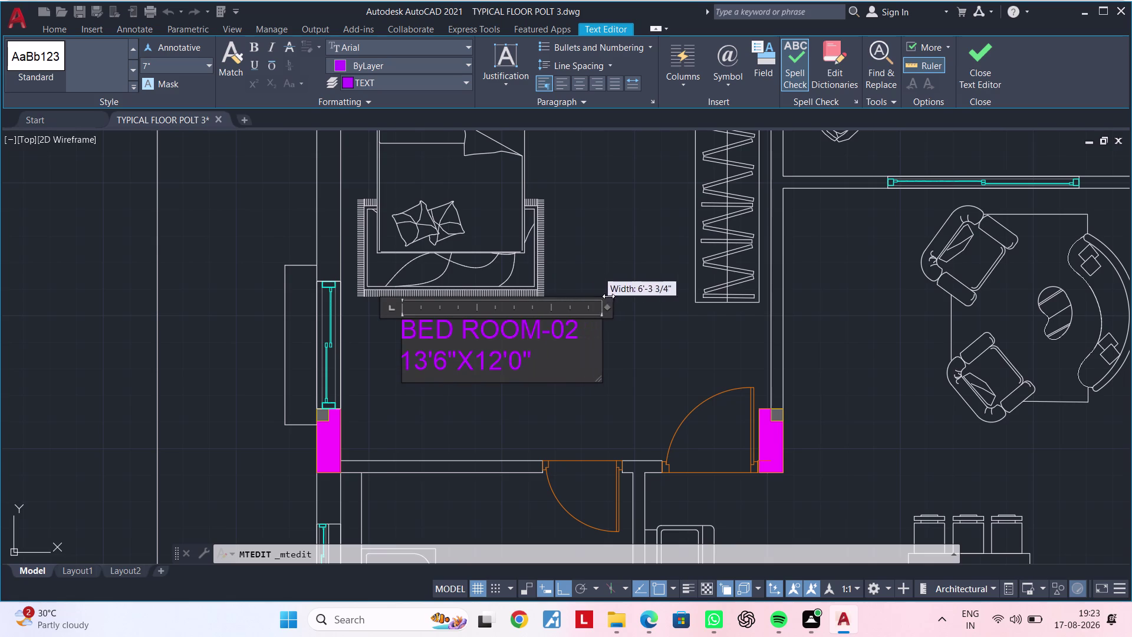
drag(608, 296, 639, 292)
click(639, 293)
key(Escape)
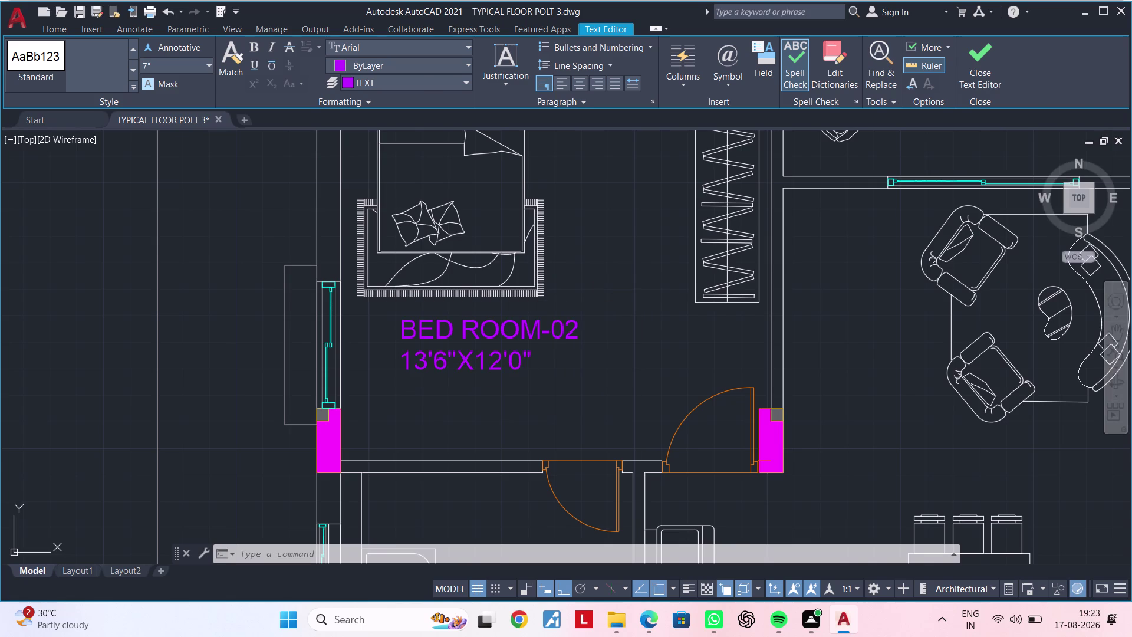
key(Escape)
click(431, 366)
Adjust spacing in the 13'6"X12'0" size line and close the editor.
double_click(432, 360)
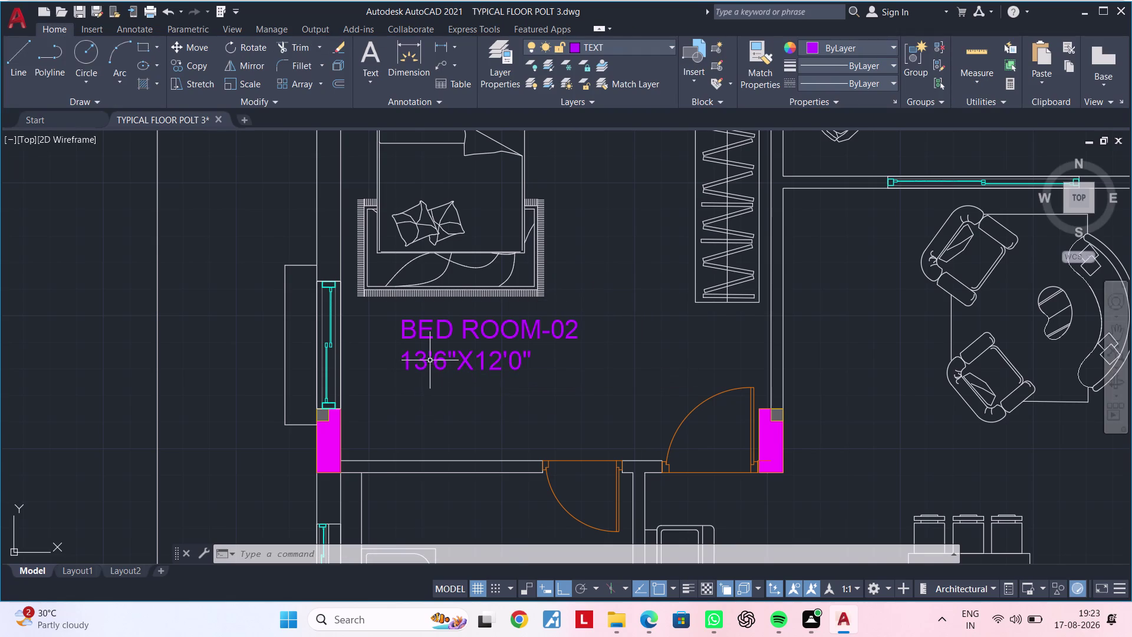
triple_click(429, 361)
double_click(426, 360)
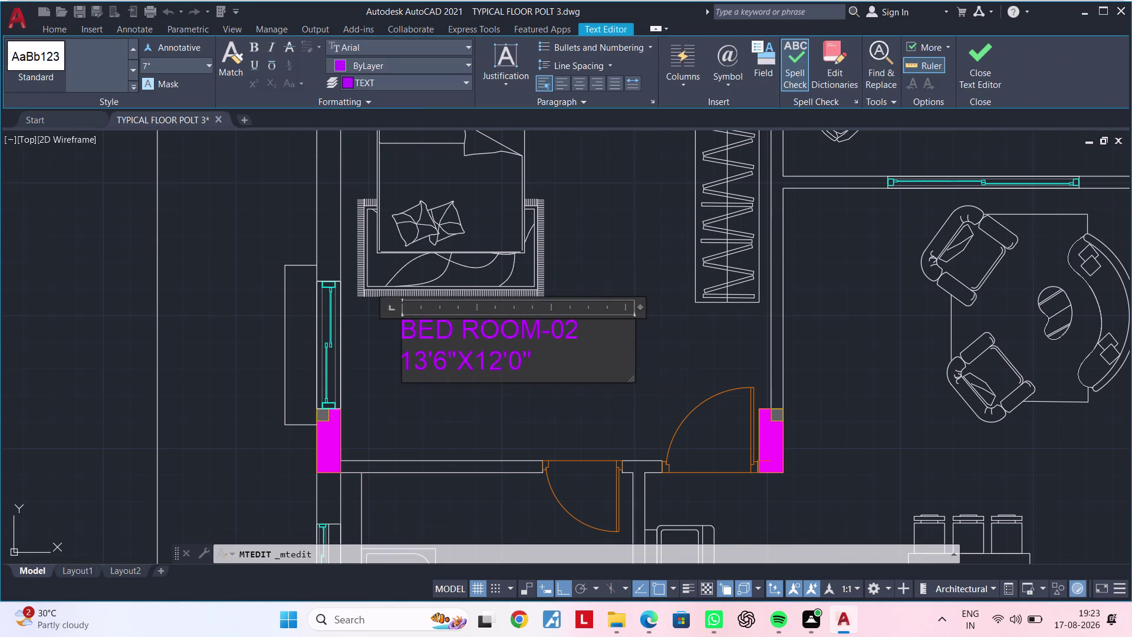
key(Left)
key(Left)
key(space)
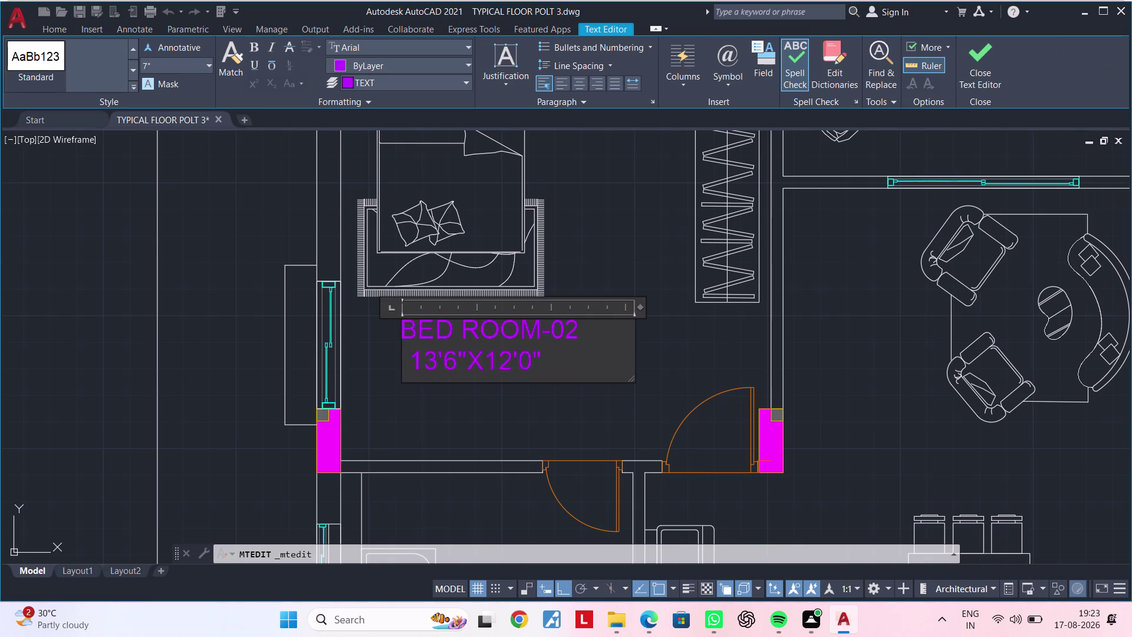
key(space)
key(space)
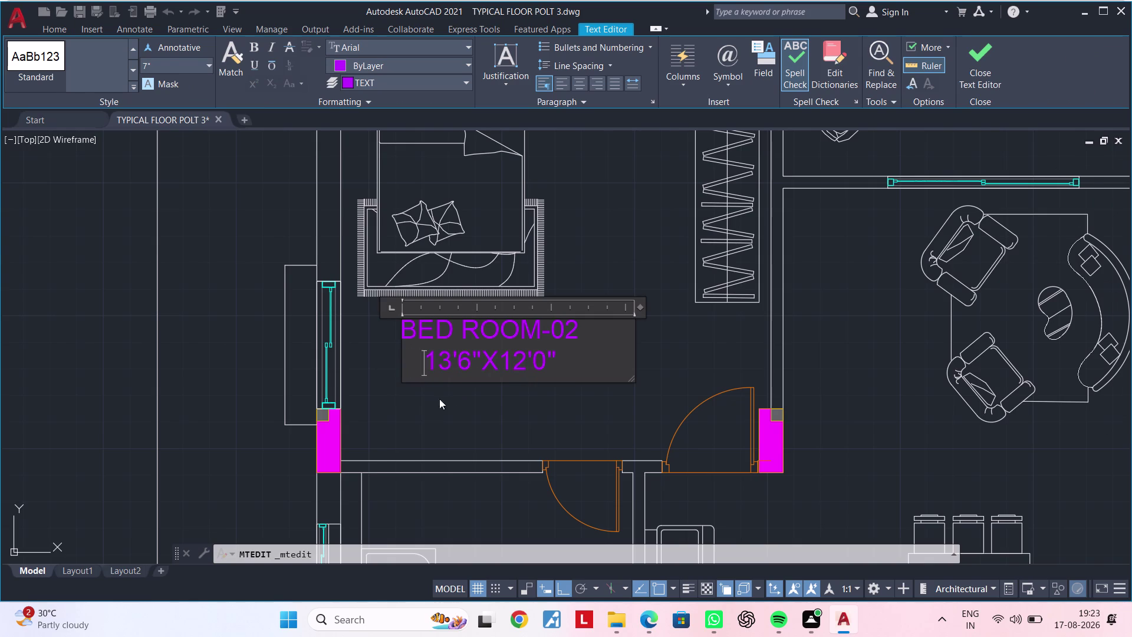
click(458, 391)
scroll(down, 3)
Move the BED ROOM-02 label onto the TEXT layer and open Layer Properties.
middle_drag(528, 418, 506, 334)
scroll(up, 3)
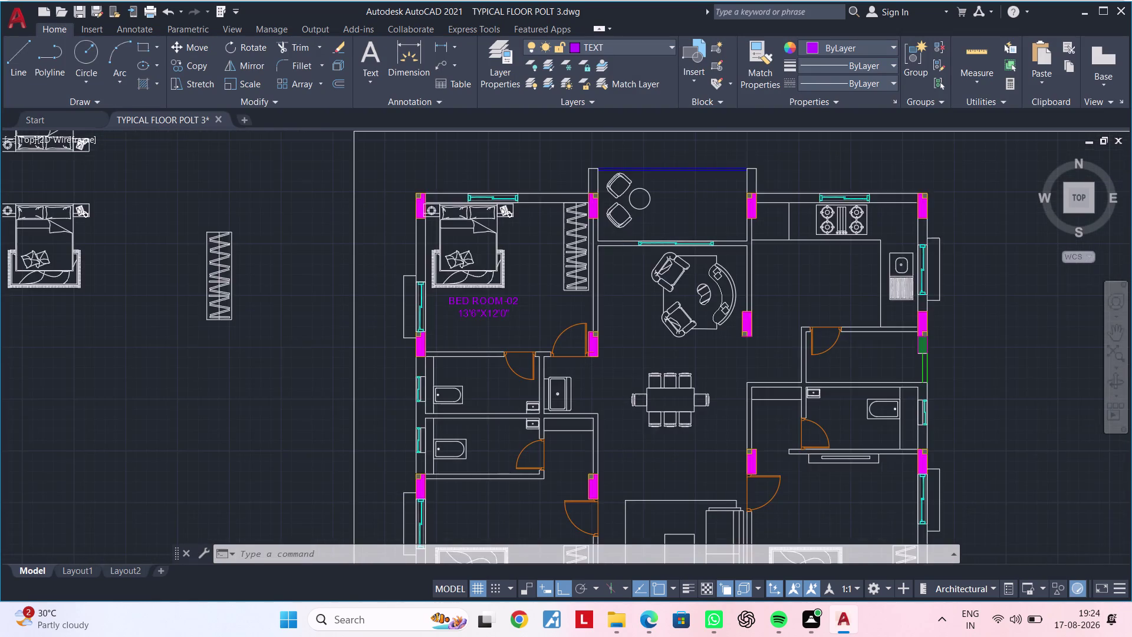
middle_drag(497, 339, 472, 390)
scroll(up, 3)
scroll(down, 3)
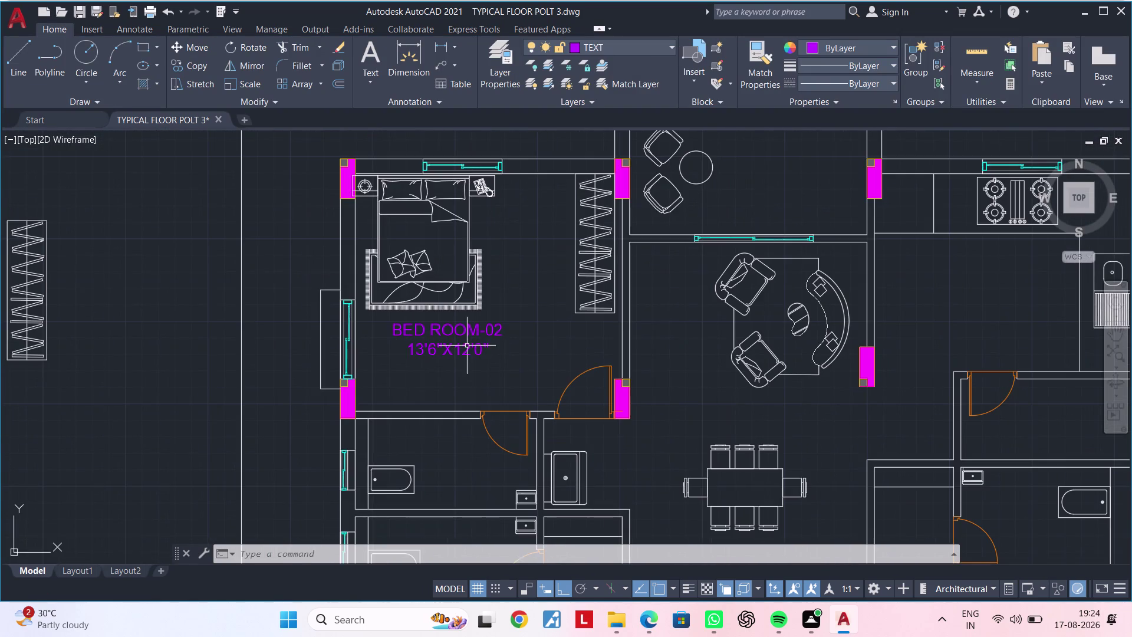
click(472, 340)
key(Escape)
click(476, 331)
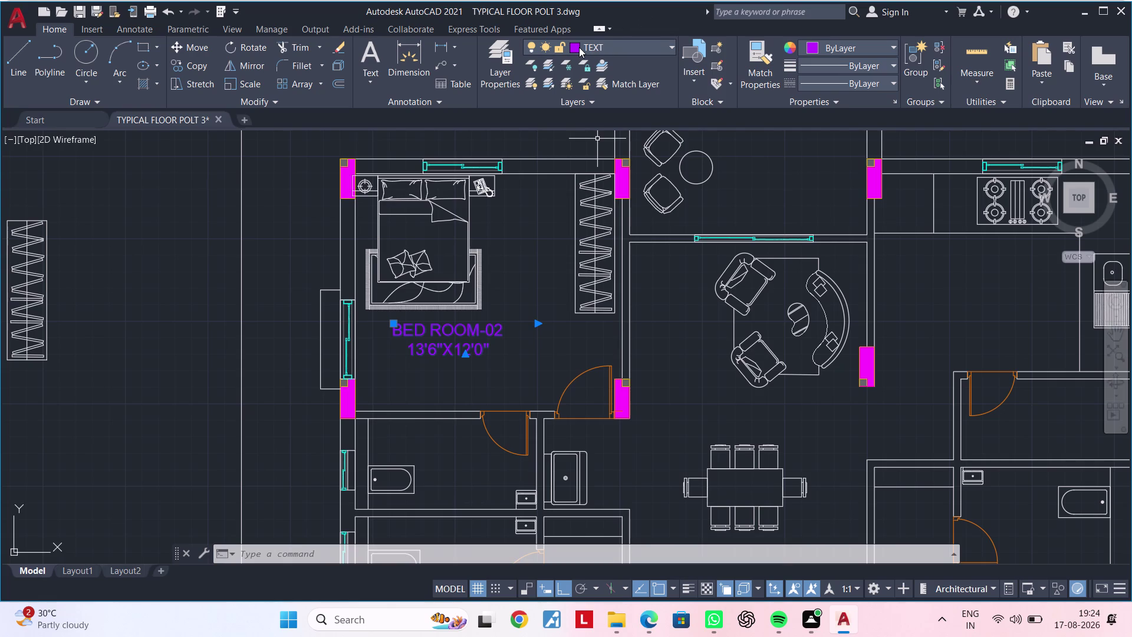
click(577, 47)
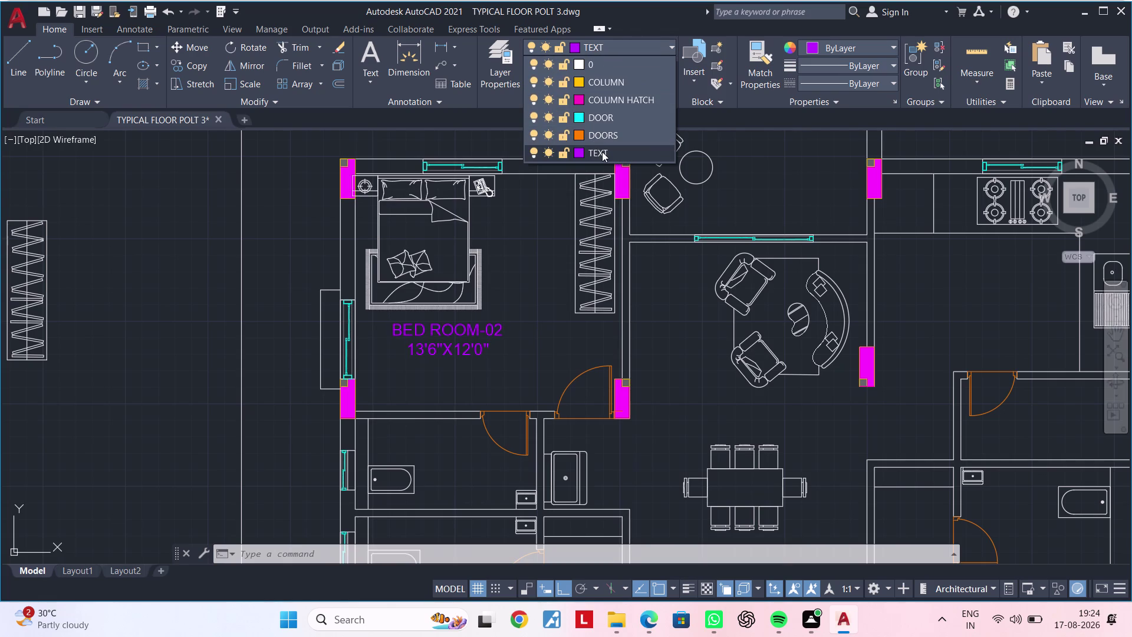
click(602, 151)
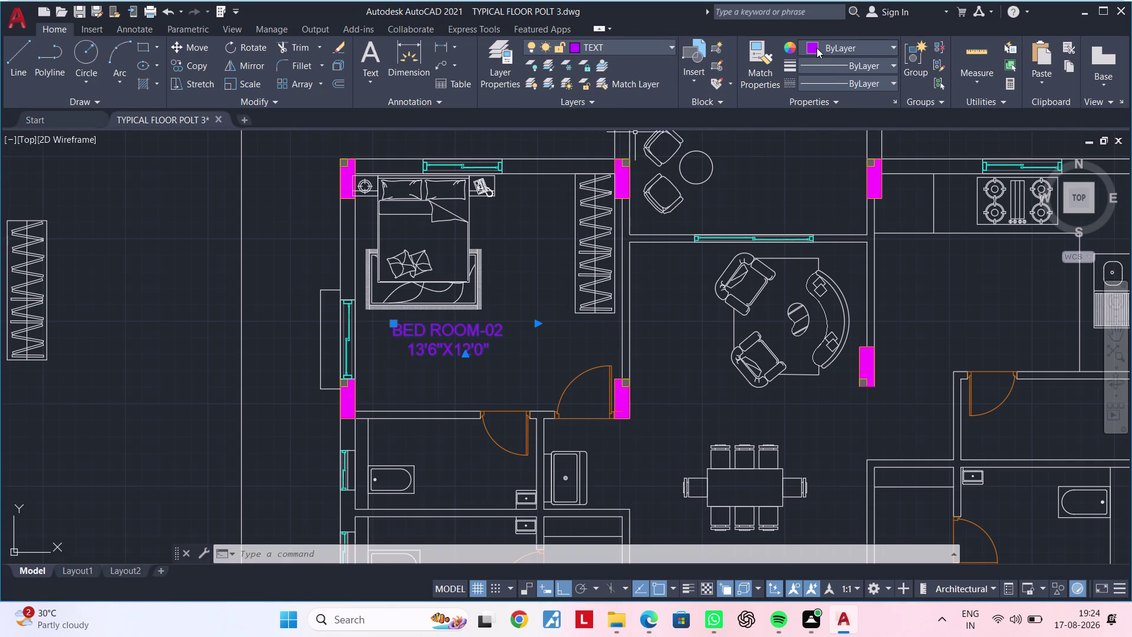
click(492, 56)
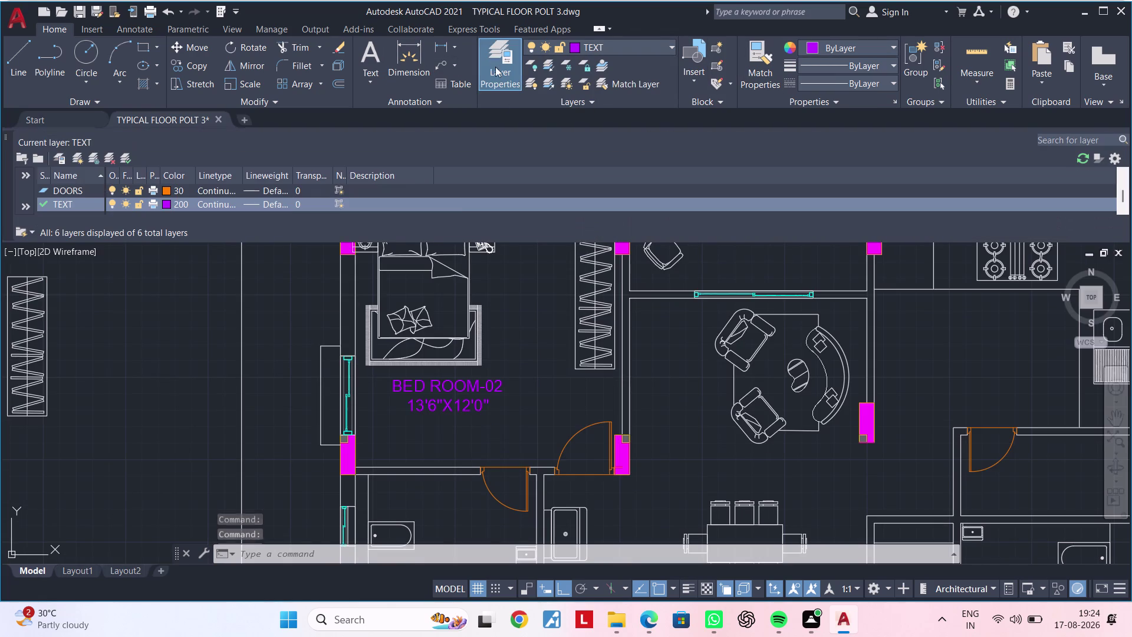
Change the TEXT layer colour to yellow index 40.
click(168, 207)
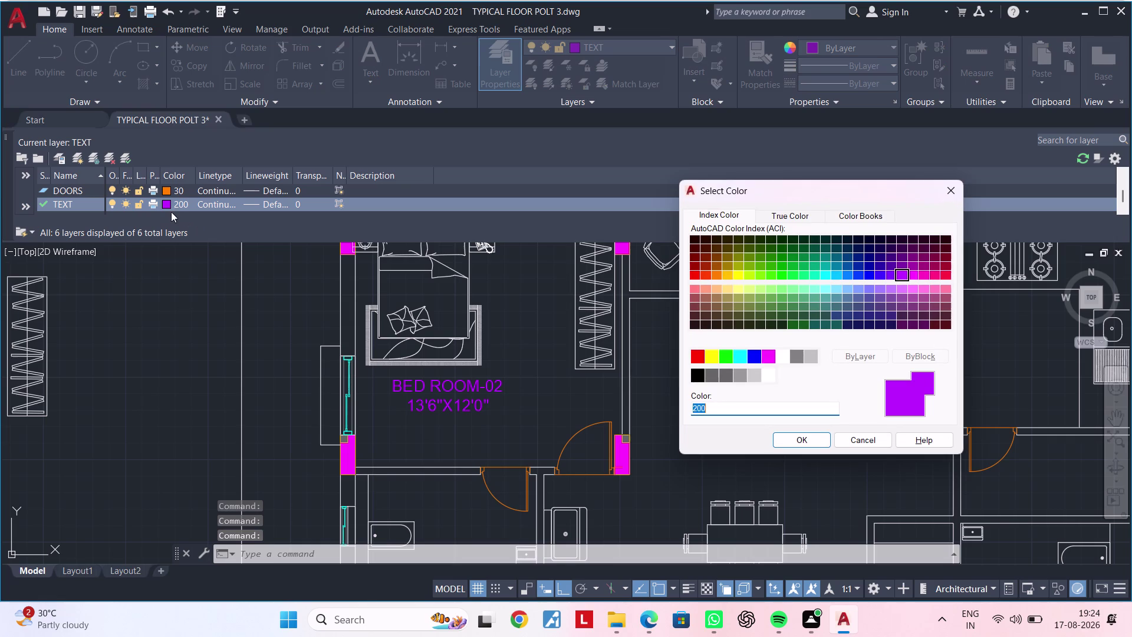
click(748, 278)
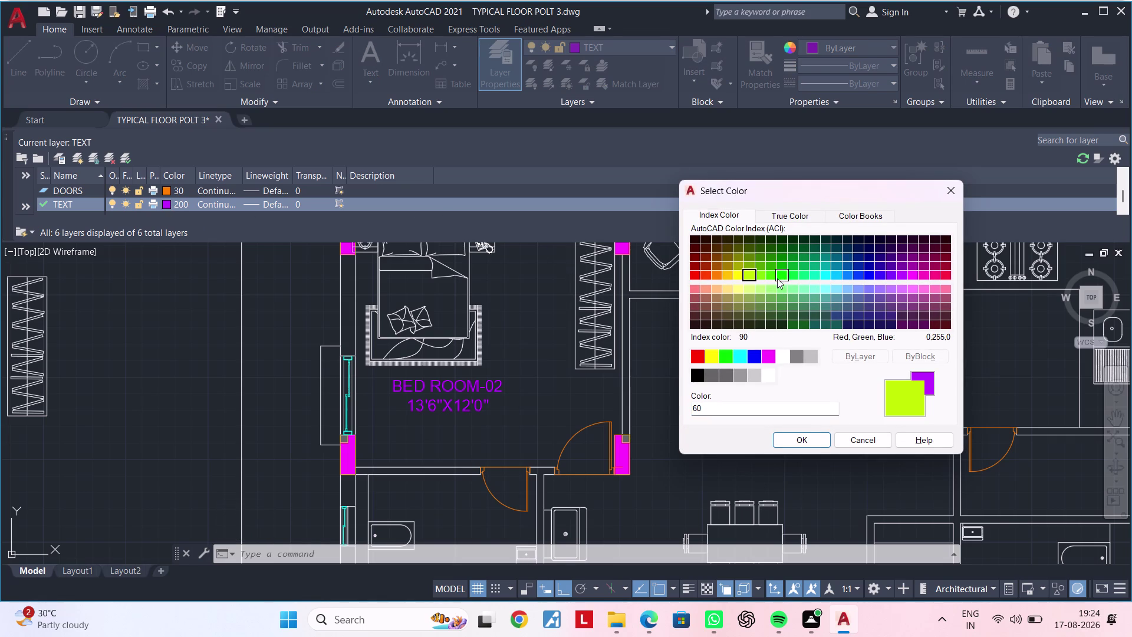
click(761, 278)
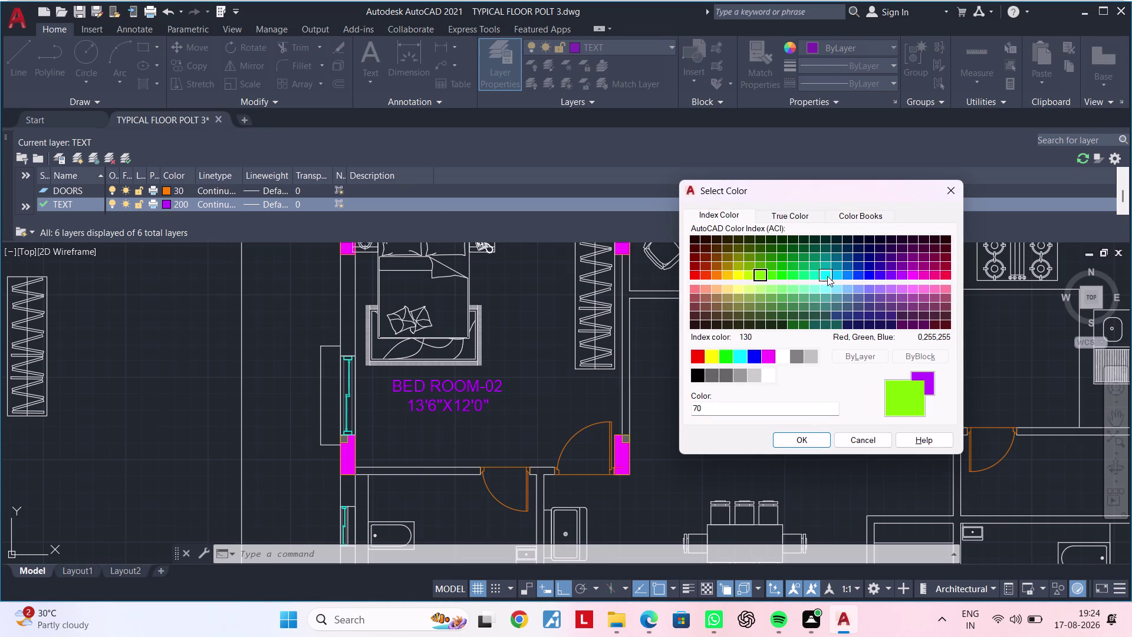
click(845, 274)
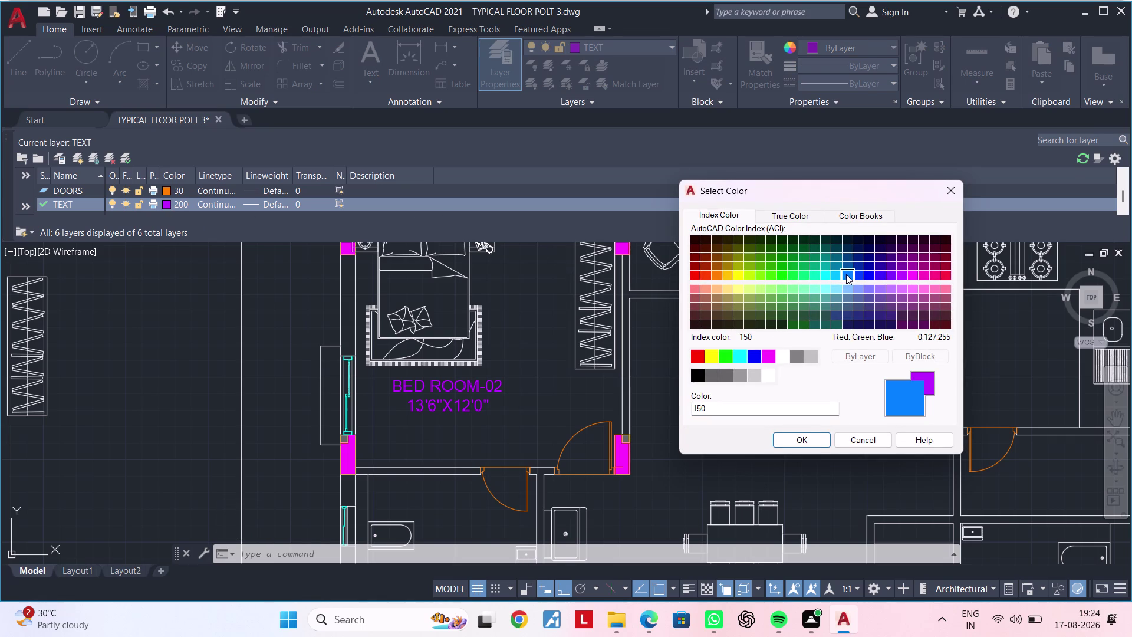
click(837, 268)
scroll(down, 3)
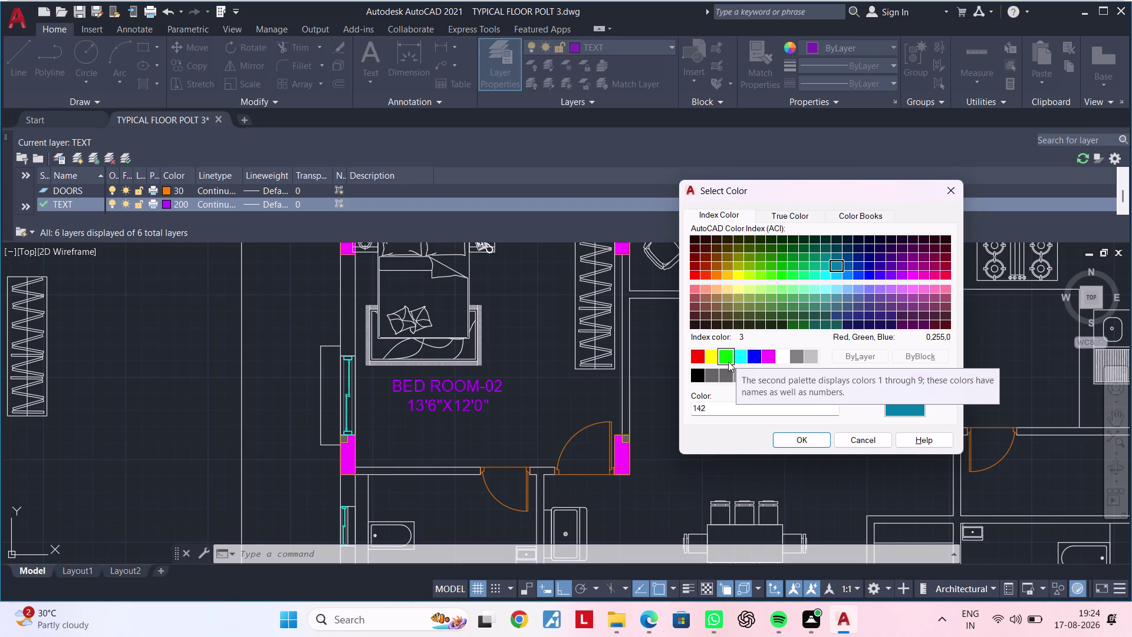
click(729, 277)
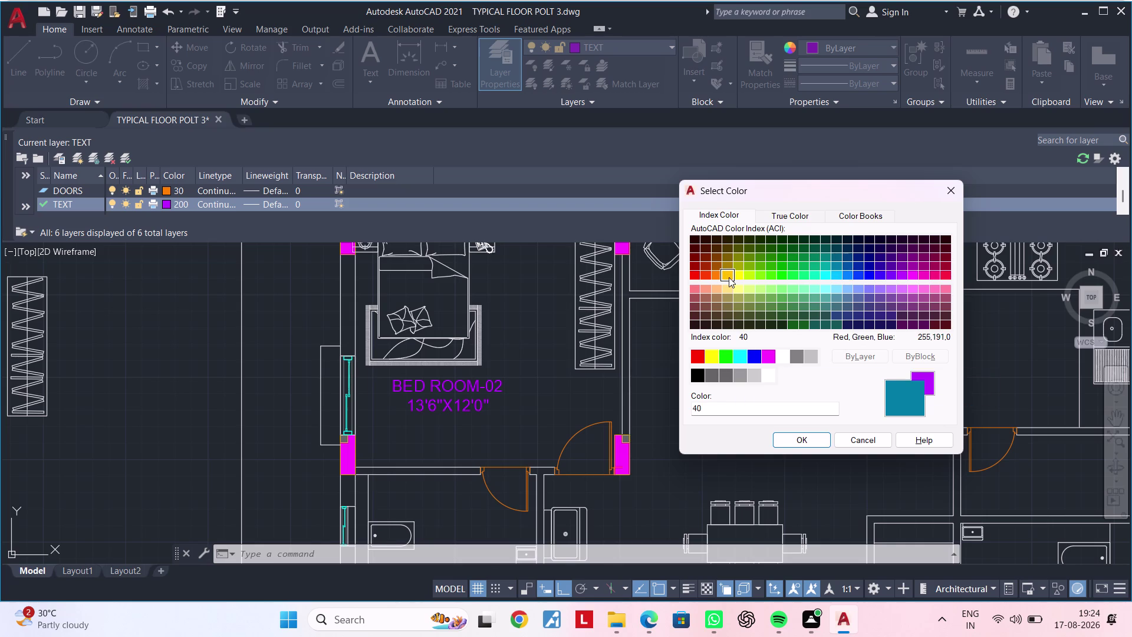
click(797, 442)
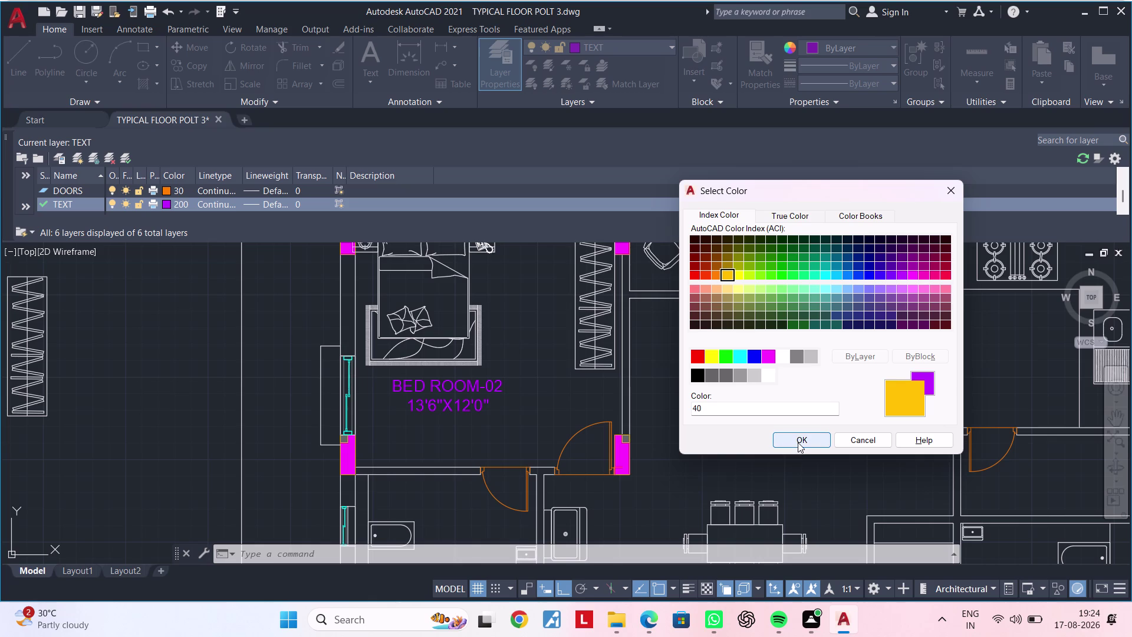
scroll(down, 3)
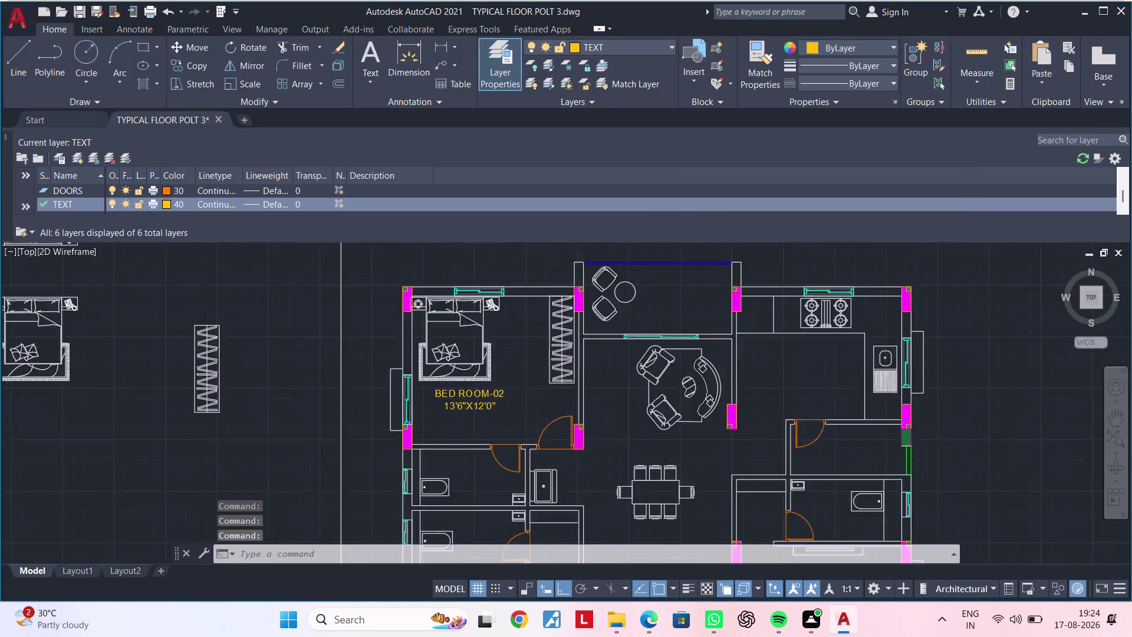
Select the BED ROOM-02 label and start COPY from a base point on it.
scroll(up, 3)
middle_drag(503, 400, 529, 381)
key(Escape)
key(Escape)
scroll(down, 3)
middle_drag(534, 384, 460, 404)
key(Escape)
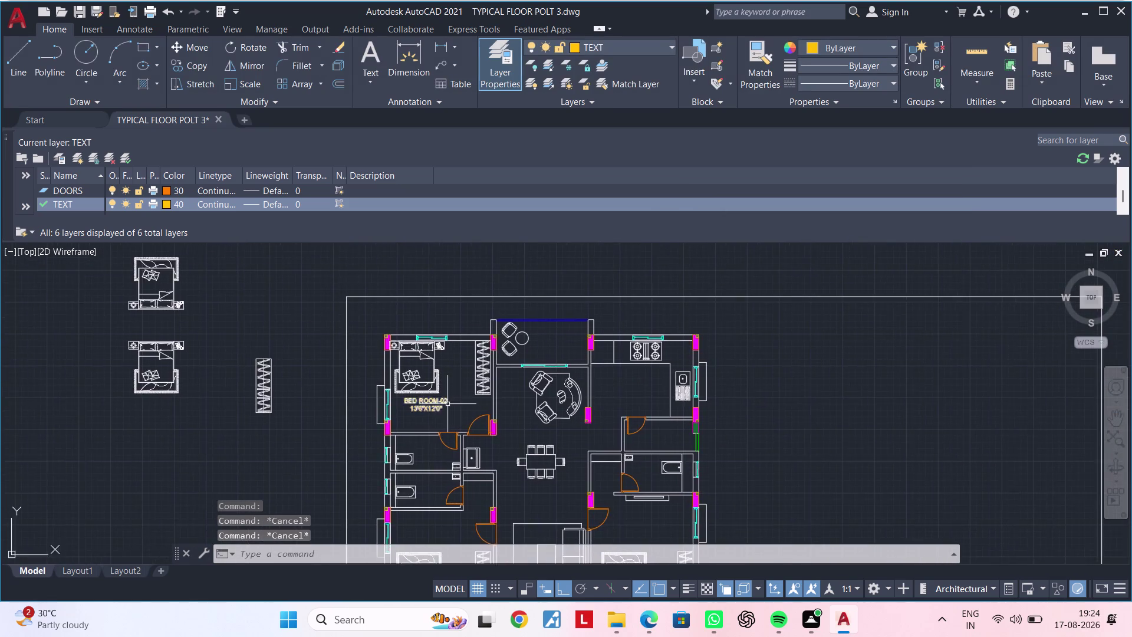
scroll(up, 3)
middle_drag(465, 400, 535, 329)
click(494, 335)
key(c)
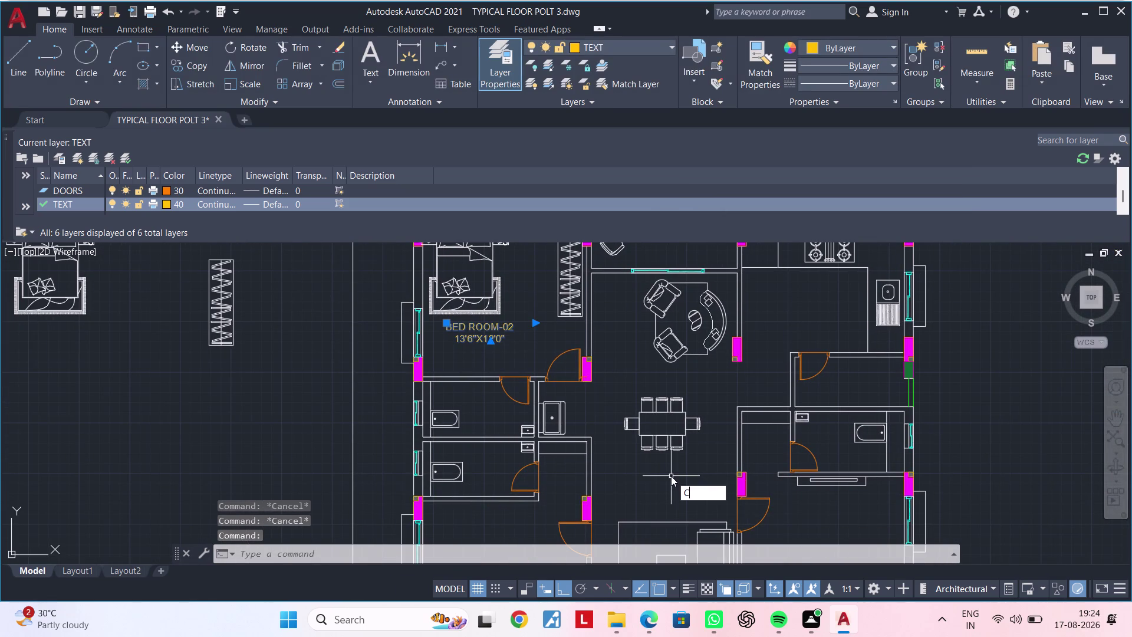
key(o)
key(space)
click(484, 337)
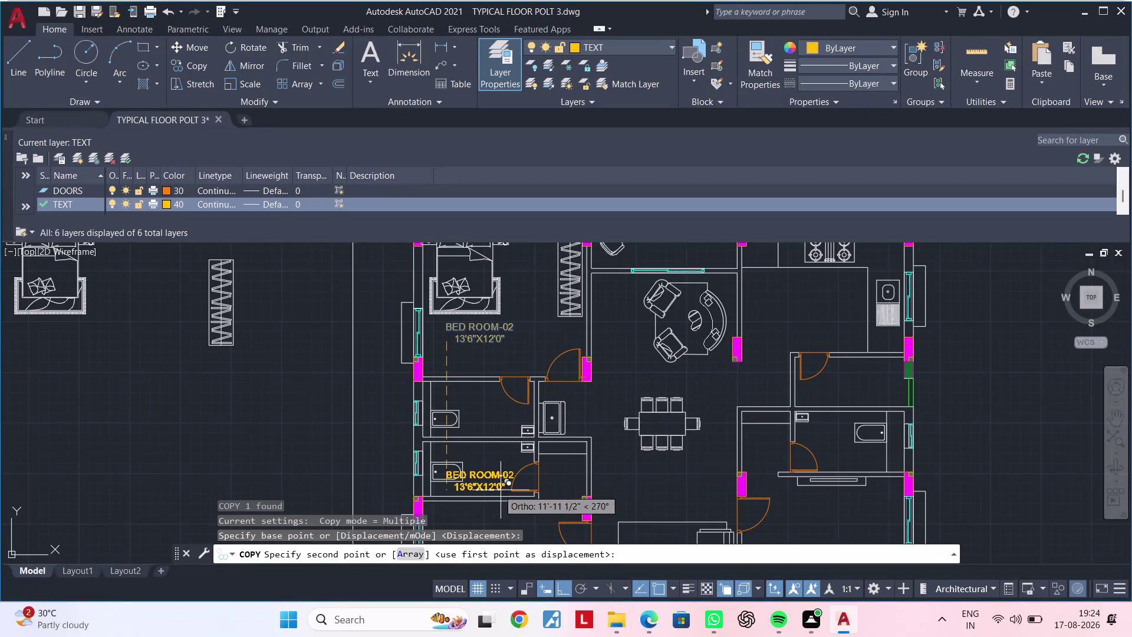
Place label copies in the lower-left and lower-right bedrooms.
middle_drag(505, 478, 505, 447)
middle_drag(518, 464, 520, 384)
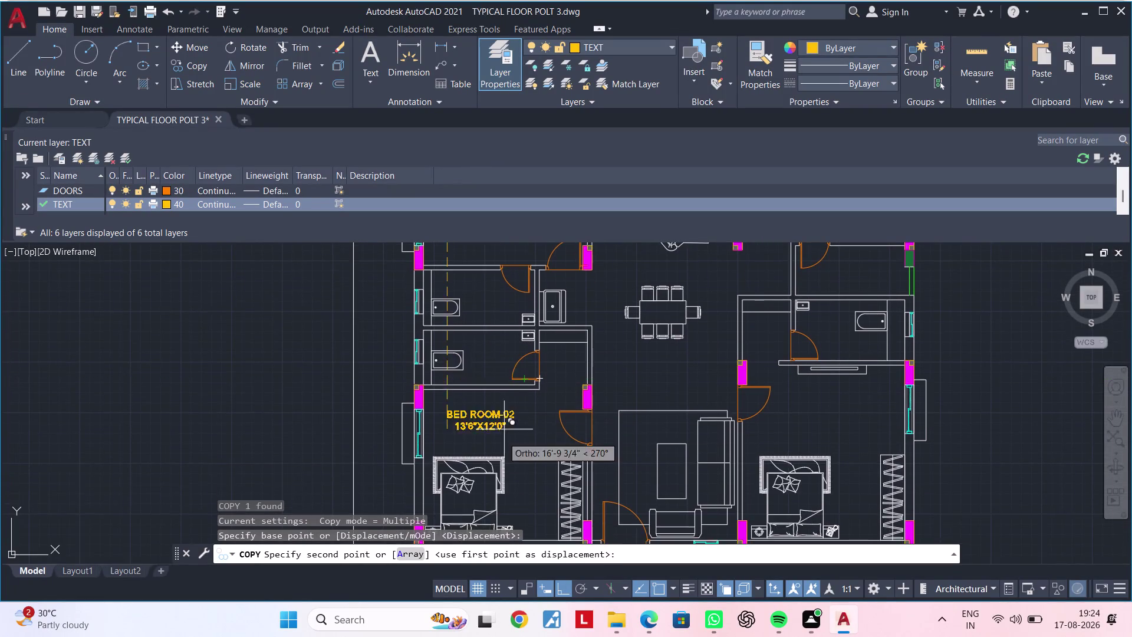
scroll(up, 3)
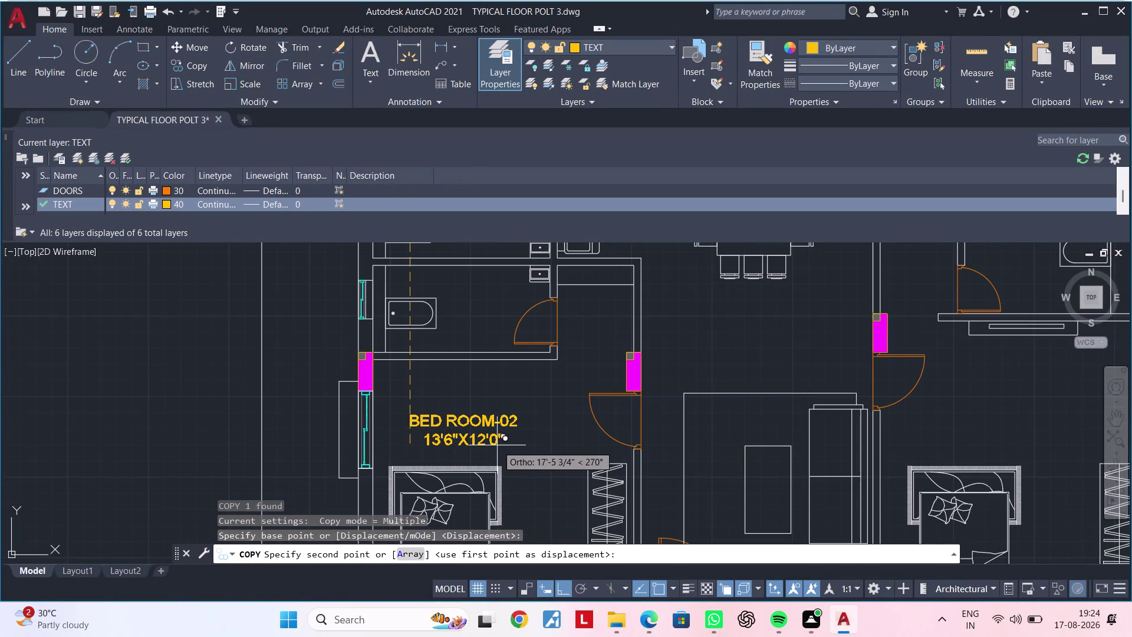
click(497, 445)
scroll(down, 3)
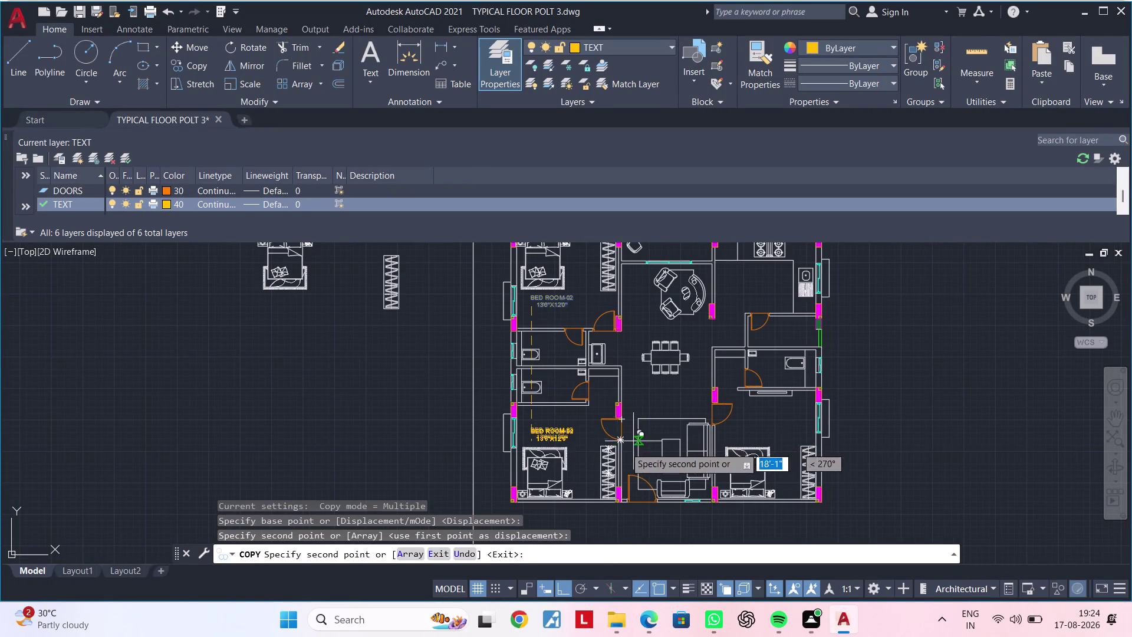
click(567, 591)
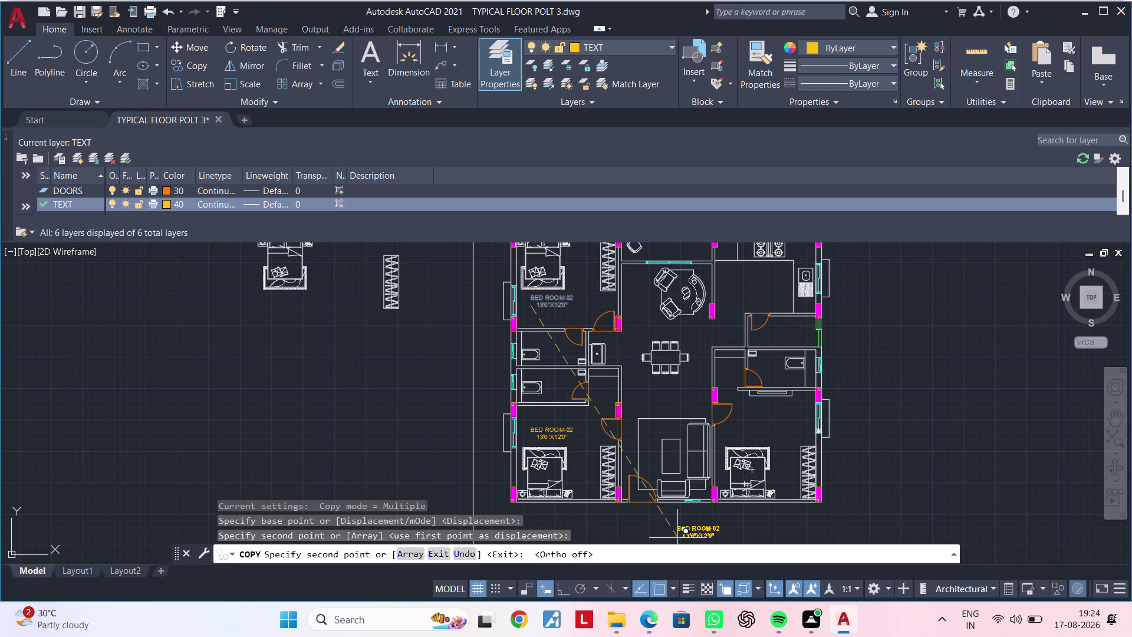
scroll(up, 3)
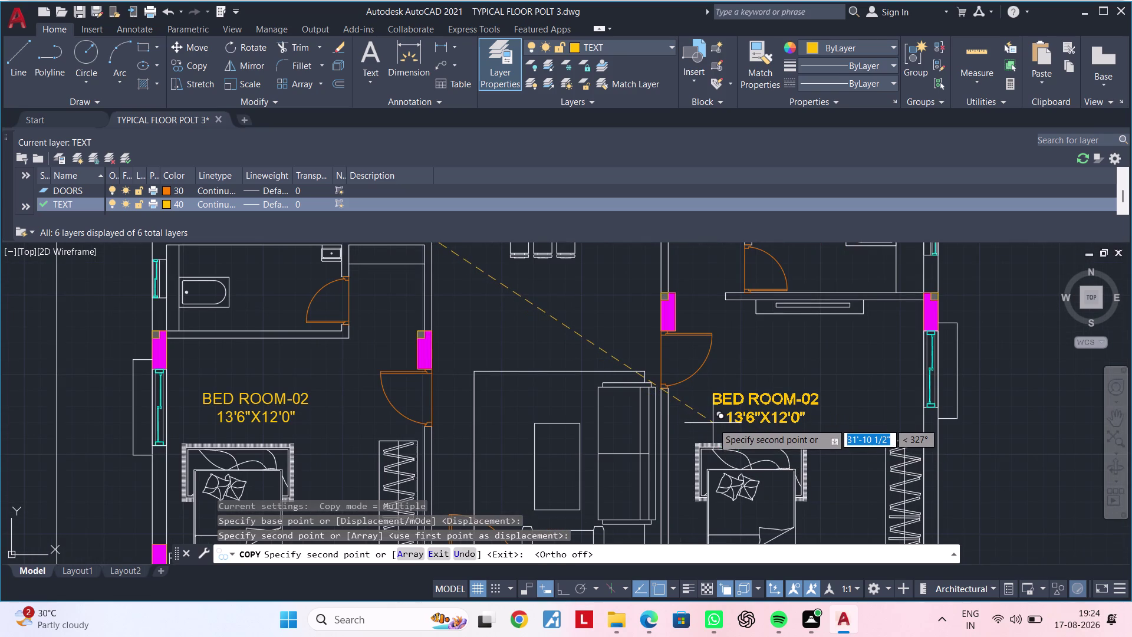
click(713, 422)
key(Escape)
key(Escape)
Pan and zoom in close on a copied bedroom label.
scroll(down, 3)
middle_drag(726, 423, 801, 426)
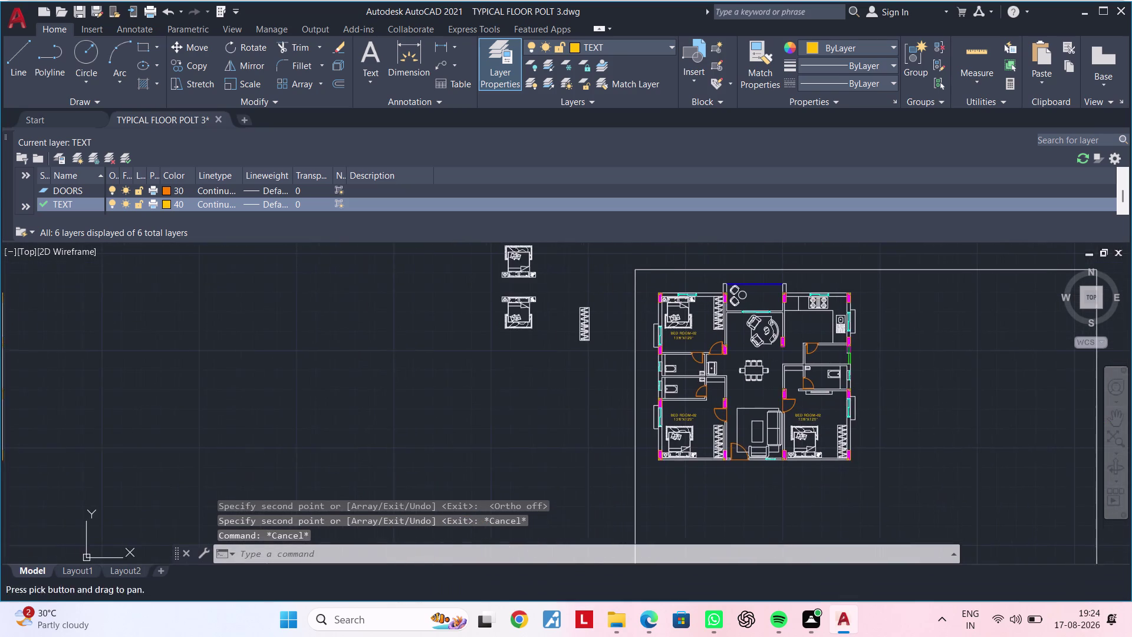
scroll(up, 3)
middle_drag(737, 349, 691, 435)
scroll(up, 3)
scroll(down, 3)
middle_drag(730, 403, 720, 275)
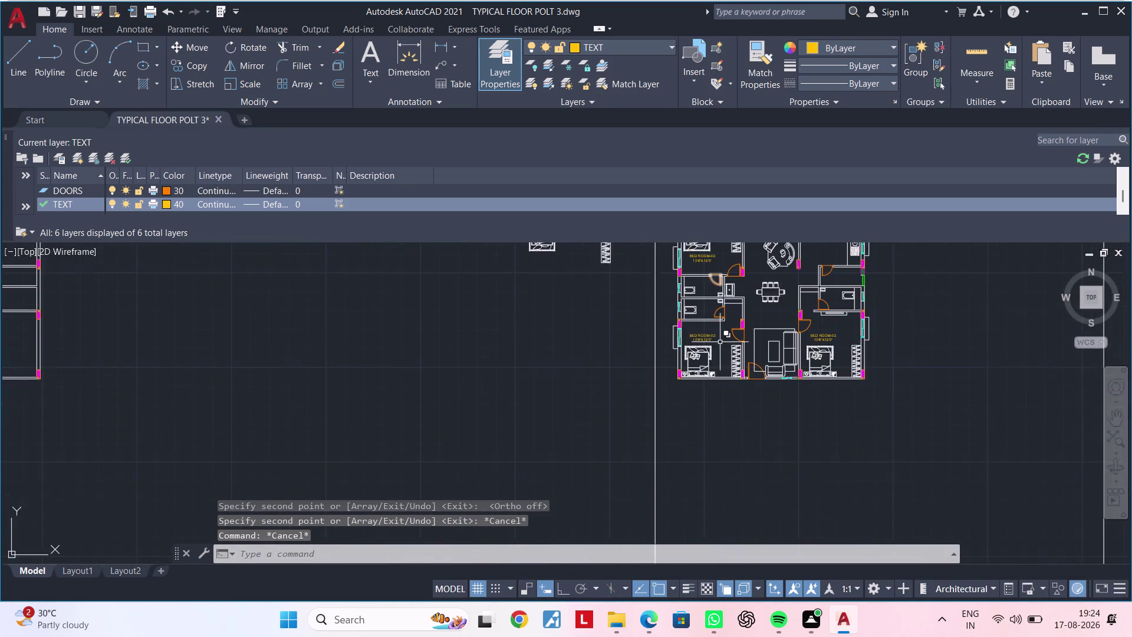
scroll(up, 3)
middle_drag(709, 328, 689, 501)
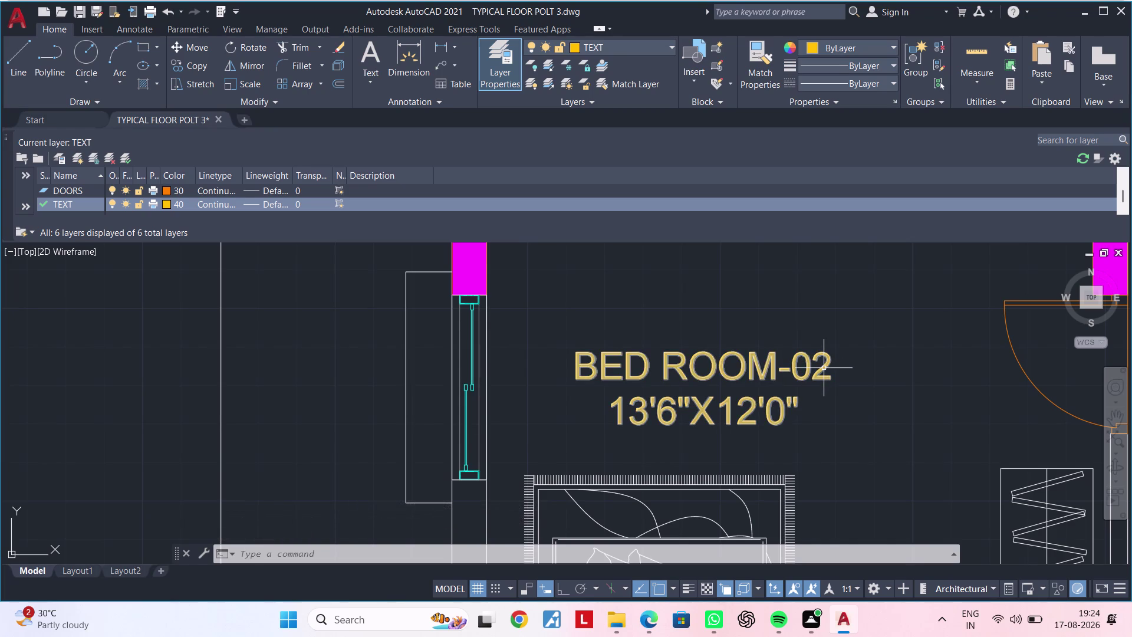
Reword the copied label to BED ROOM-01 with size 13'6"X12'5".
double_click(823, 367)
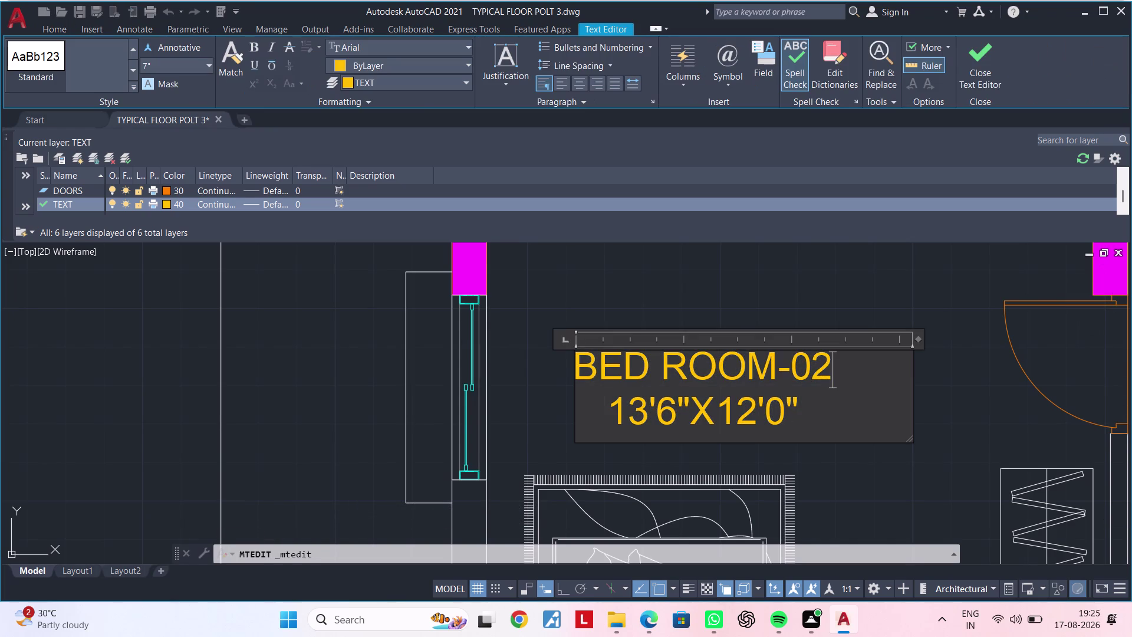
key(BackSpace)
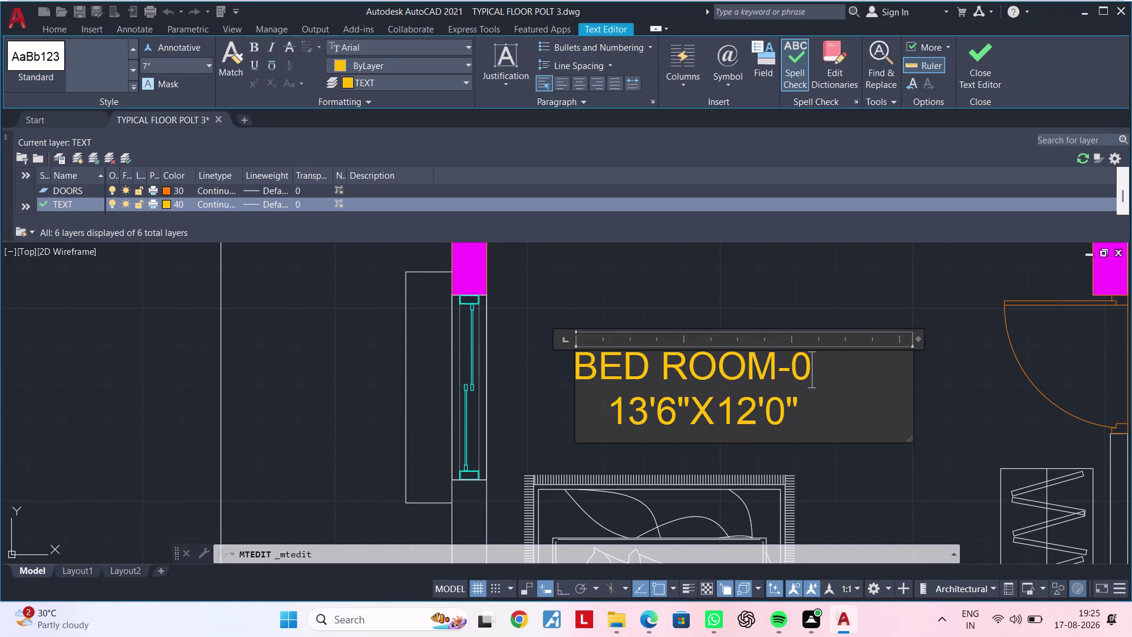
key(1)
key(Down)
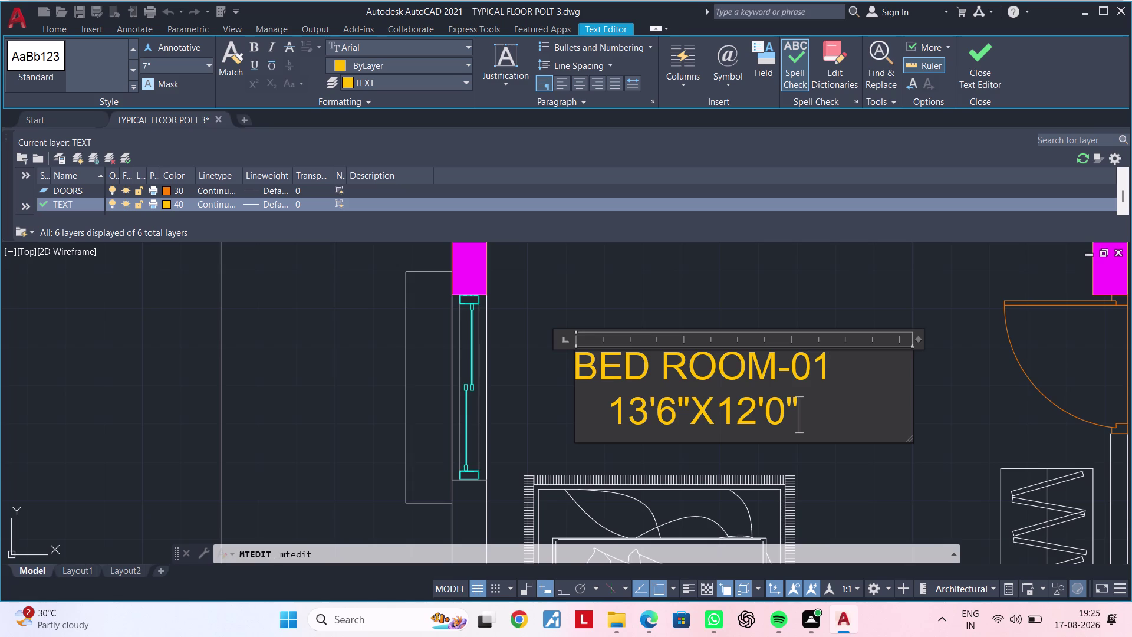
key(BackSpace)
key(BackSpace)
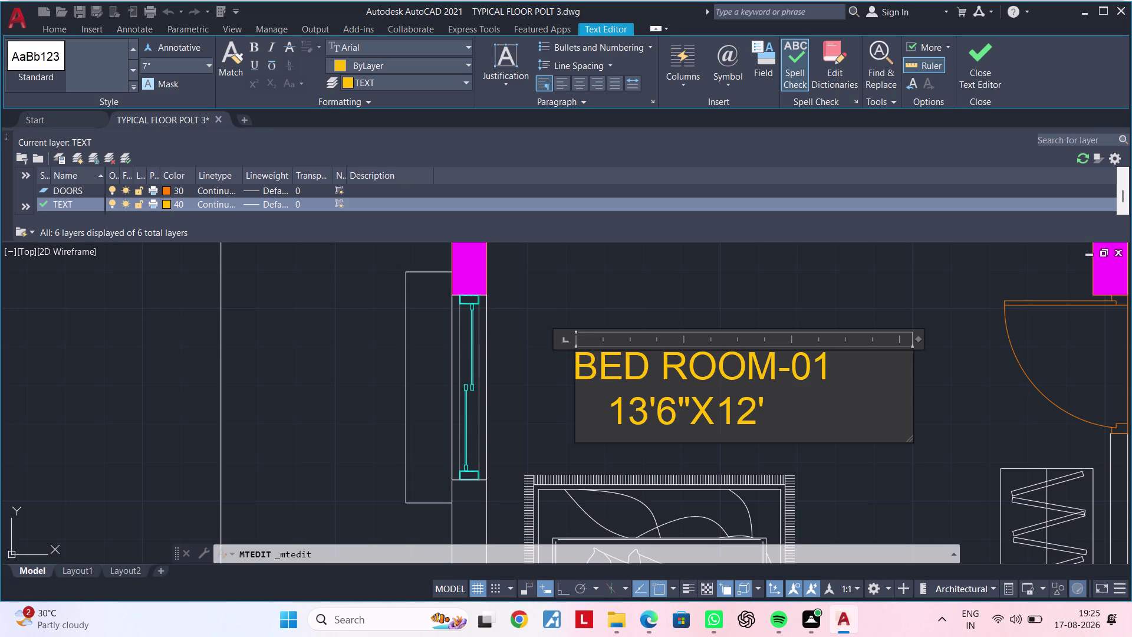
text(5")
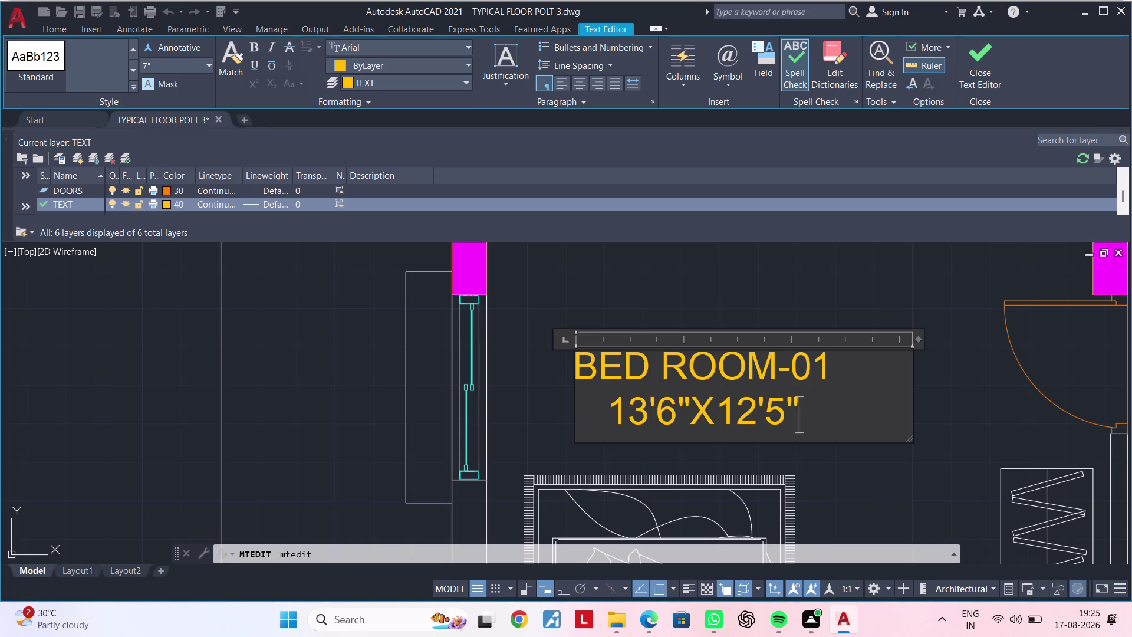
click(867, 466)
scroll(down, 3)
middle_drag(878, 444, 401, 438)
scroll(up, 3)
scroll(up, 3)
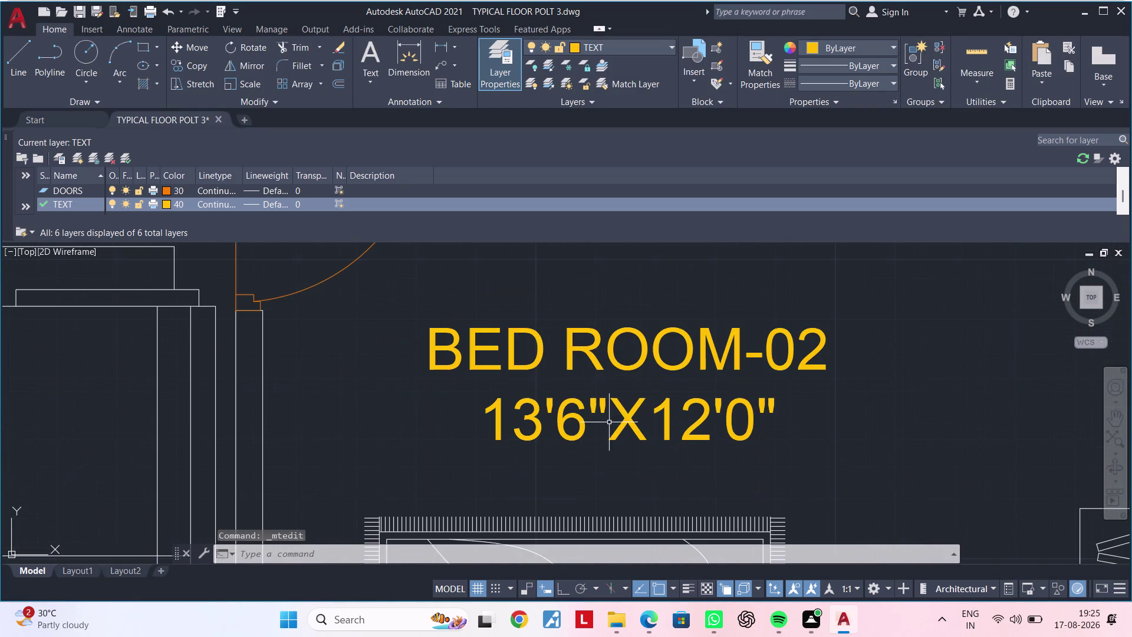
Rename the right-hand BED ROOM-02 label to M. BED ROOM.
double_click(818, 346)
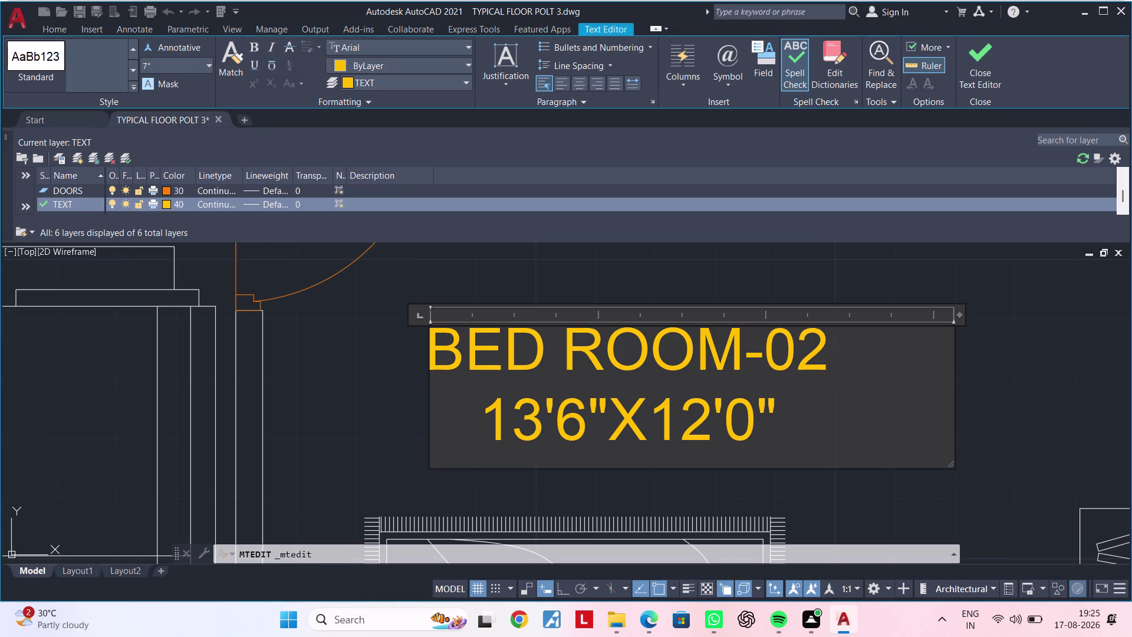
key(BackSpace)
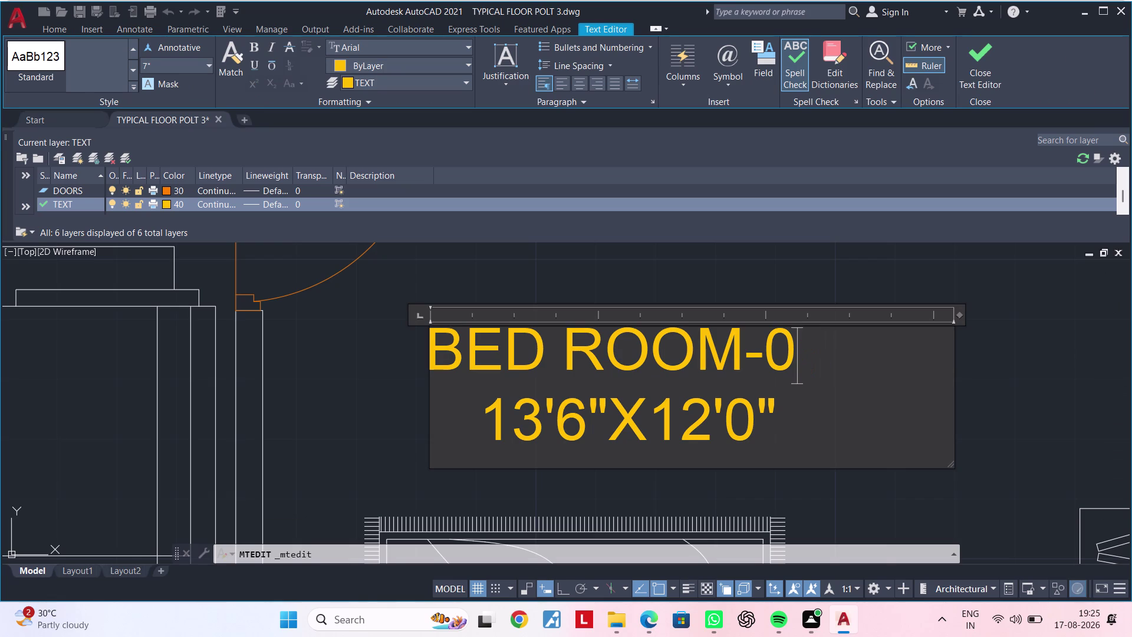
key(BackSpace)
key(BackSpace)
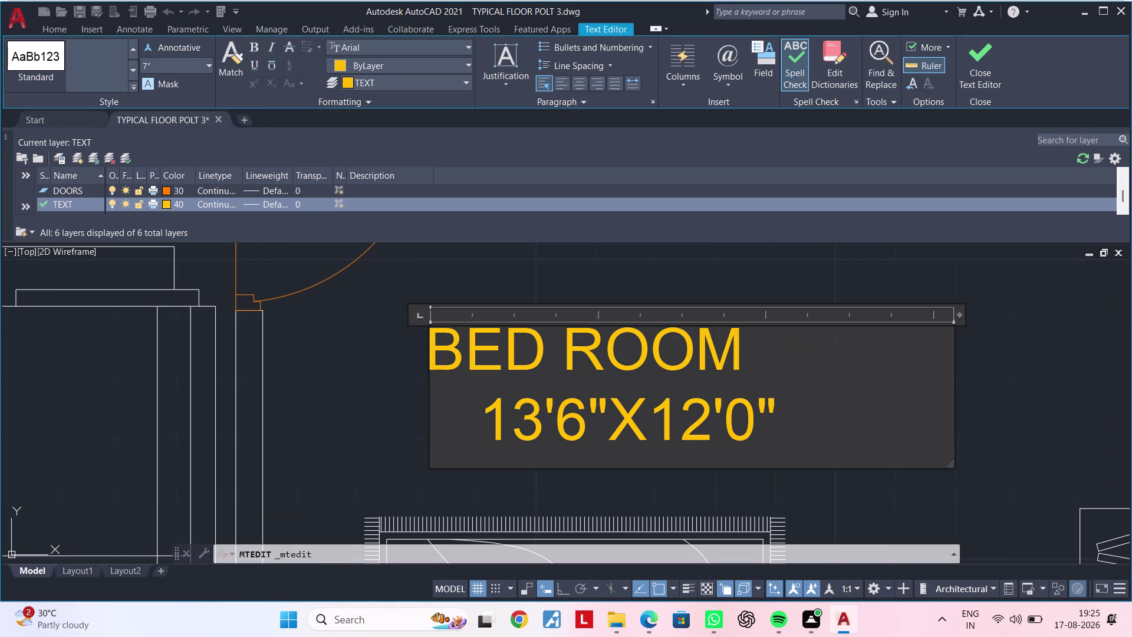
key(Left)
key(Left)
key(Left)
key(Left)
key(Left)
key(m)
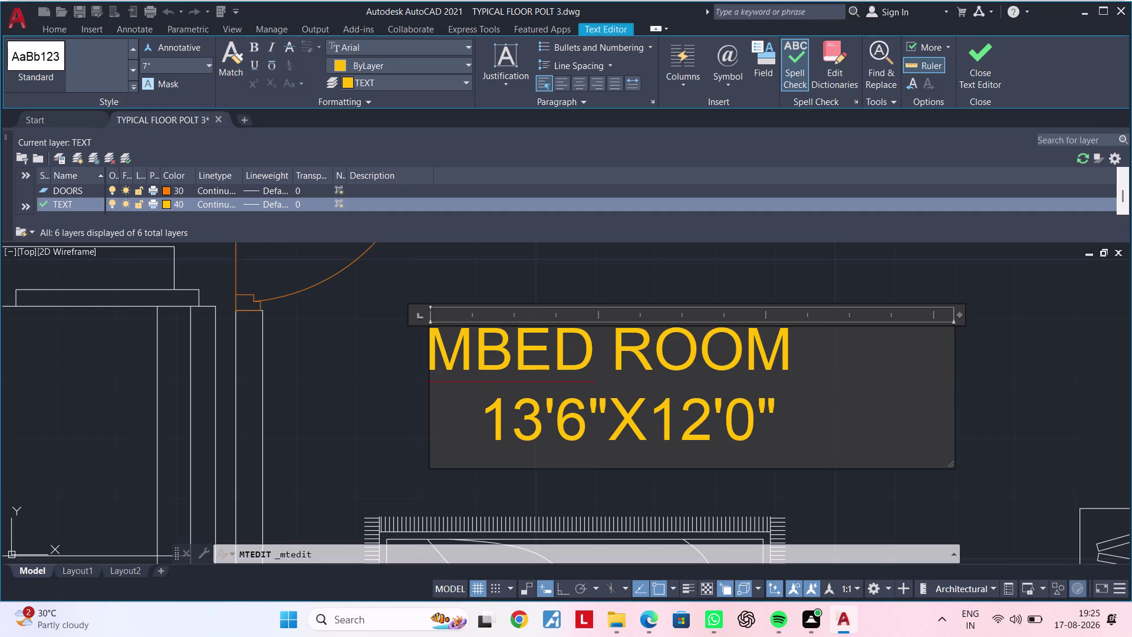
text(.)
key(space)
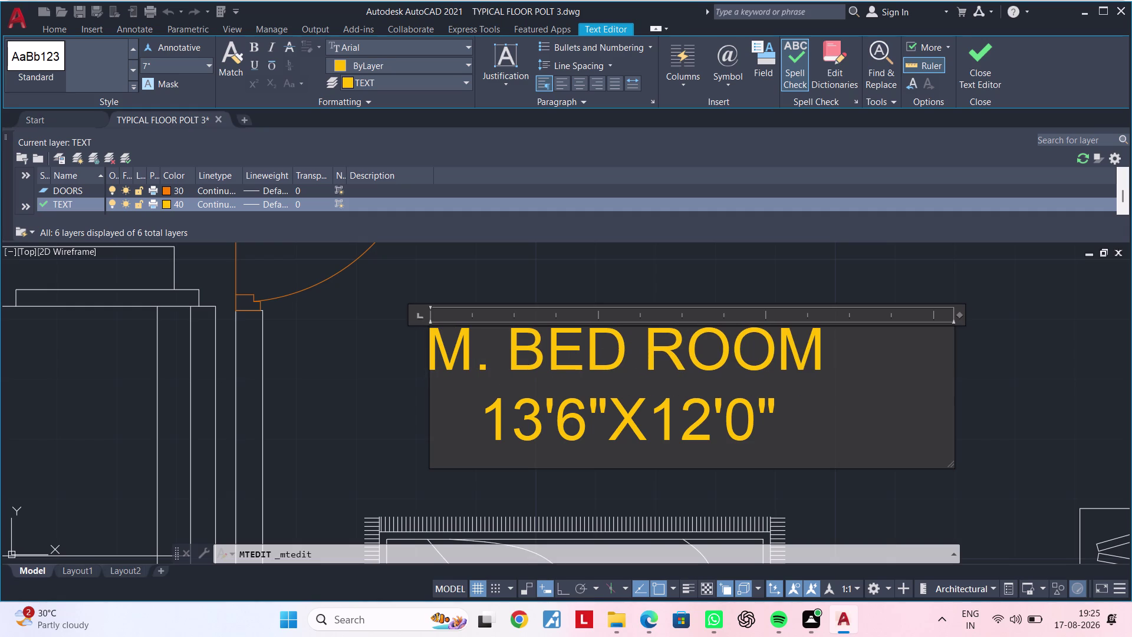
Change the label's size line to 13'7"X14'0" and close the Text Editor.
click(590, 424)
key(BackSpace)
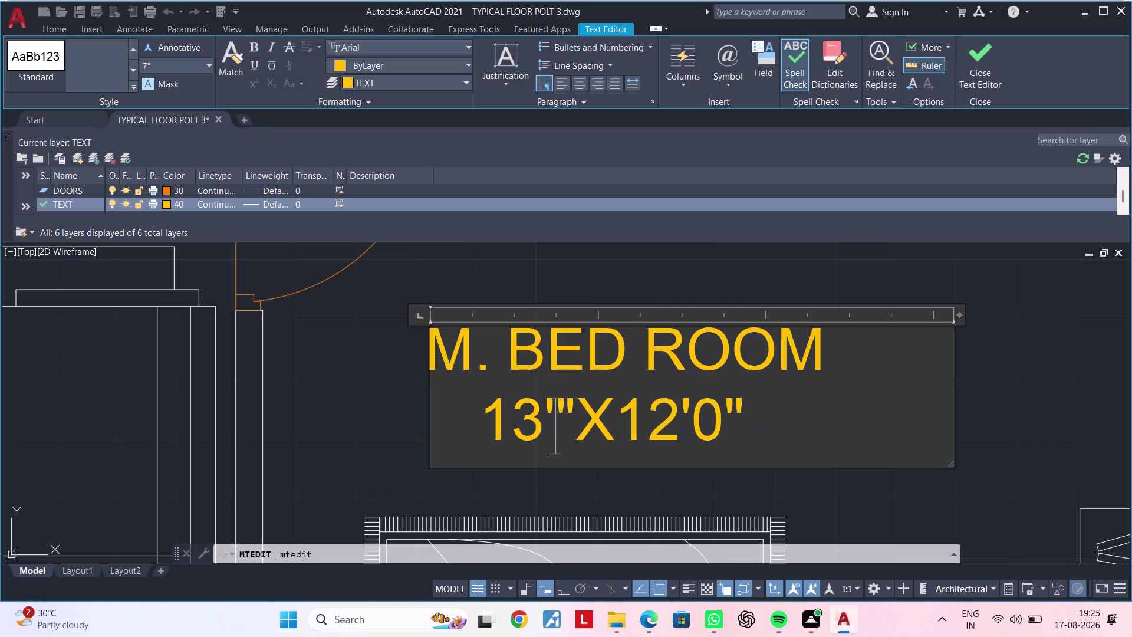
key(7)
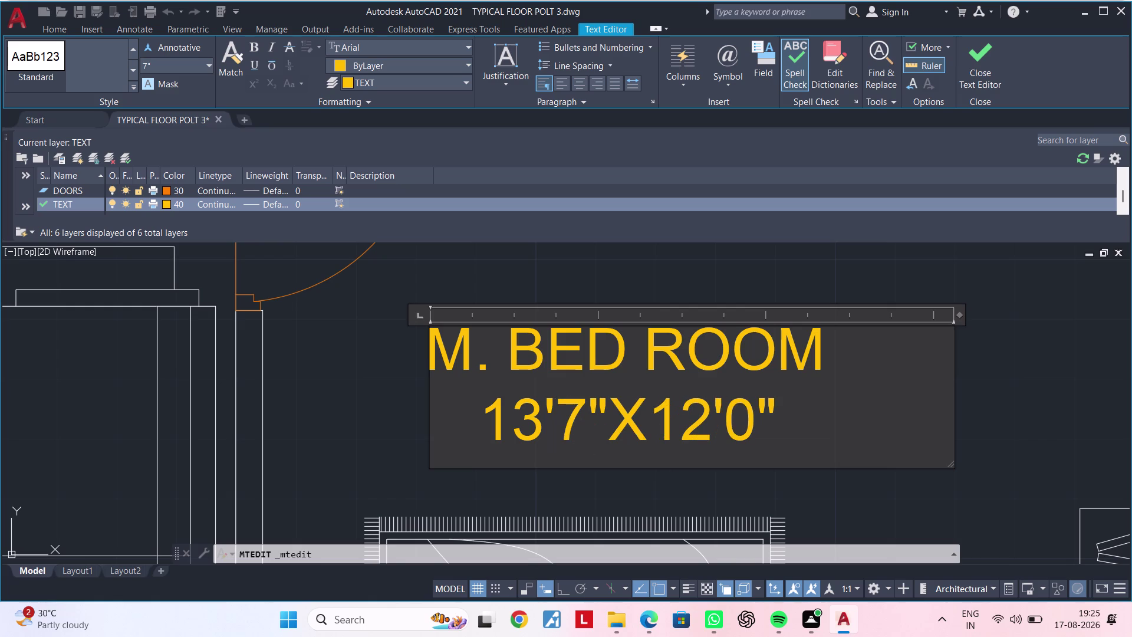
click(712, 418)
key(BackSpace)
key(BackSpace)
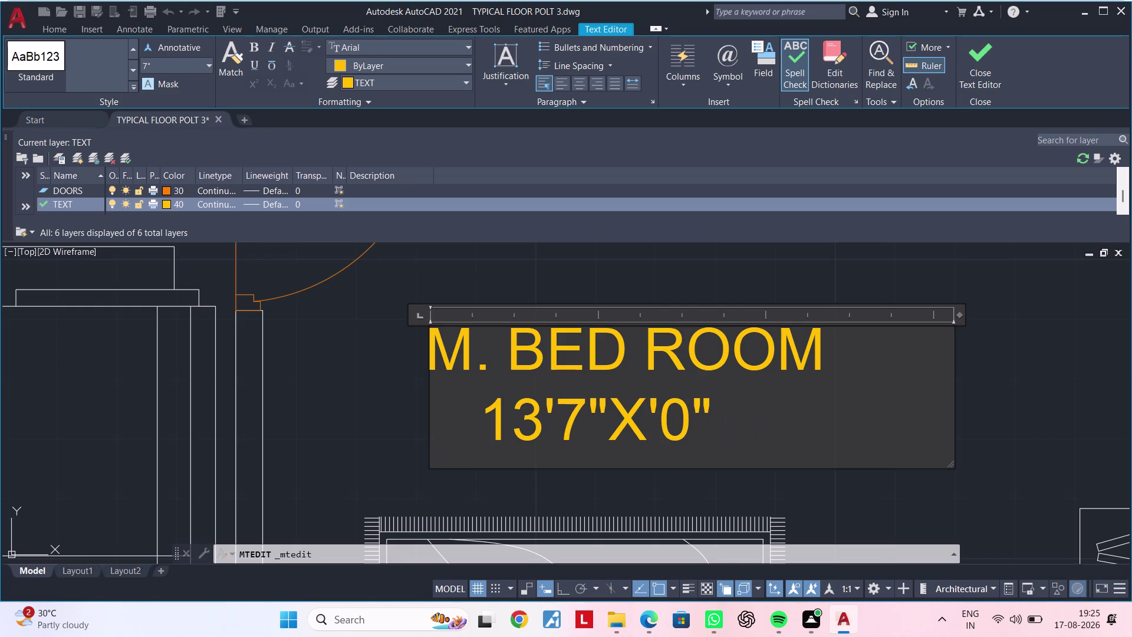
text(14)
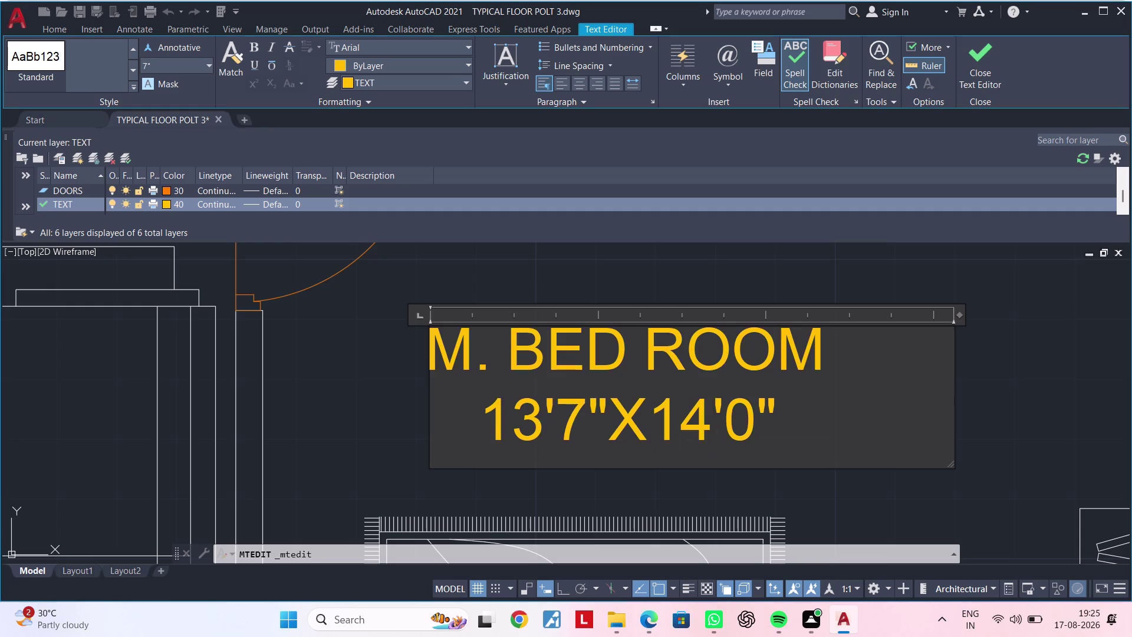
click(939, 514)
scroll(down, 3)
scroll(down, 3)
Pan over the whole plan, close Layer Properties, and select the M. BED ROOM label.
scroll(down, 3)
middle_drag(930, 479, 795, 441)
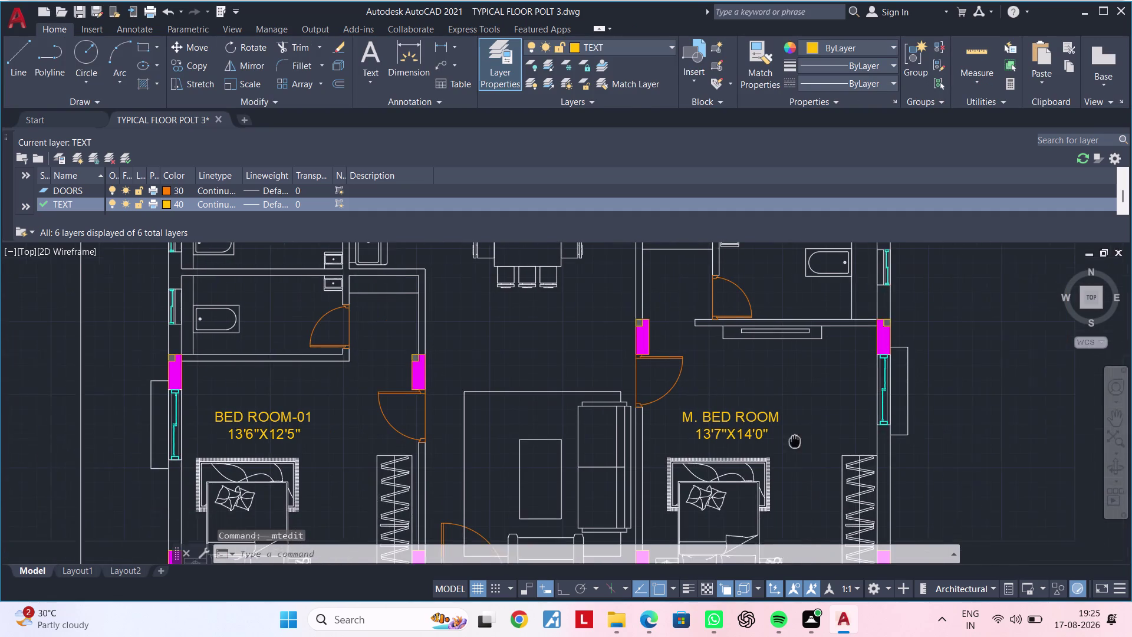
middle_drag(795, 441, 793, 441)
middle_drag(790, 409, 730, 397)
scroll(down, 3)
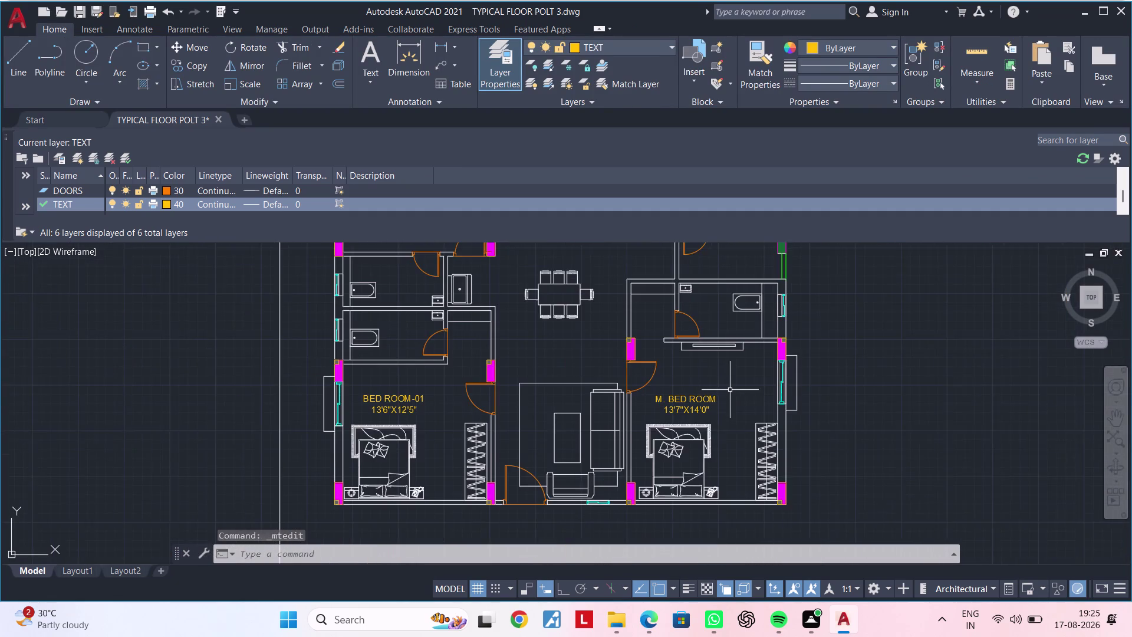
middle_drag(730, 389, 745, 365)
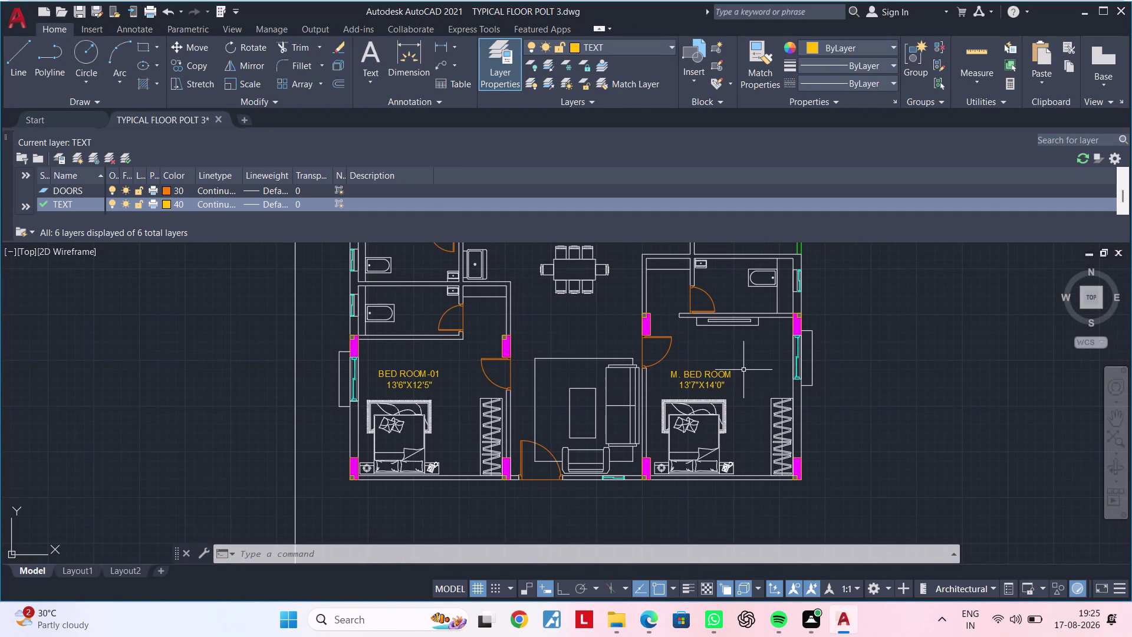
middle_drag(746, 369, 768, 501)
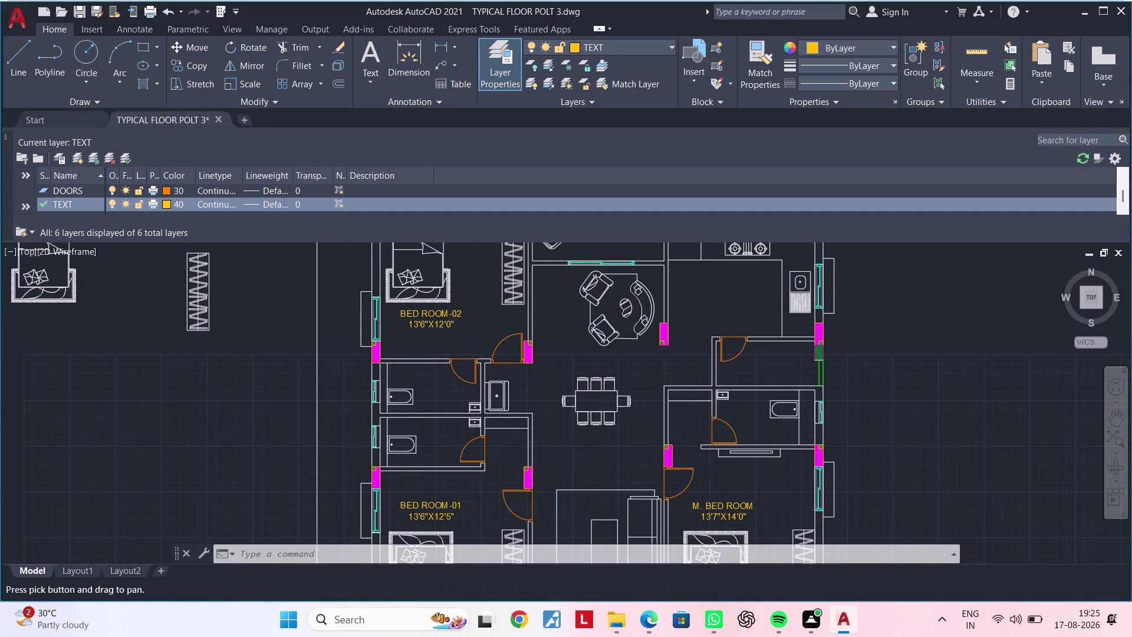
middle_drag(704, 308, 700, 351)
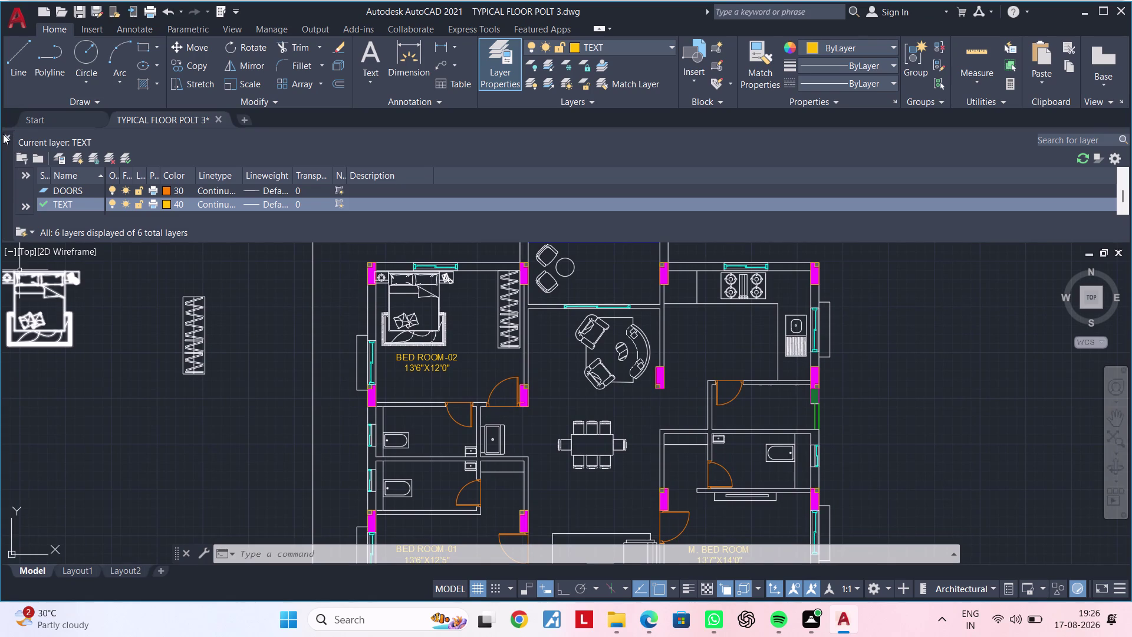
click(6, 136)
middle_drag(566, 367, 506, 240)
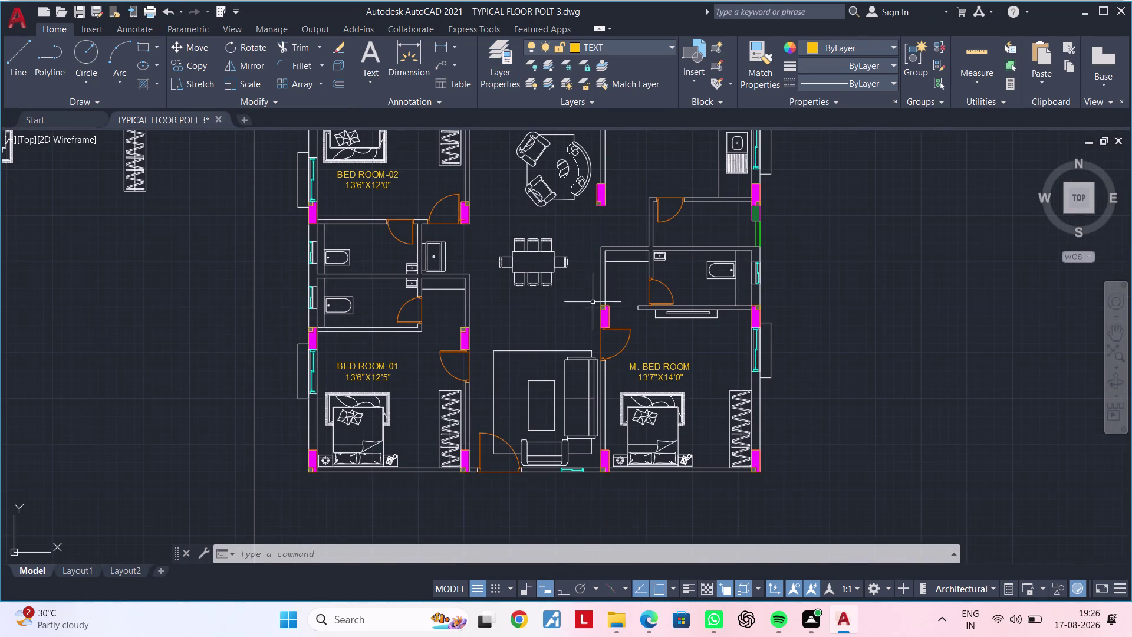
click(676, 370)
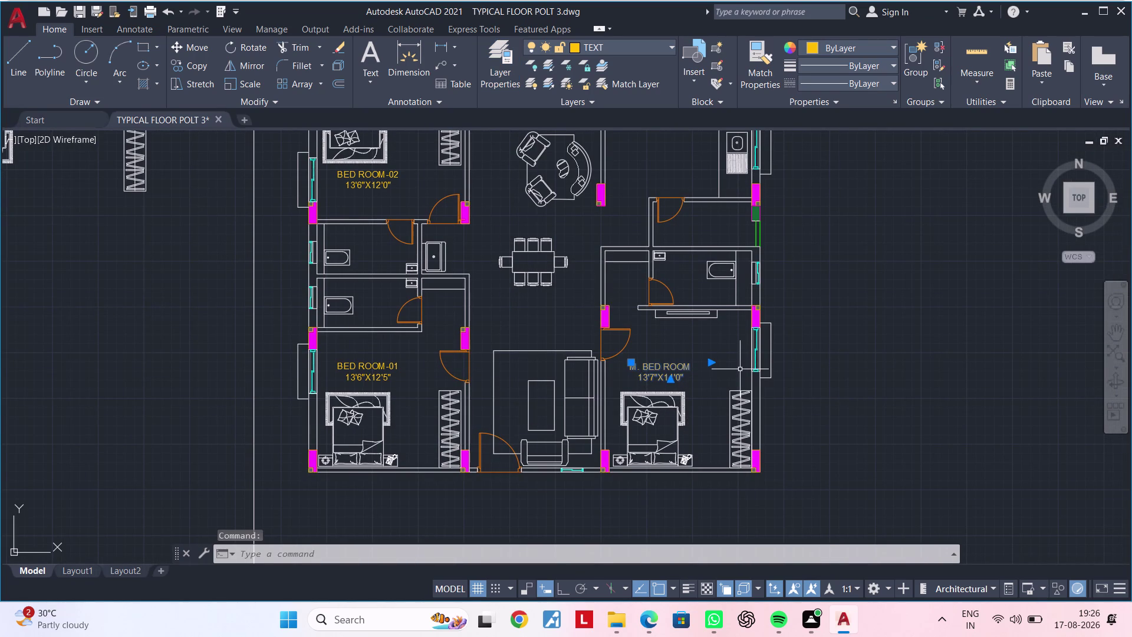
Copy the M. BED ROOM label into the living area and the top-right room.
text(CO)
key(space)
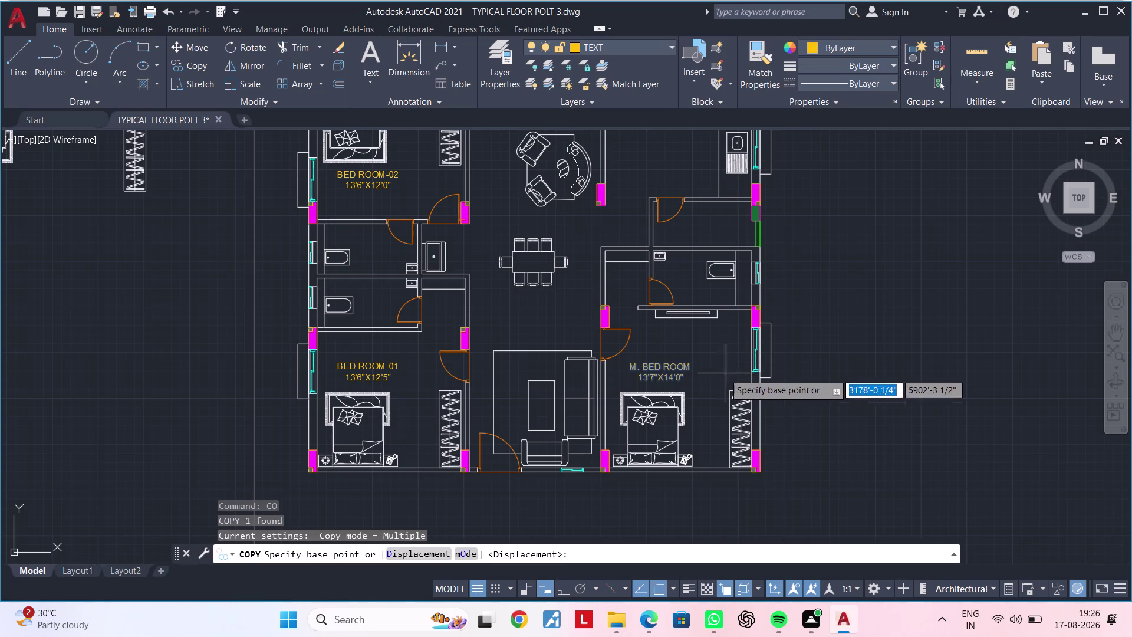
click(685, 370)
scroll(up, 3)
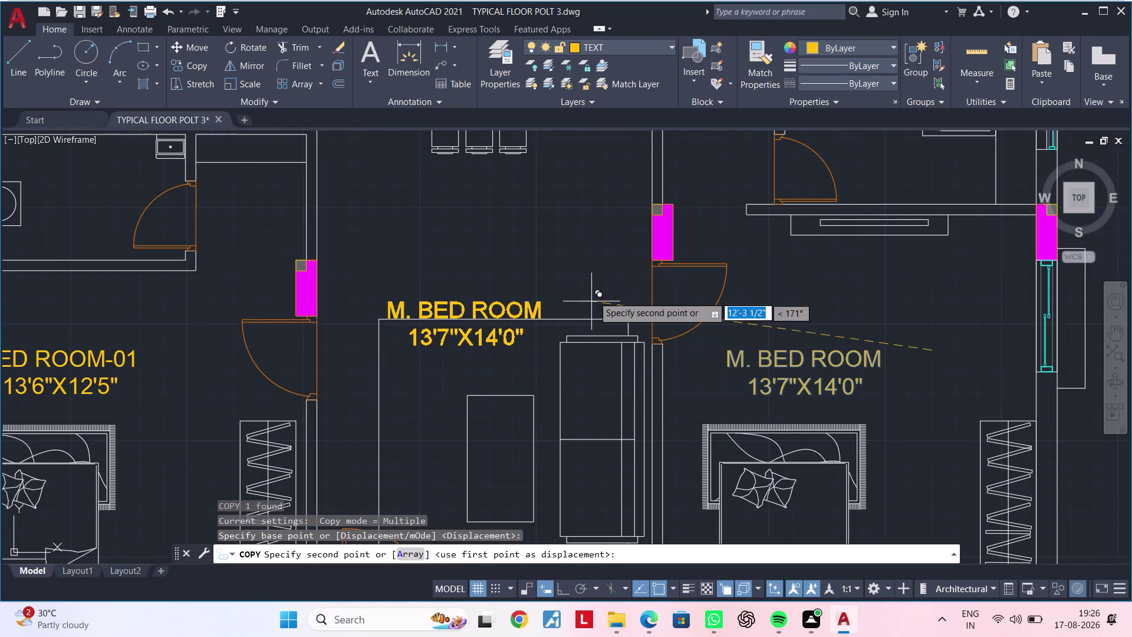
click(605, 336)
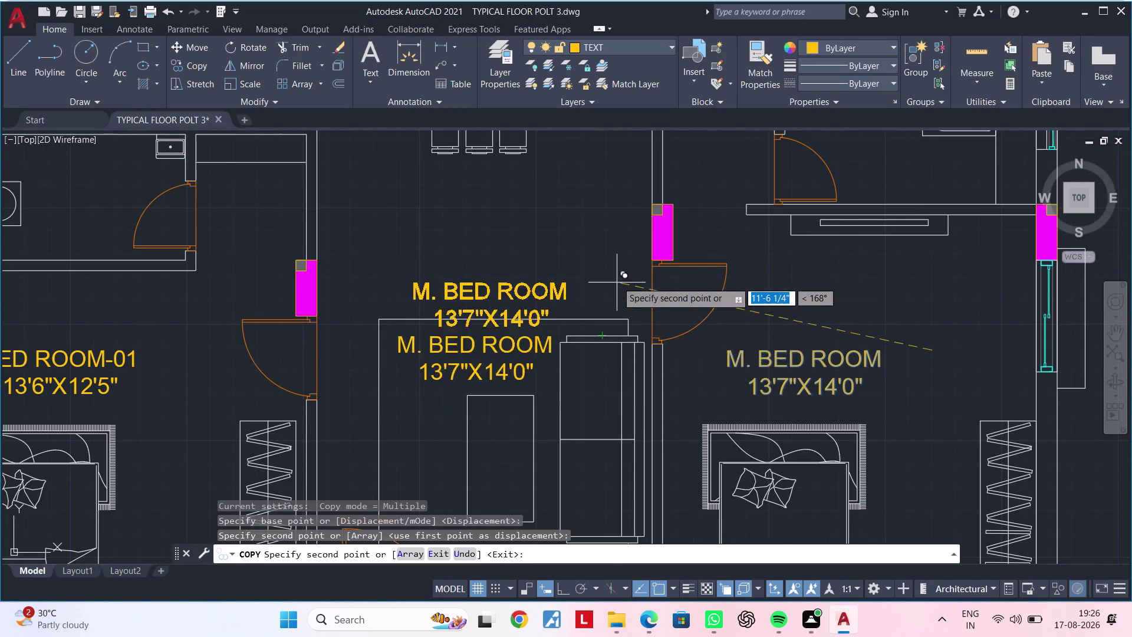
scroll(down, 3)
middle_drag(617, 281, 626, 395)
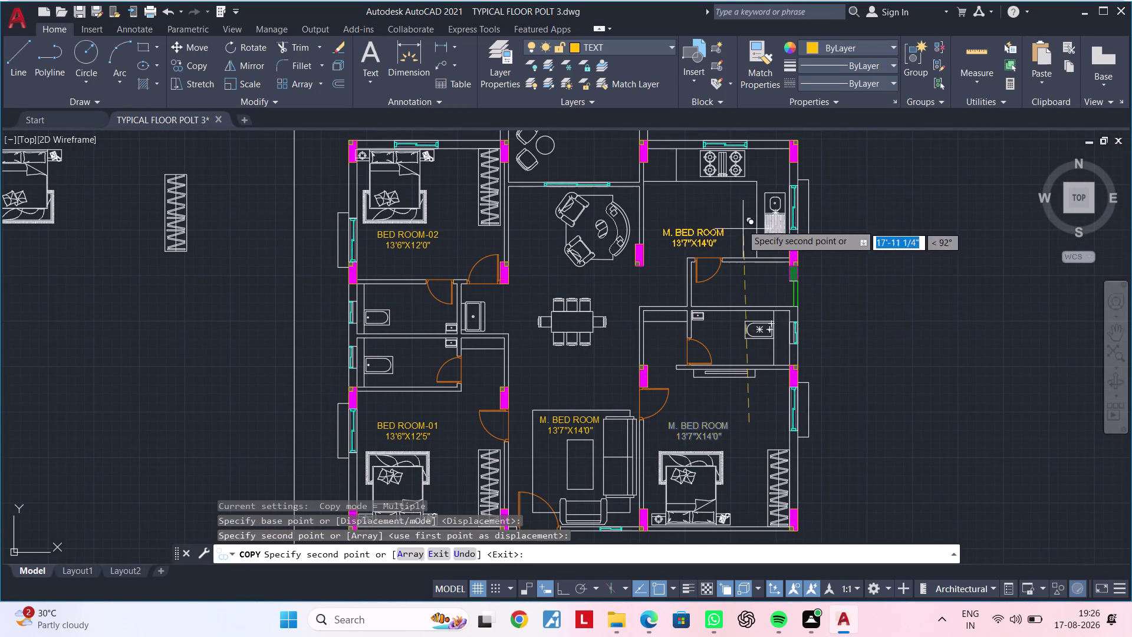
scroll(up, 3)
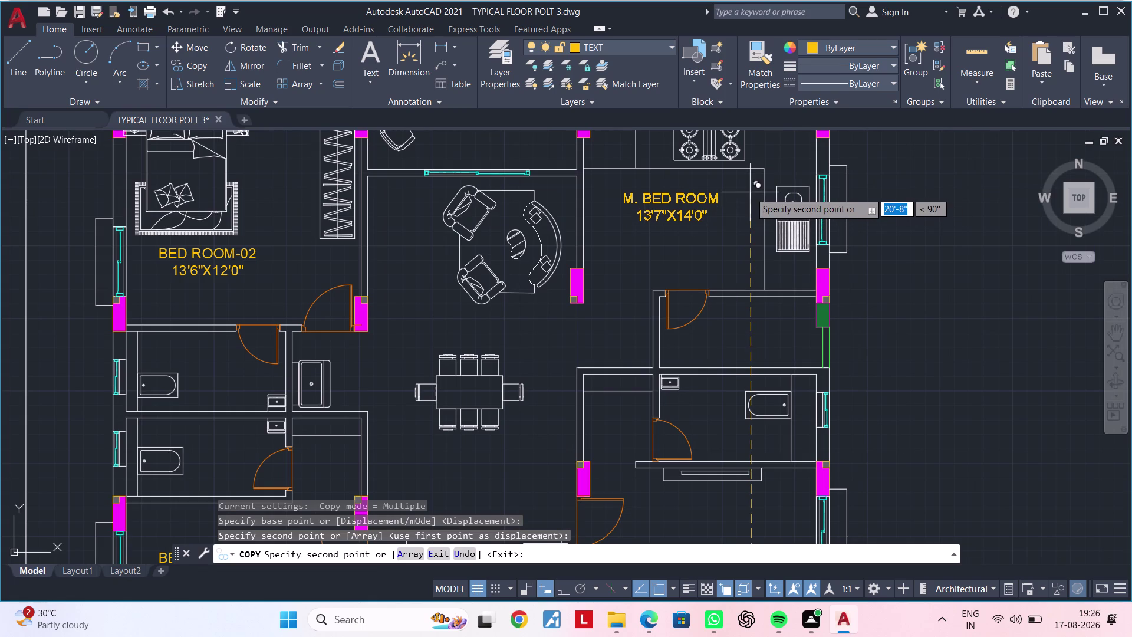
click(749, 193)
Place a third copy inside the top balcony and end the copy command.
middle_drag(710, 306, 988, 347)
scroll(down, 3)
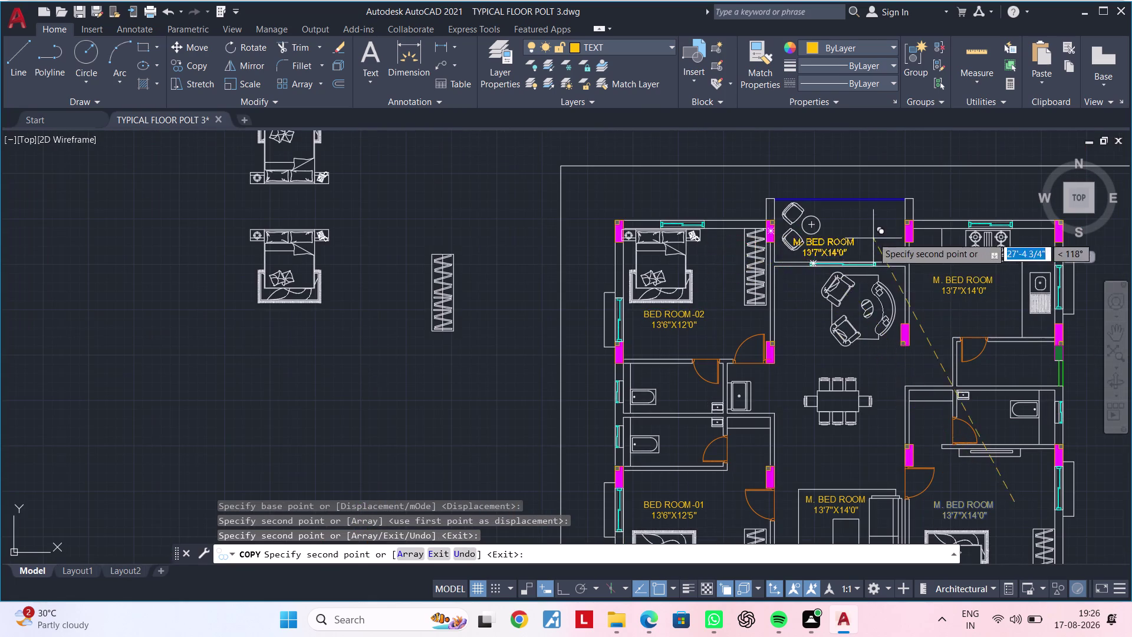
scroll(up, 3)
middle_drag(881, 228, 794, 271)
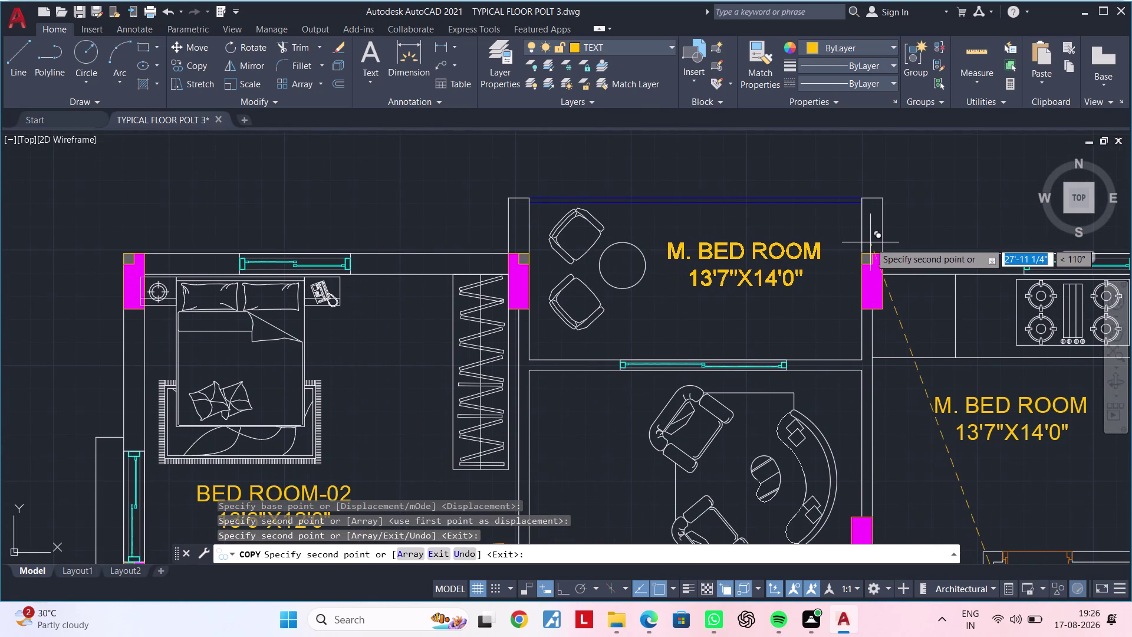
click(871, 242)
key(Escape)
key(Escape)
key(Escape)
double_click(817, 252)
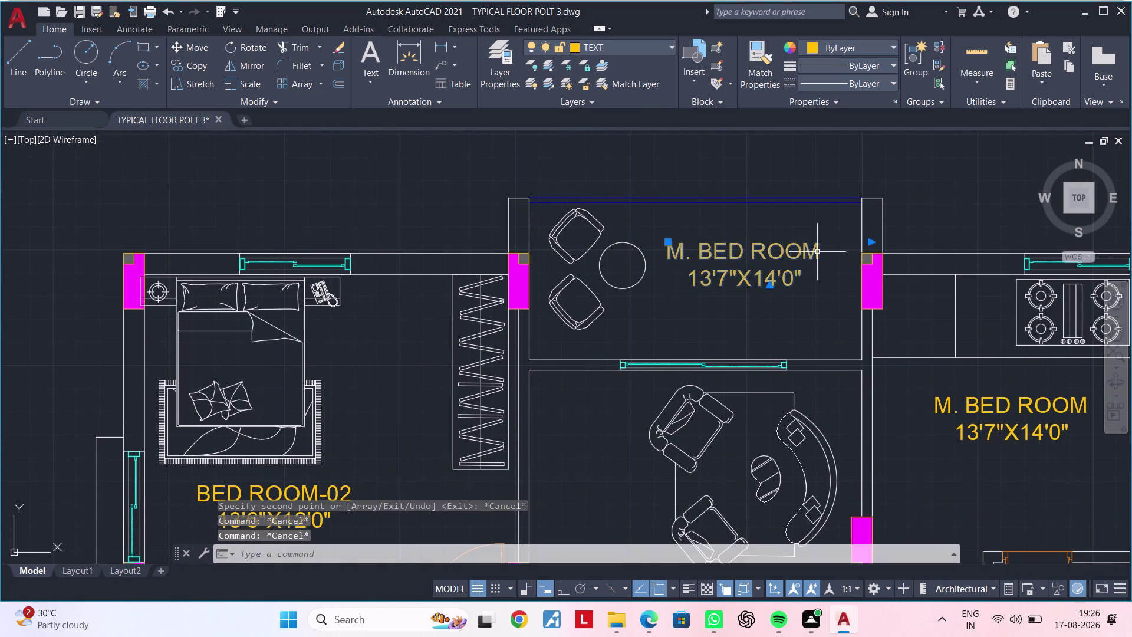
Replace the balcony copy's room name with BALCONY.
key(BackSpace)
key(BackSpace)
key(BackSpace)
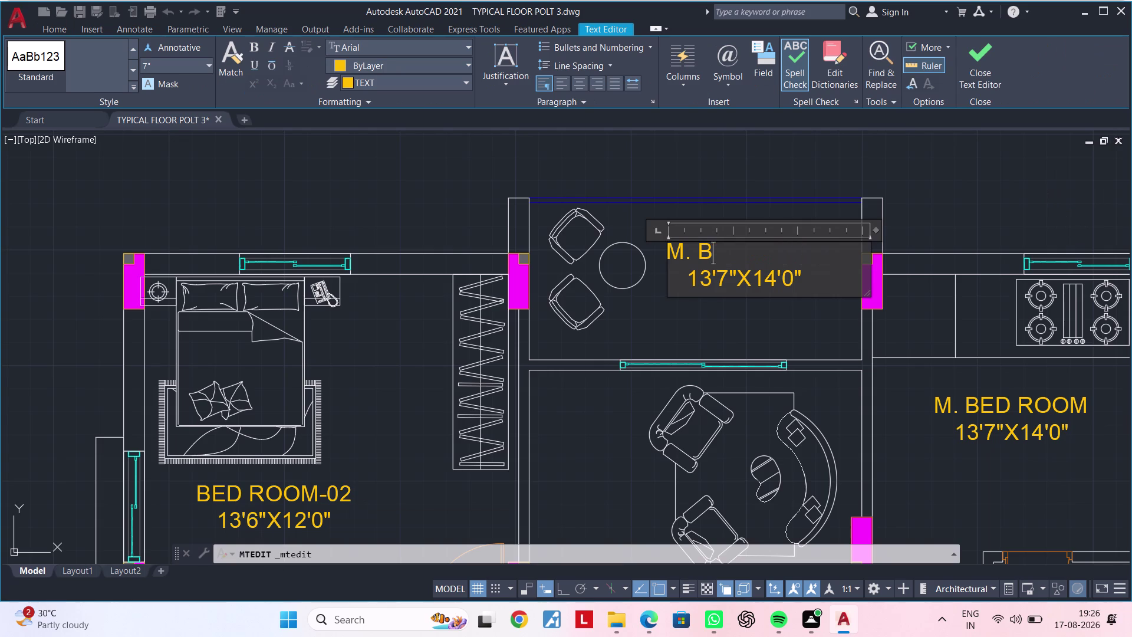
key(BackSpace)
key(BackSpace)
key(BackSpace)
key(BackSpace)
key(space)
key(space)
key(b)
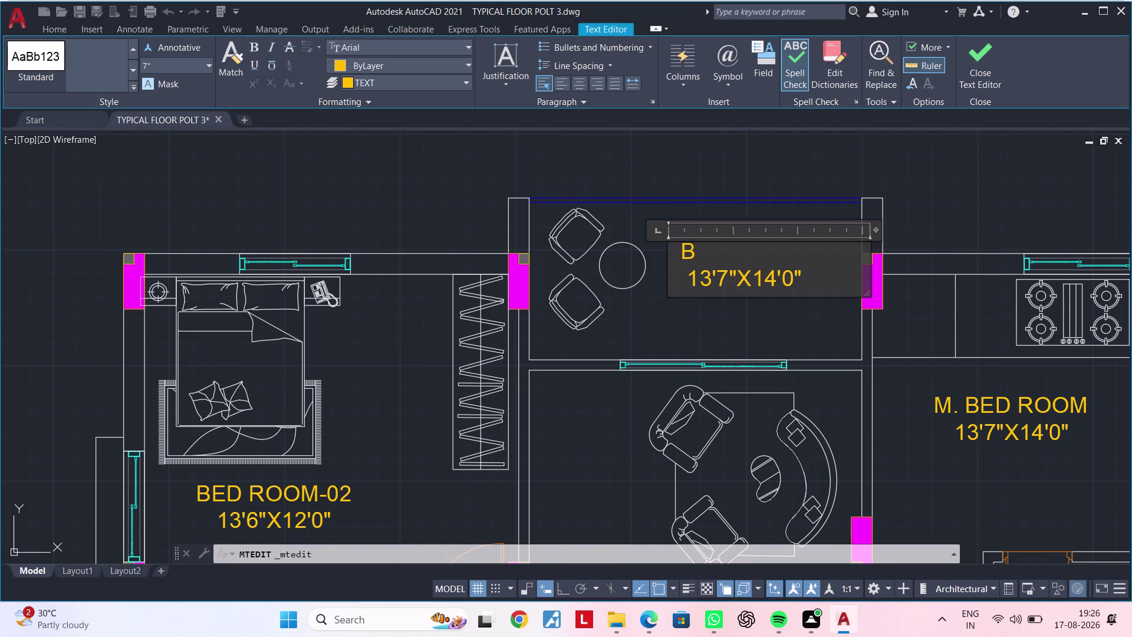
key(a)
key(l)
text(CONY)
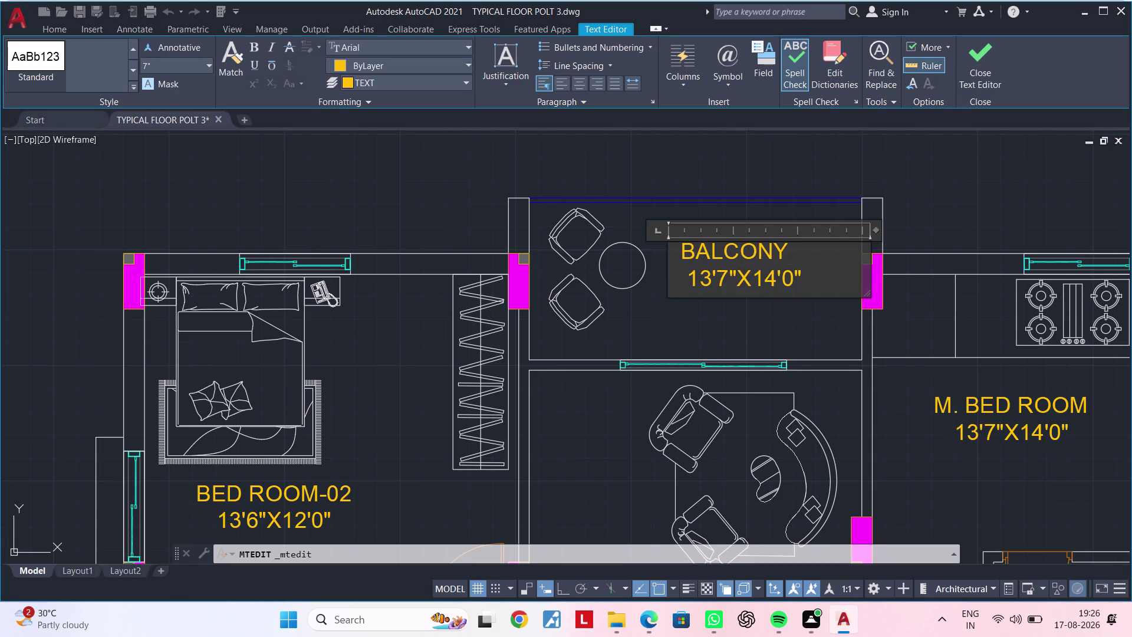
Change the size line to 12'0"X5'10" and close the editor.
key(Down)
key(Right)
key(BackSpace)
key(BackSpace)
key(BackSpace)
key(BackSpace)
key(BackSpace)
key(BackSpace)
key(BackSpace)
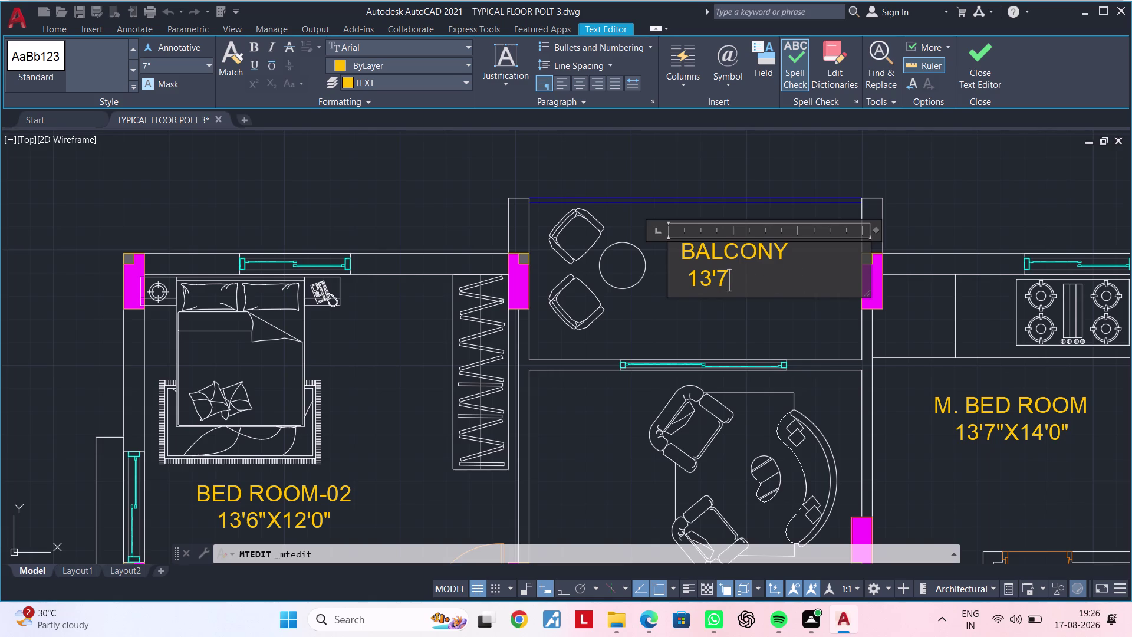
key(BackSpace)
key(BackSpace)
key(BackSpace)
text(2)
text(')
text(0)
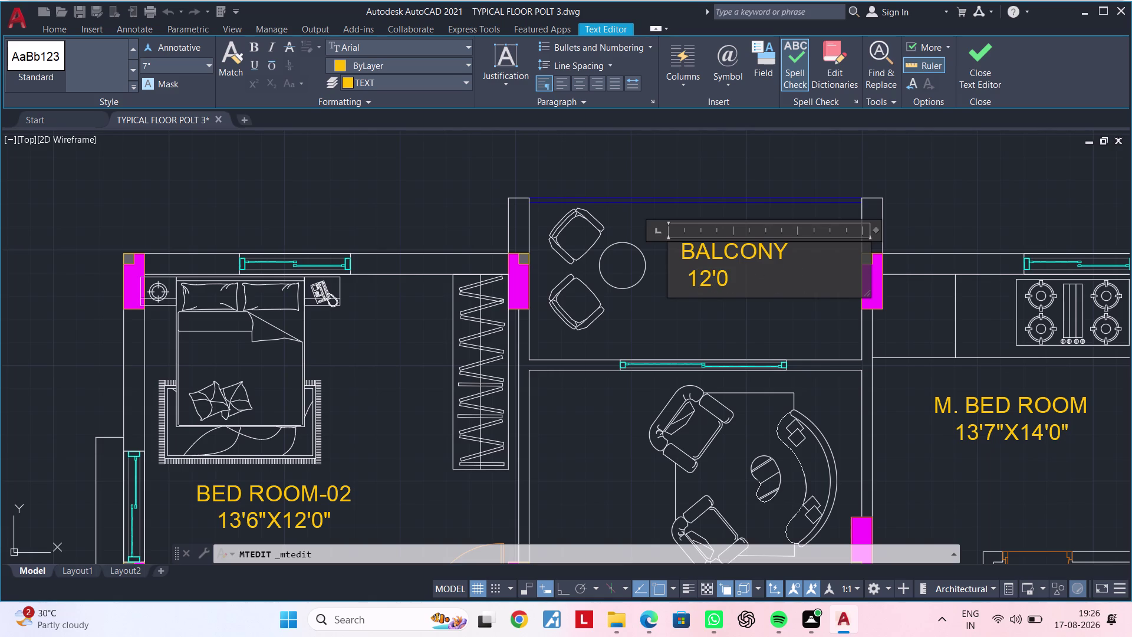
text(")
key(x)
text(5'10")
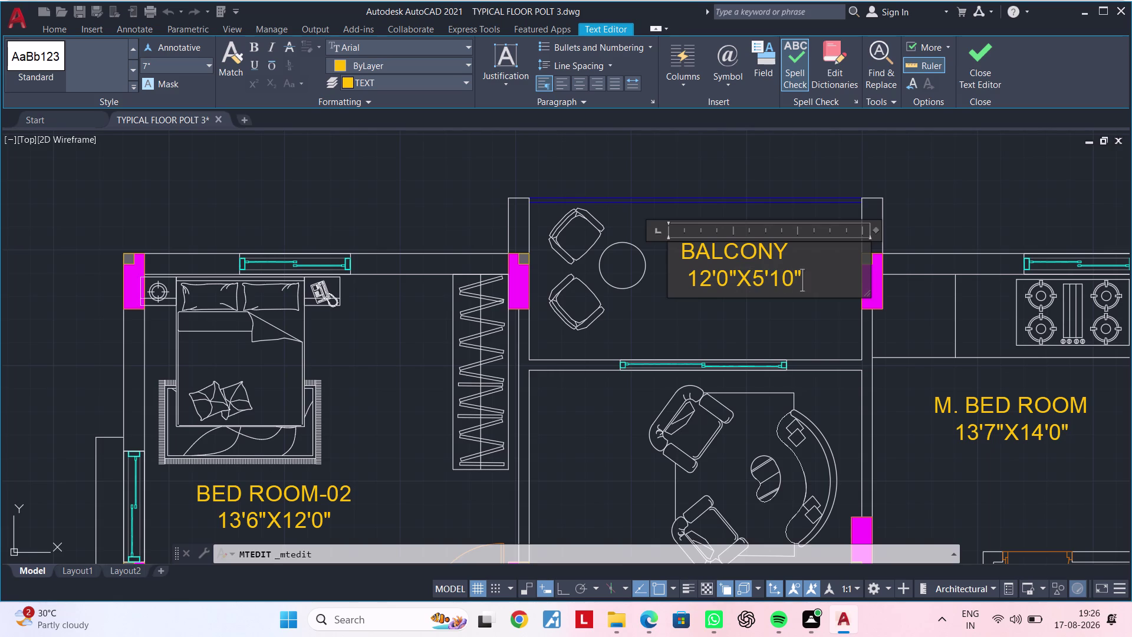
click(765, 309)
middle_drag(763, 309, 725, 262)
scroll(down, 3)
middle_drag(727, 261, 683, 267)
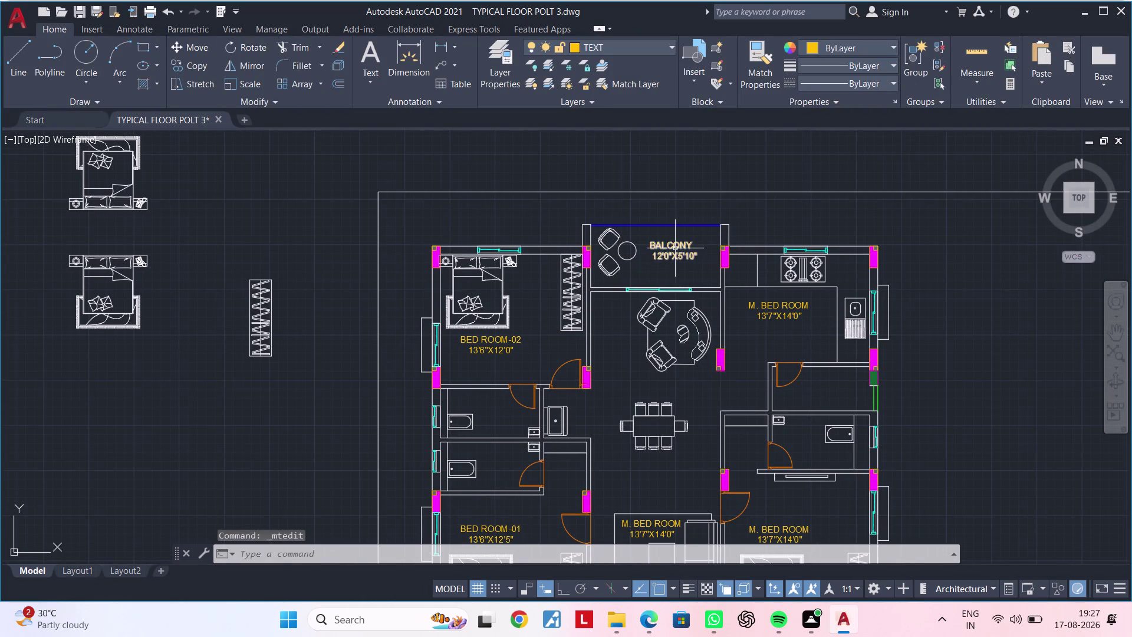
Select the BALCONY label and start a copy from a base point on it.
click(675, 248)
text(CO)
key(space)
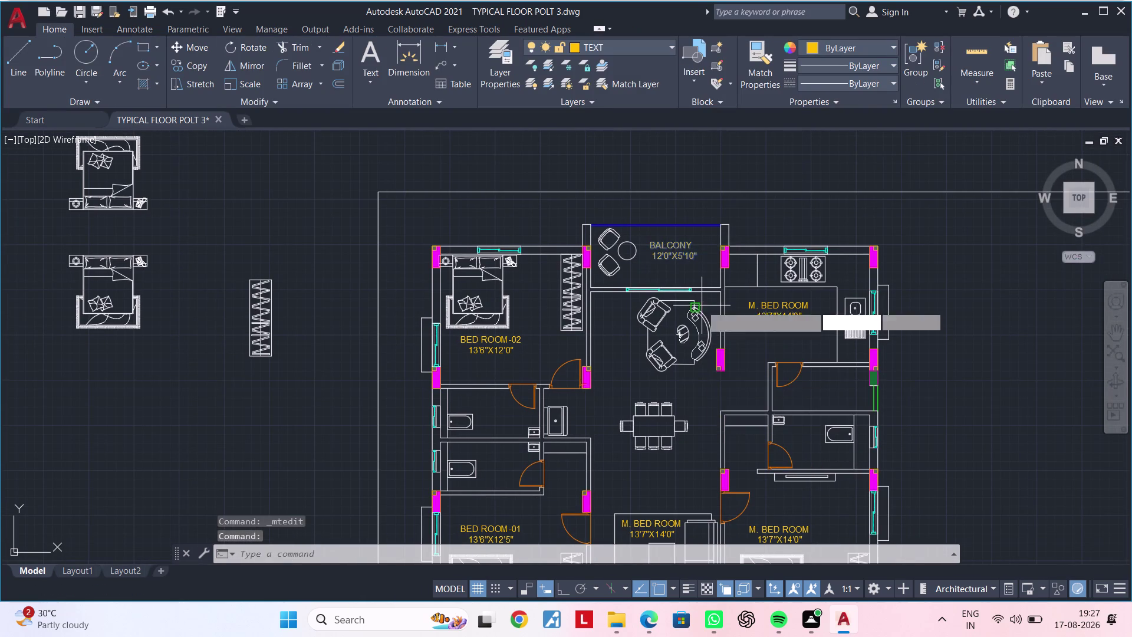
click(672, 244)
scroll(up, 3)
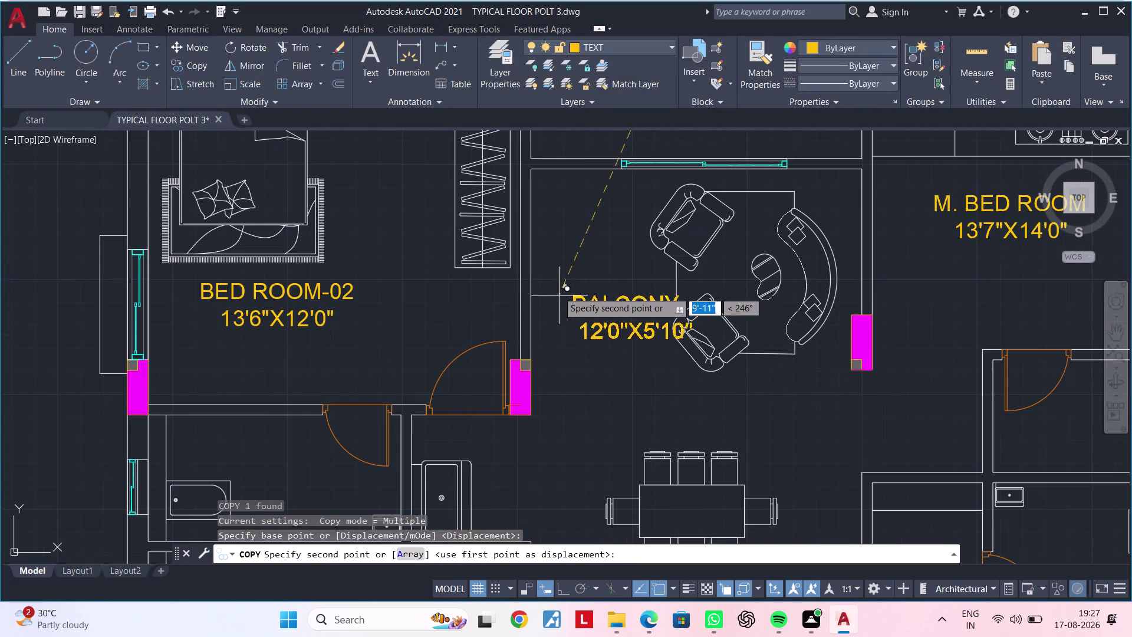
scroll(up, 3)
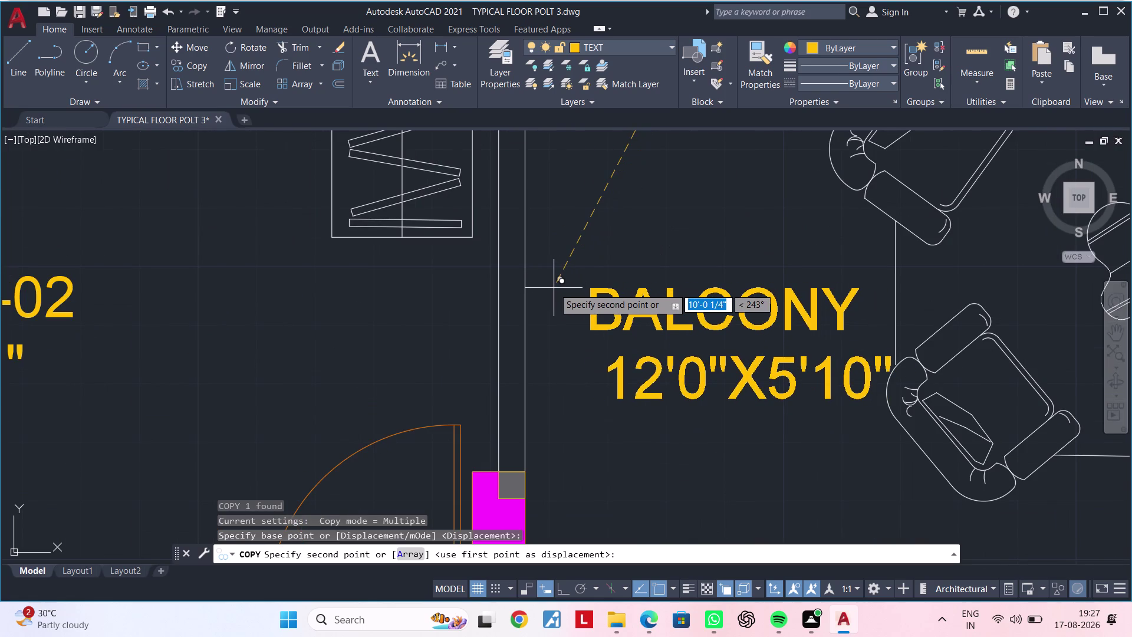
Place the BALCONY label copy on the dining table and end copying.
click(553, 287)
scroll(down, 3)
middle_drag(626, 368, 609, 237)
scroll(up, 3)
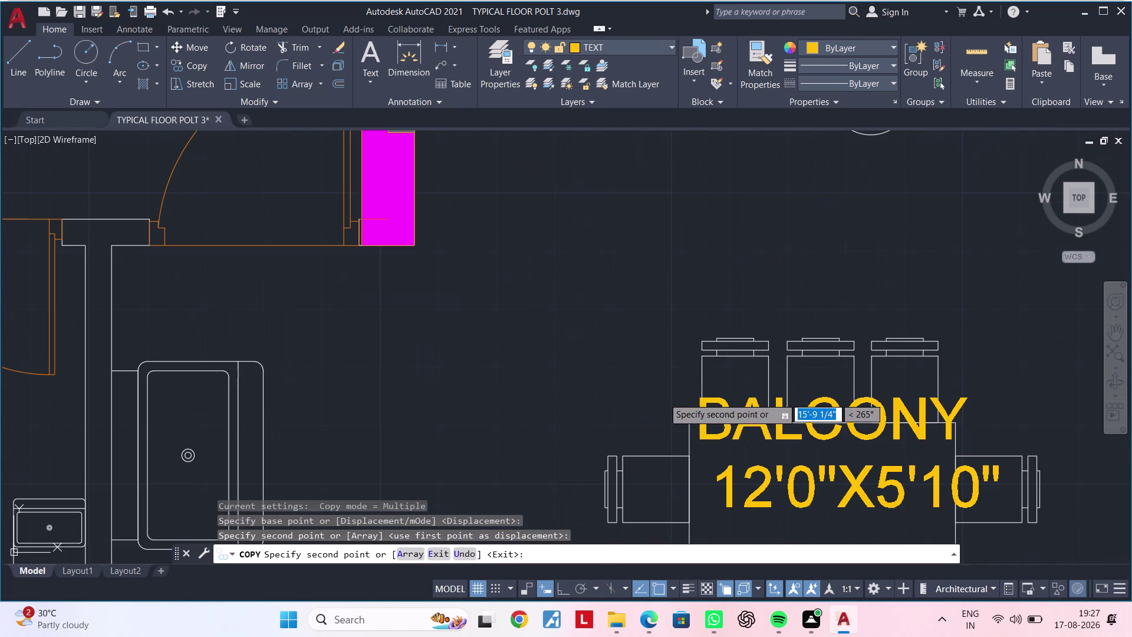
middle_drag(663, 411, 636, 298)
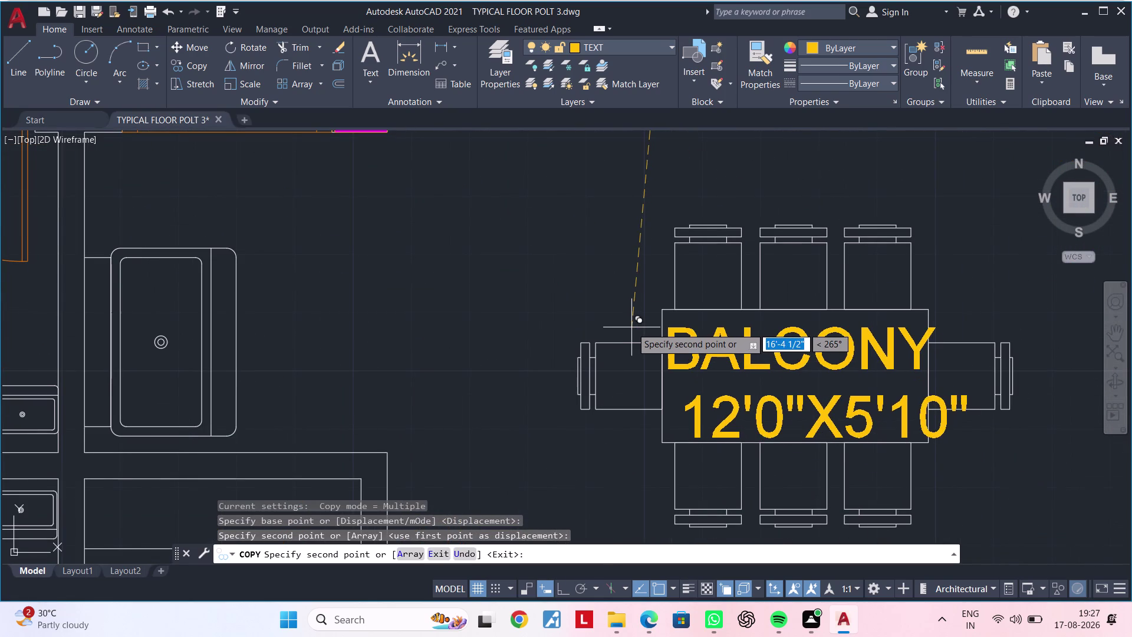
click(632, 327)
scroll(down, 3)
middle_drag(735, 375, 644, 390)
key(Escape)
key(Escape)
key(Escape)
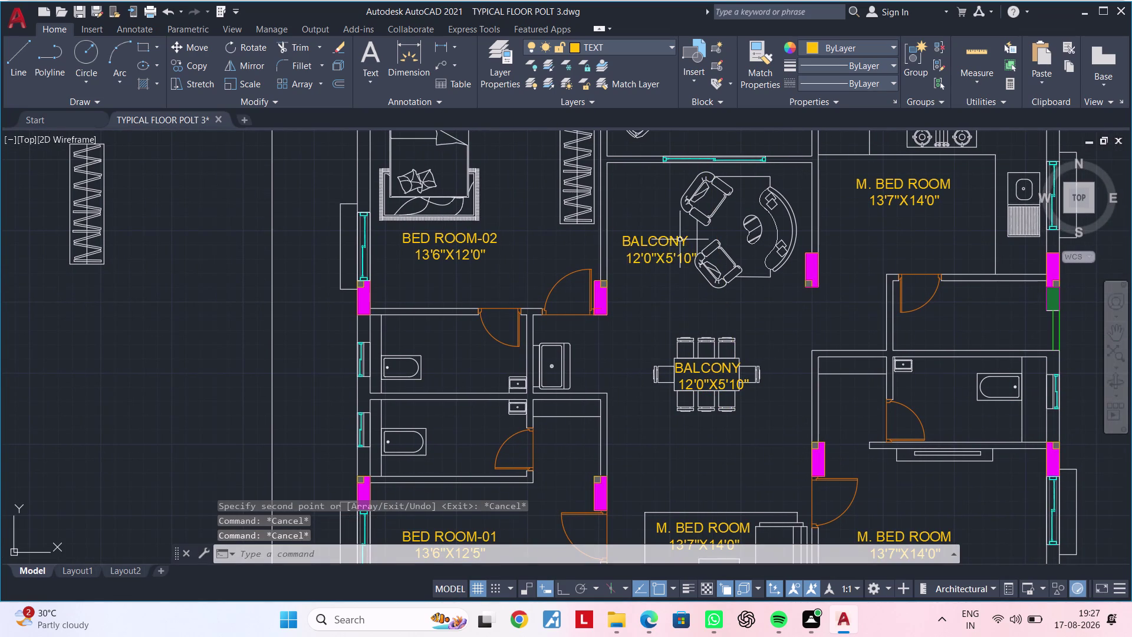
Replace the upper BALCONY label's text with LIVING on the first line.
double_click(685, 255)
click(700, 257)
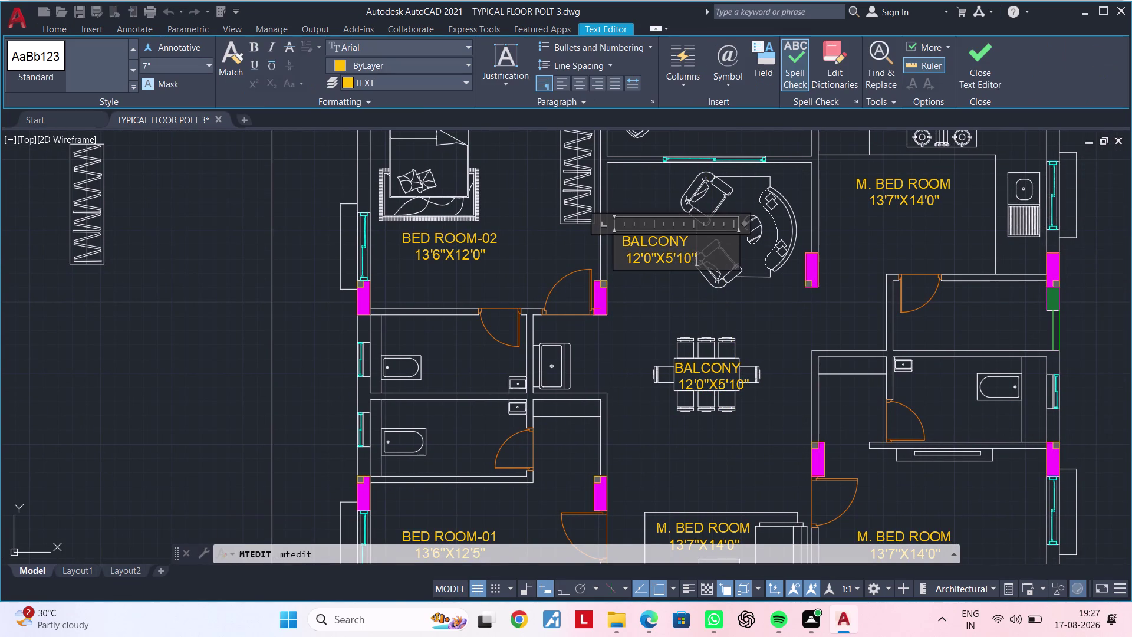
key(BackSpace)
key(BackSpace)
key(BackSpace)
key(BackSpace)
key(BackSpace)
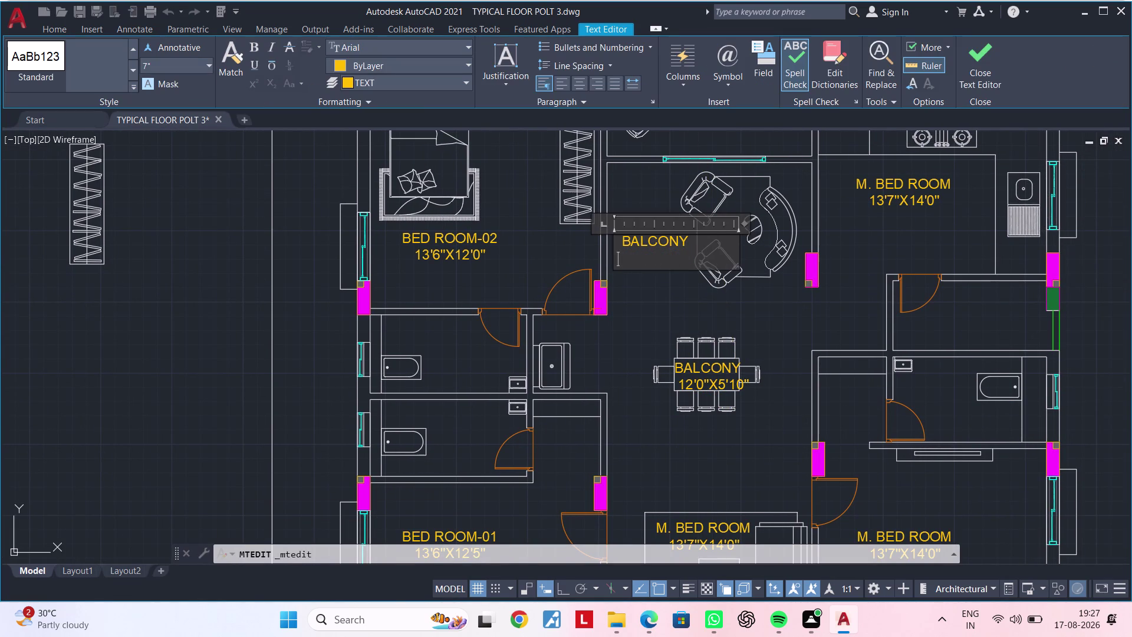
key(BackSpace)
key(BackSpace)
key(BackSpace)
key(BackSpace)
key(BackSpace)
key(BackSpace)
key(BackSpace)
key(BackSpace)
key(BackSpace)
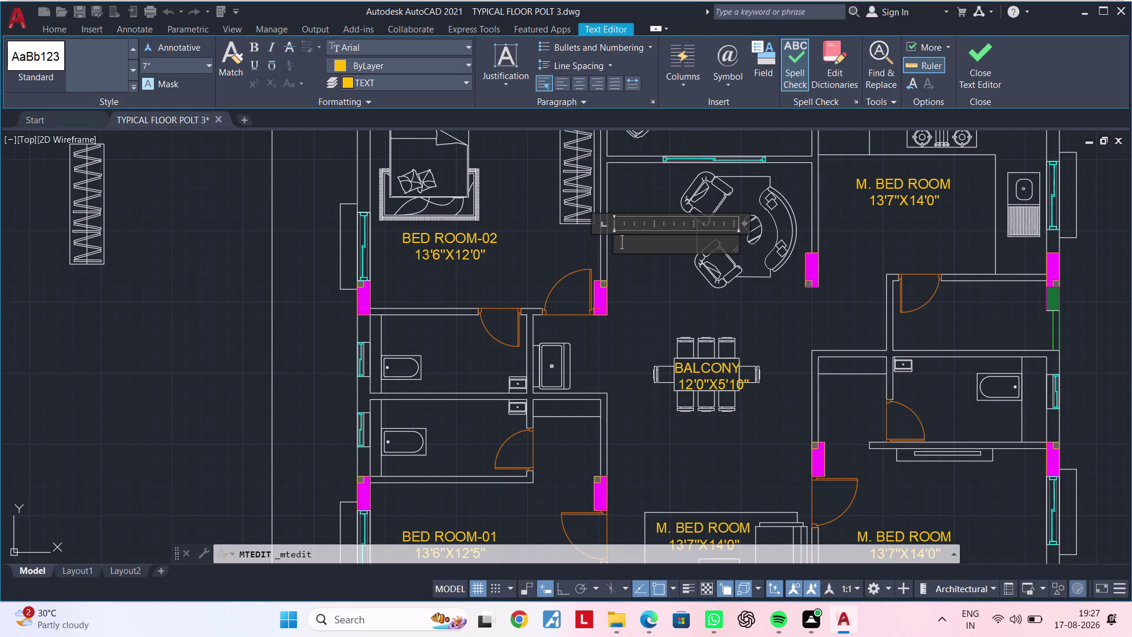
text(LIVIN)
text(G)
key(Return)
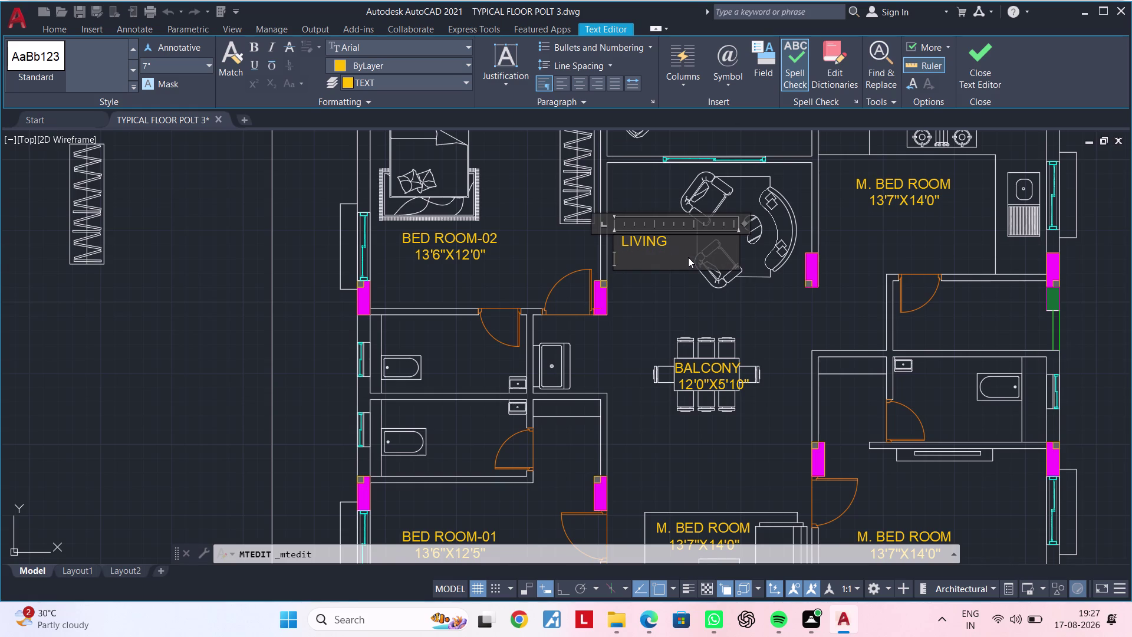
Enter the size 12'0"X7'2" on the second line and close the editor.
text(12'0)
key(shift+quotedbl)
key(x)
text(7)
text('2")
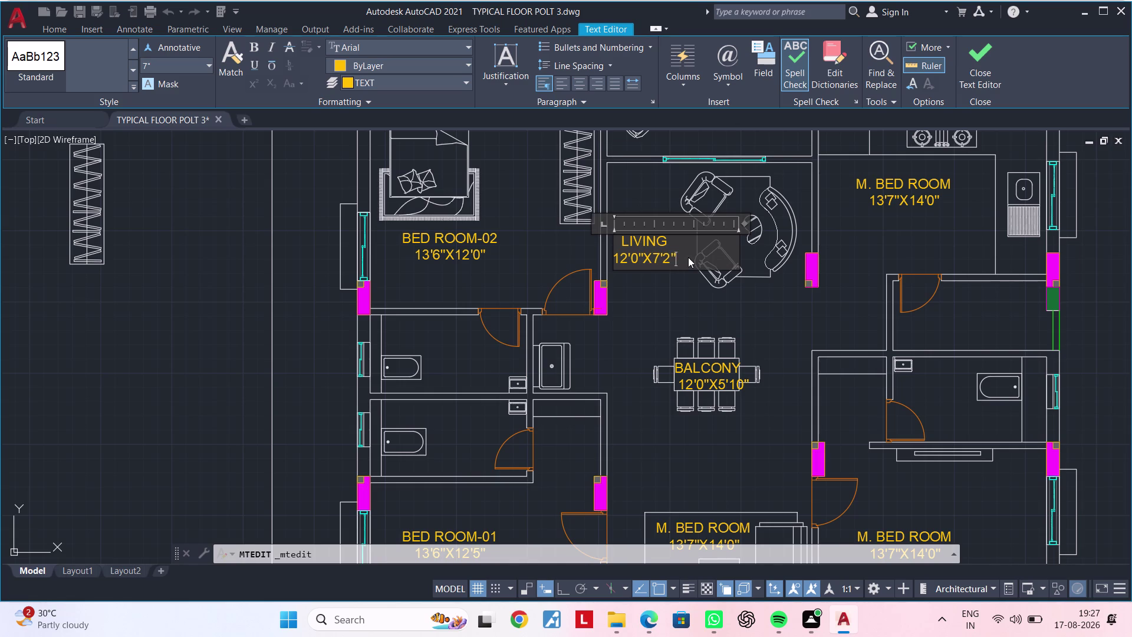
click(638, 311)
middle_drag(689, 446, 686, 442)
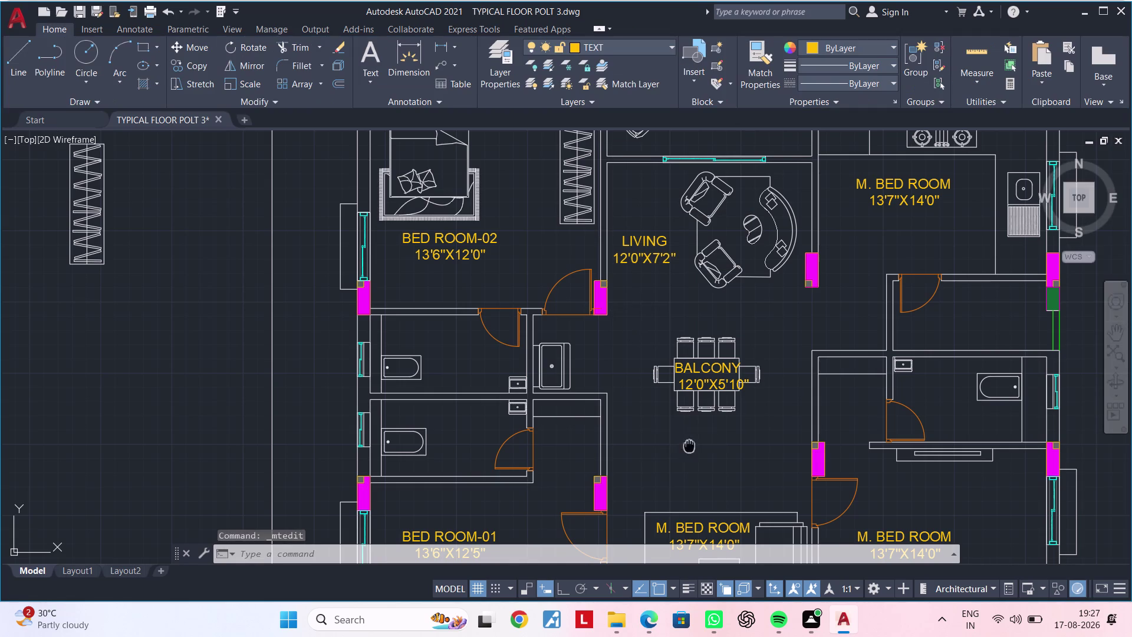
Open the copied BALCONY label on the dining table and erase its old name and size.
middle_drag(685, 442, 647, 386)
scroll(up, 3)
double_click(703, 260)
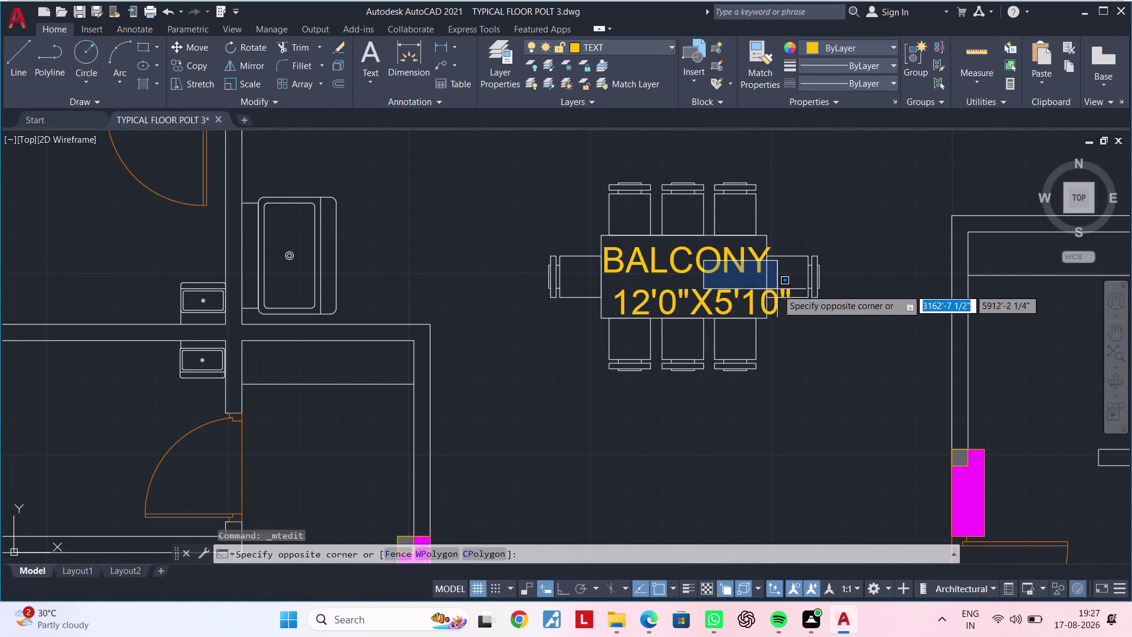
click(774, 299)
key(Escape)
key(Escape)
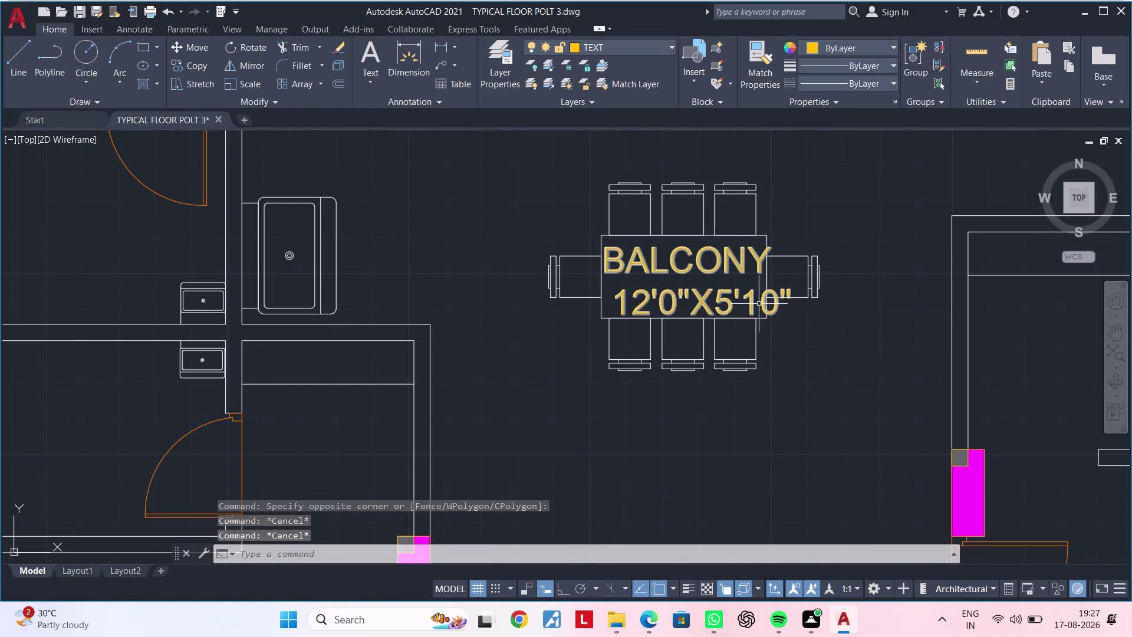
double_click(749, 303)
key(Right)
key(Right)
key(Right)
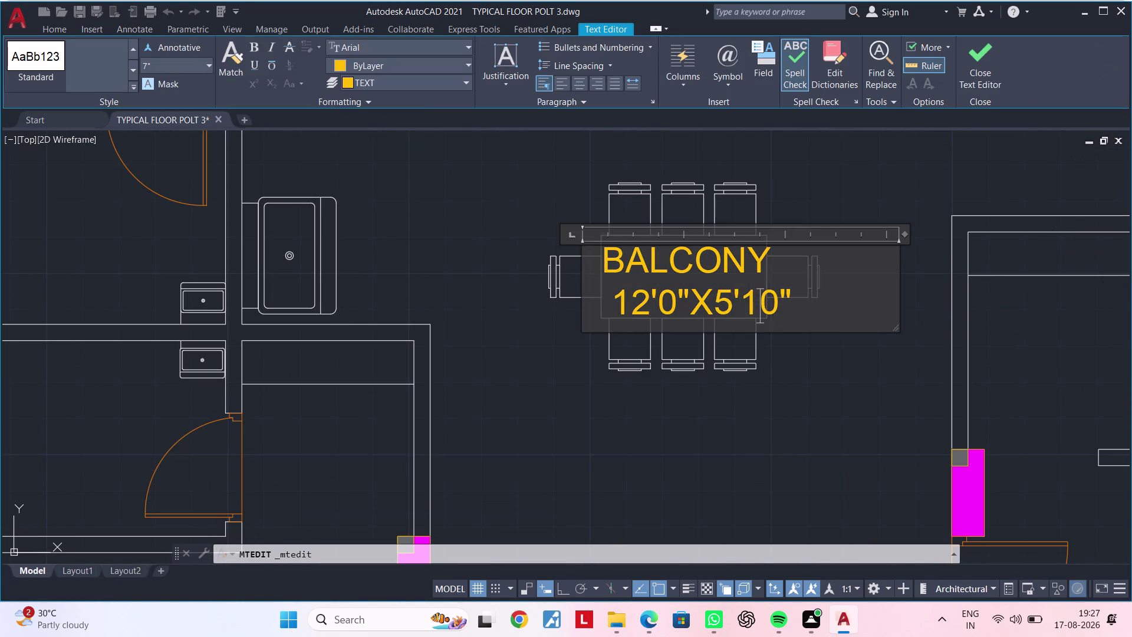
key(BackSpace)
key(BackSpace)
key(BackSpace)
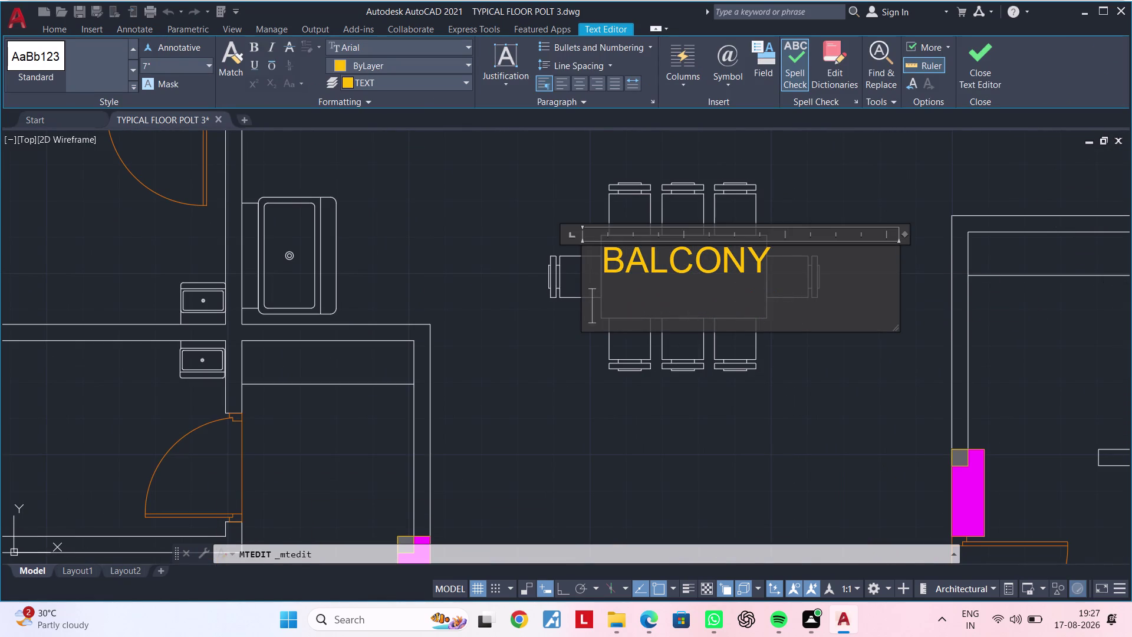
key(BackSpace)
key(BackSpace)
key(BackSpace)
key(BackSpace)
key(BackSpace)
key(BackSpace)
key(BackSpace)
key(BackSpace)
key(BackSpace)
key(BackSpace)
key(BackSpace)
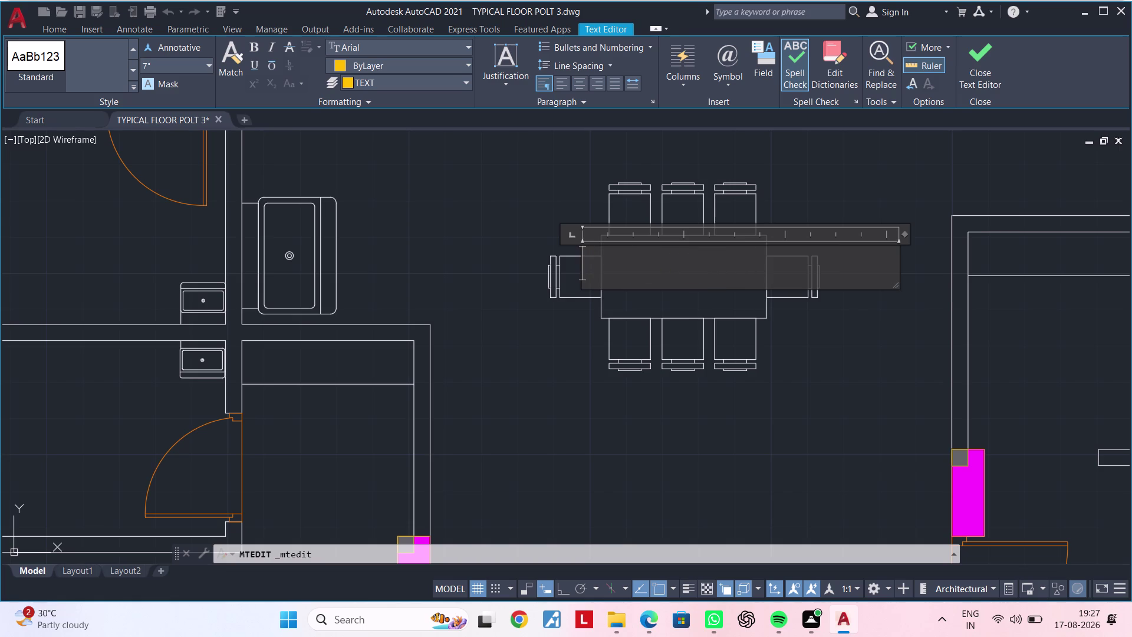
key(BackSpace)
key(space)
key(space)
Enter DINING with 16'4"X9'0" on the second line and close the editor.
text(DINING)
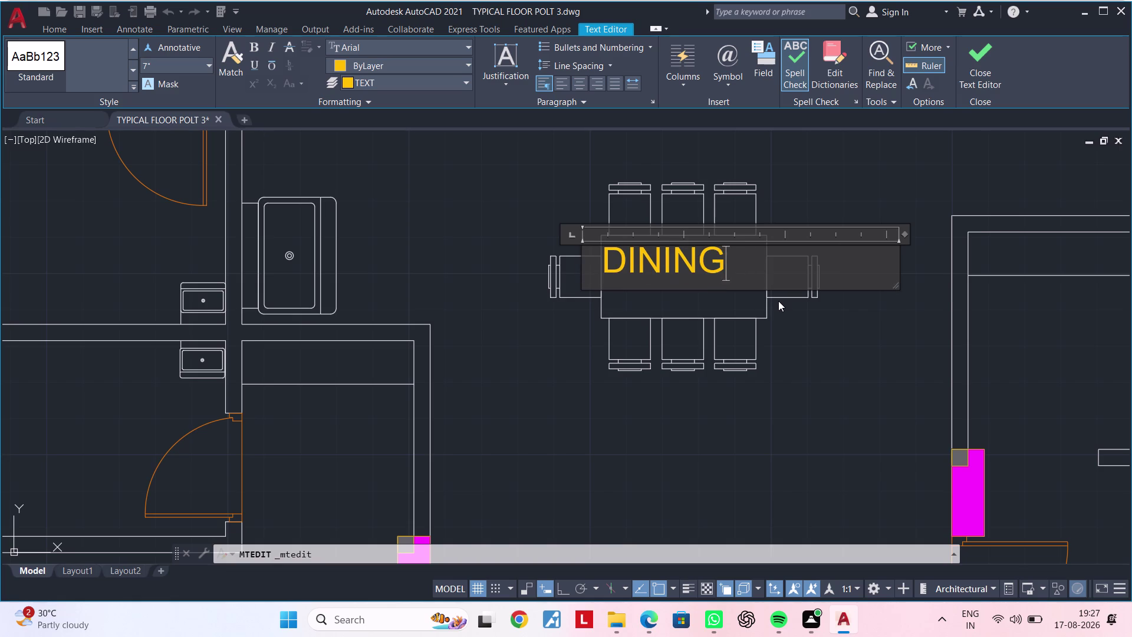
key(Return)
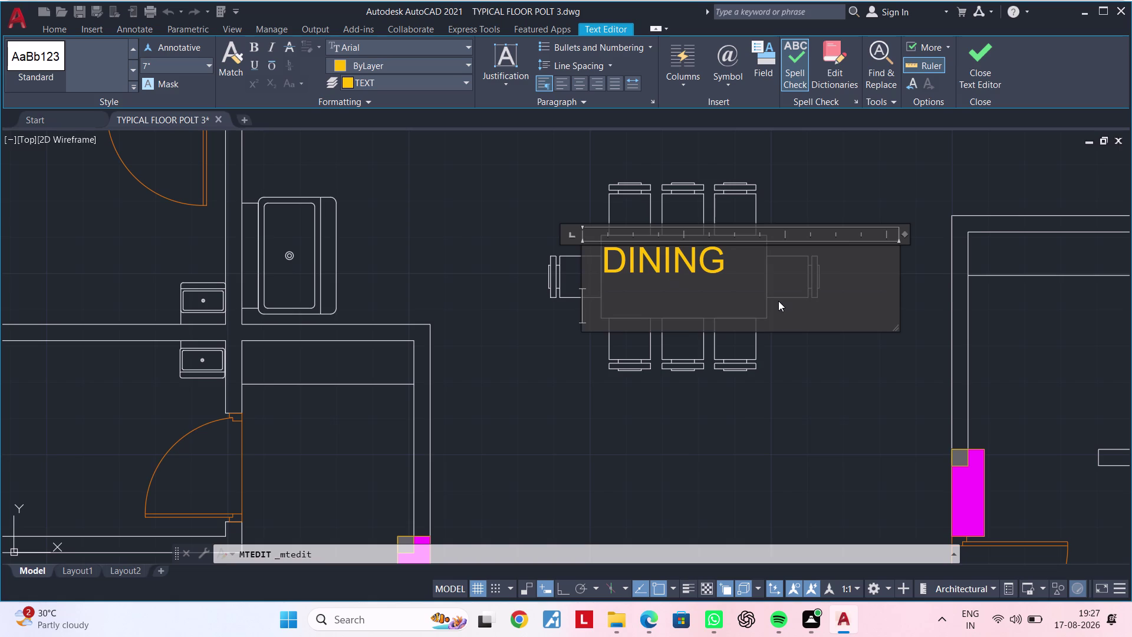
text(16')
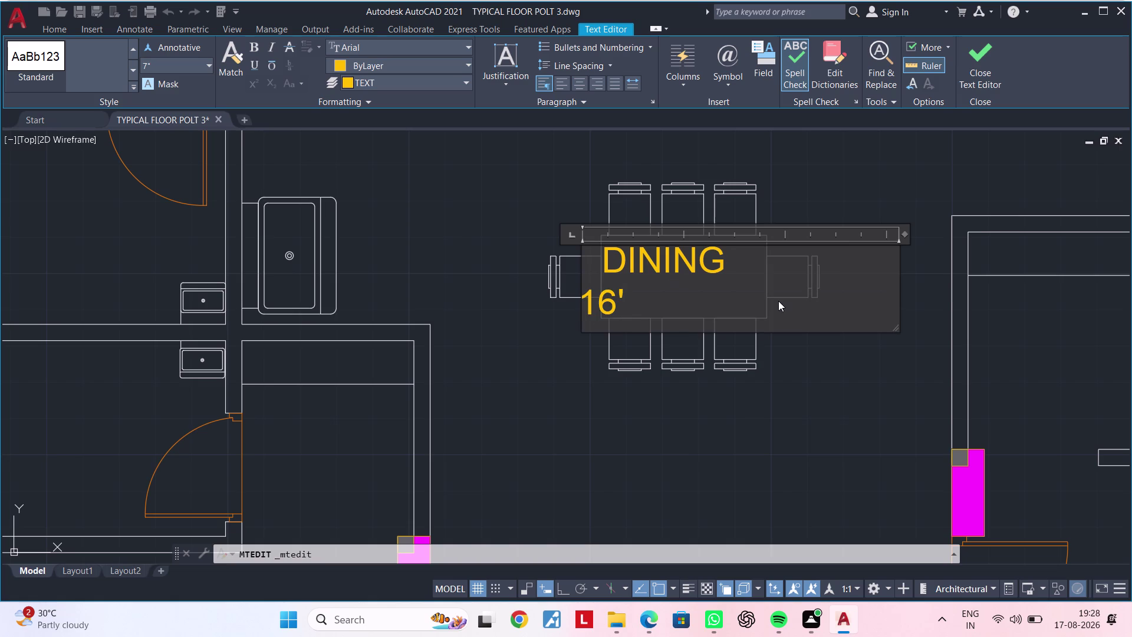
text(4")
key(x)
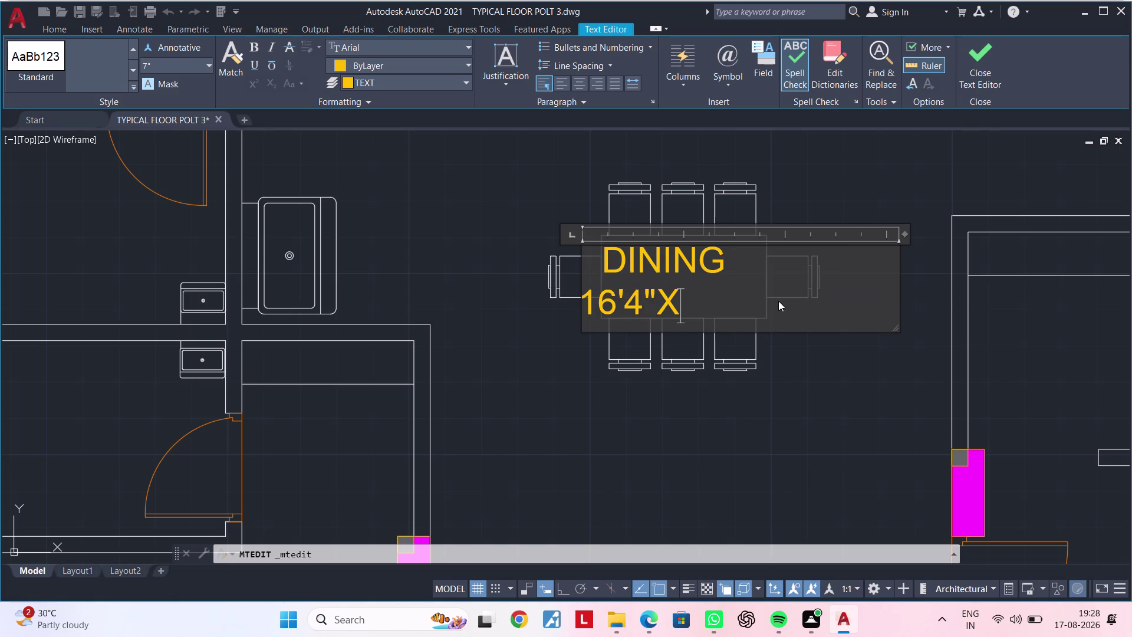
text(9")
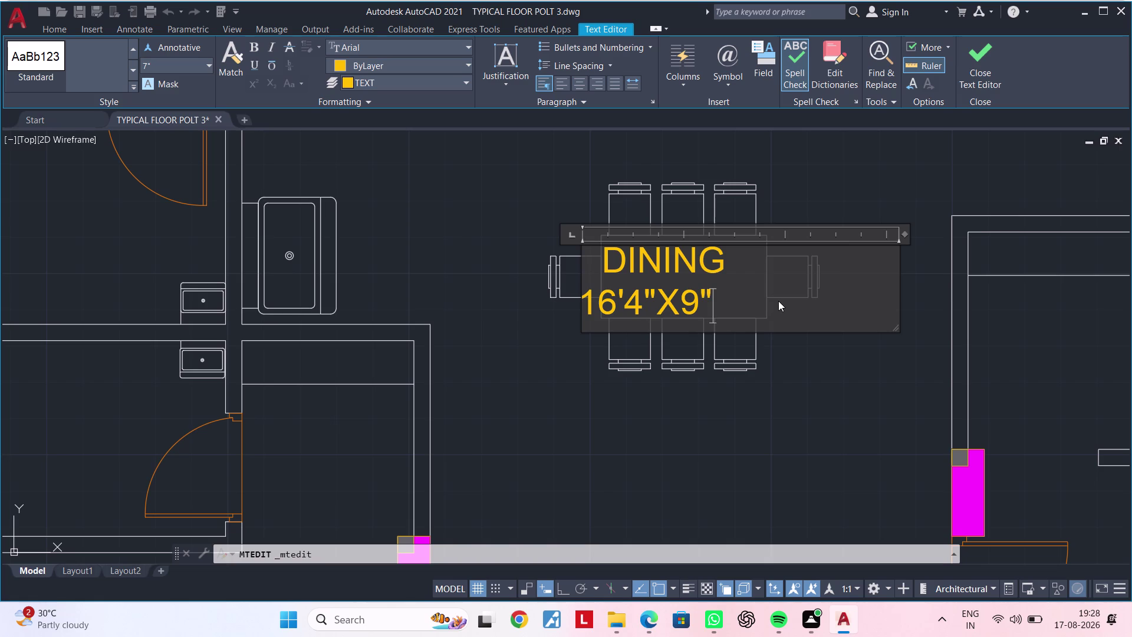
key(BackSpace)
text(')
text(0")
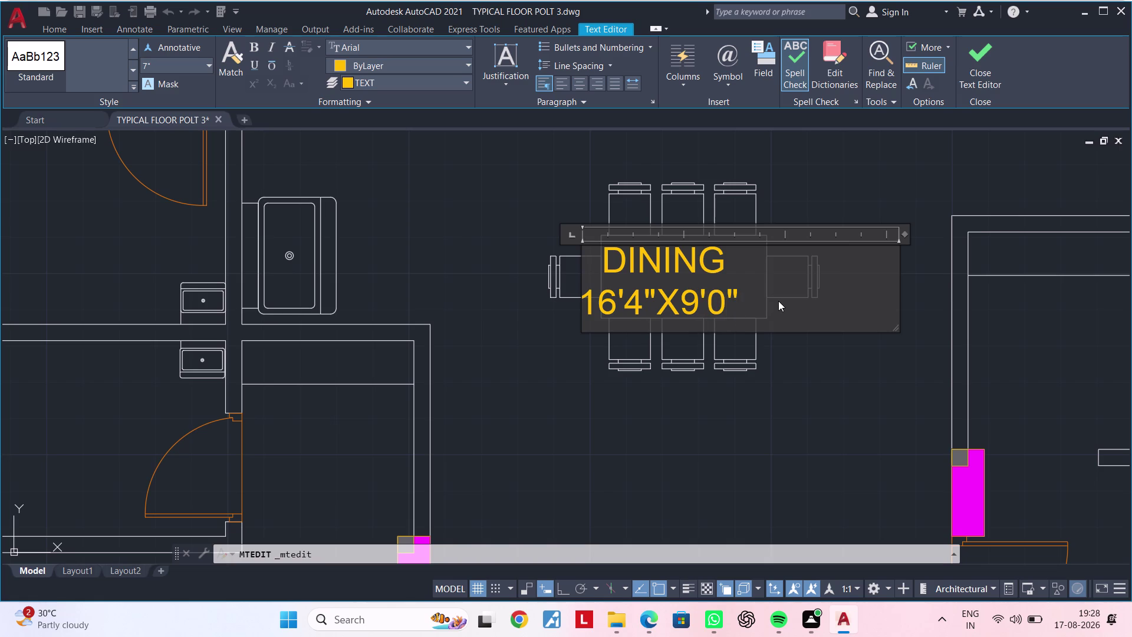
click(759, 402)
scroll(down, 3)
middle_drag(774, 408, 760, 408)
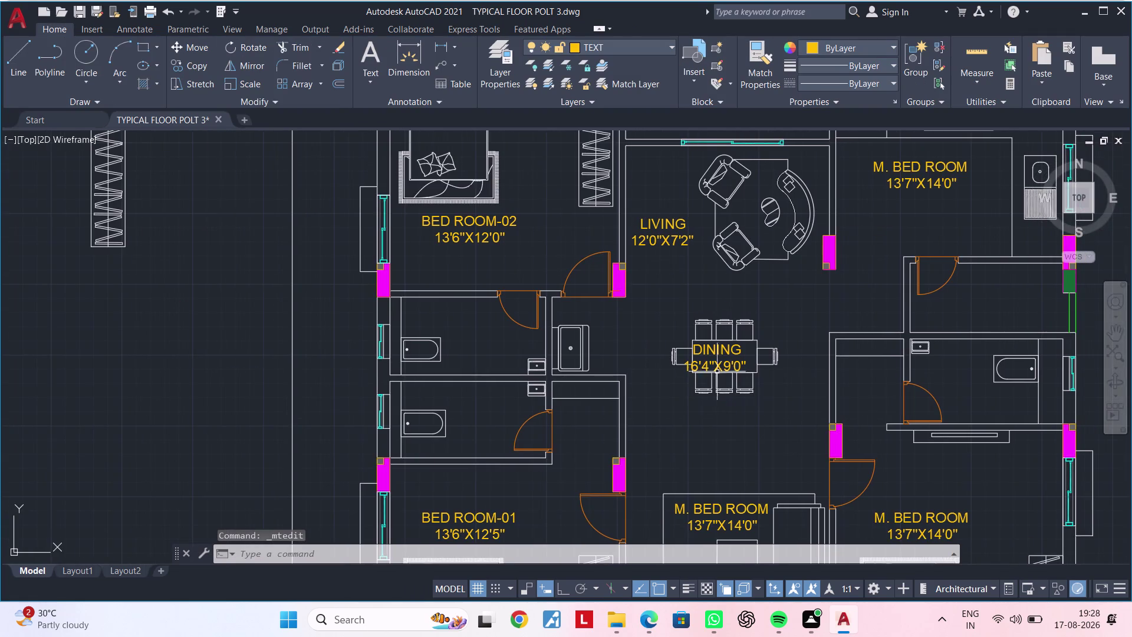
Move the DINING label slightly to the right on the dining table.
scroll(up, 3)
click(725, 366)
key(m)
key(space)
drag(728, 375, 730, 374)
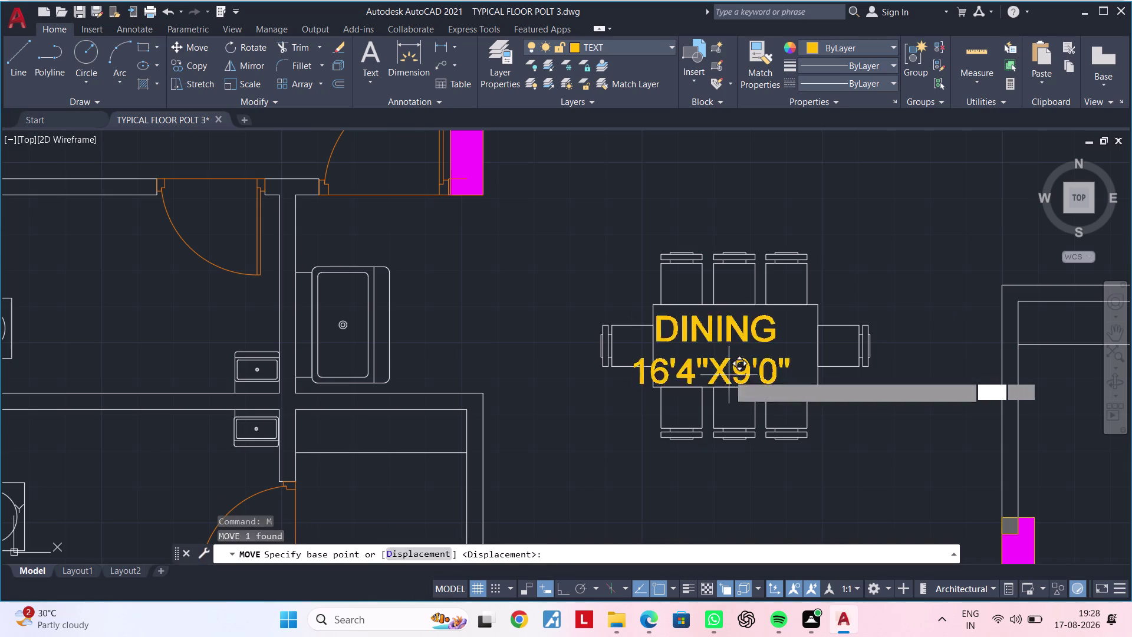
drag(731, 375, 741, 372)
click(760, 373)
scroll(down, 3)
Open the M. BED ROOM label below the dining area and erase its old text.
middle_drag(788, 404, 755, 318)
scroll(down, 3)
middle_drag(766, 414, 751, 327)
scroll(up, 3)
double_click(807, 307)
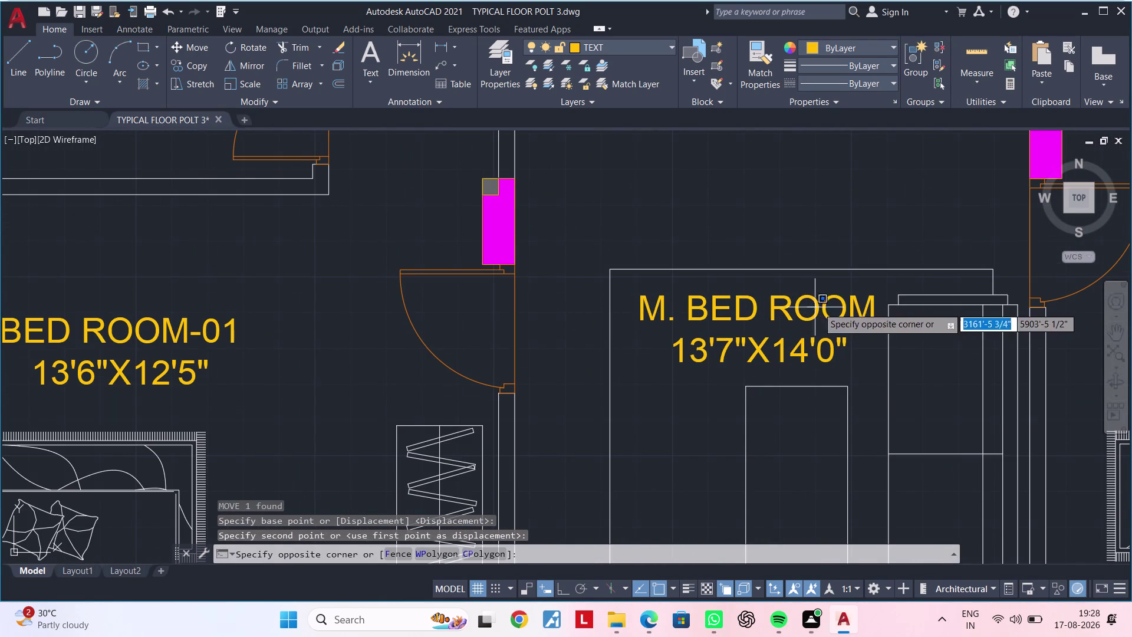
click(852, 306)
key(Escape)
double_click(834, 348)
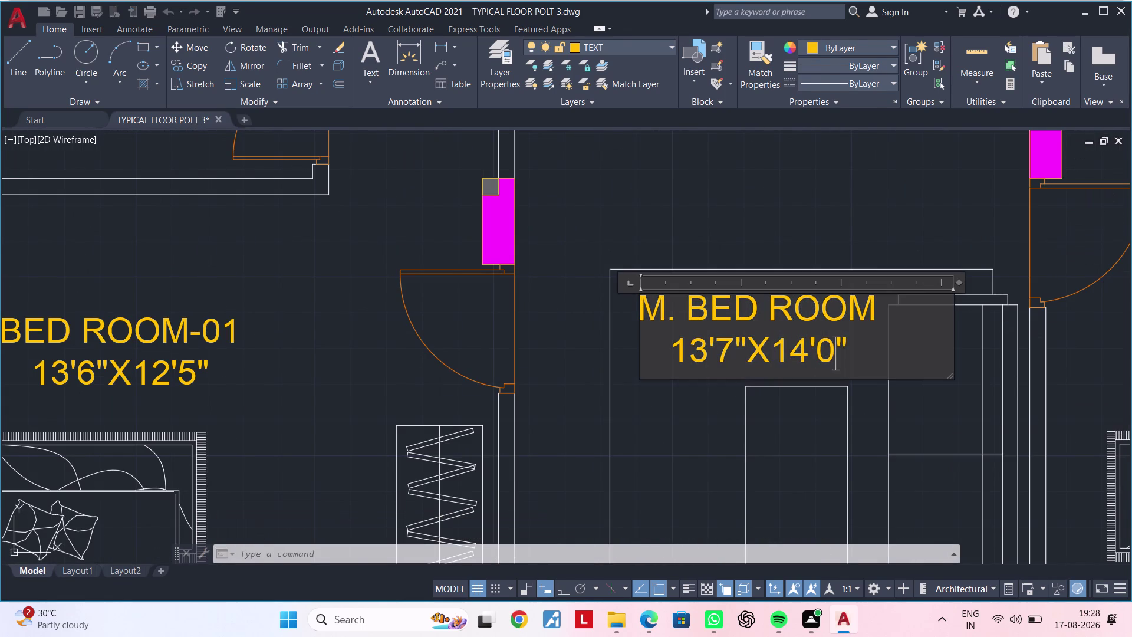
click(851, 347)
key(BackSpace)
key(BackSpace)
key(BackSpace)
key(BackSpace)
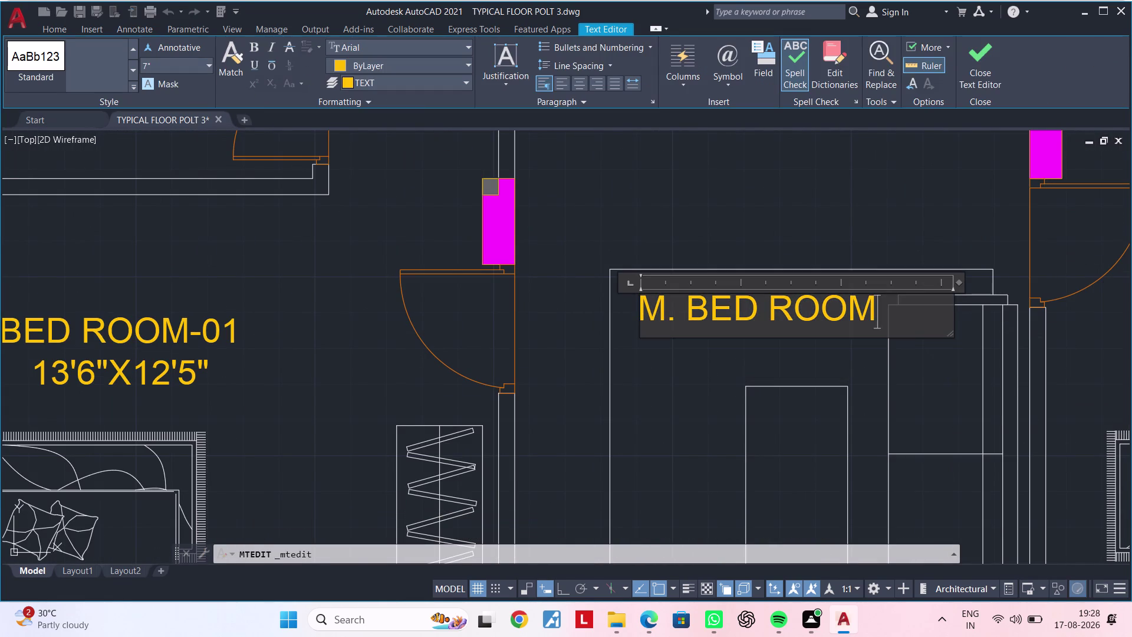
key(BackSpace)
key(BackSpace)
key(BackSpace)
key(BackSpace)
key(BackSpace)
key(BackSpace)
key(BackSpace)
key(BackSpace)
key(BackSpace)
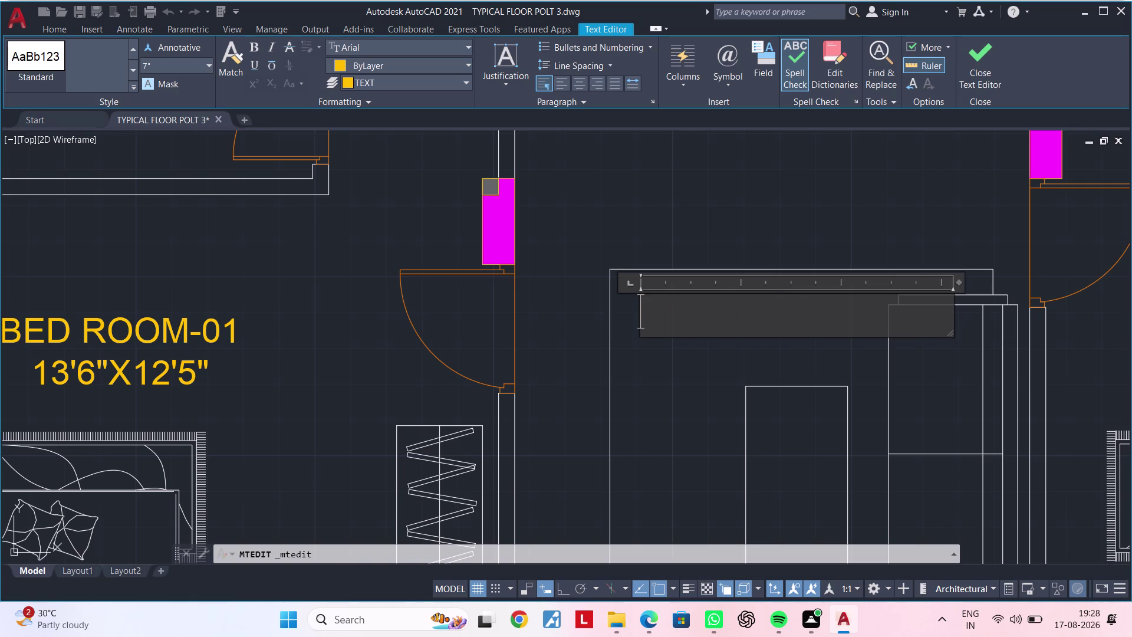
key(space)
key(space)
Rewrite the label as DRAWING with the size 12'0"X14'9" and close the editor.
text(DR)
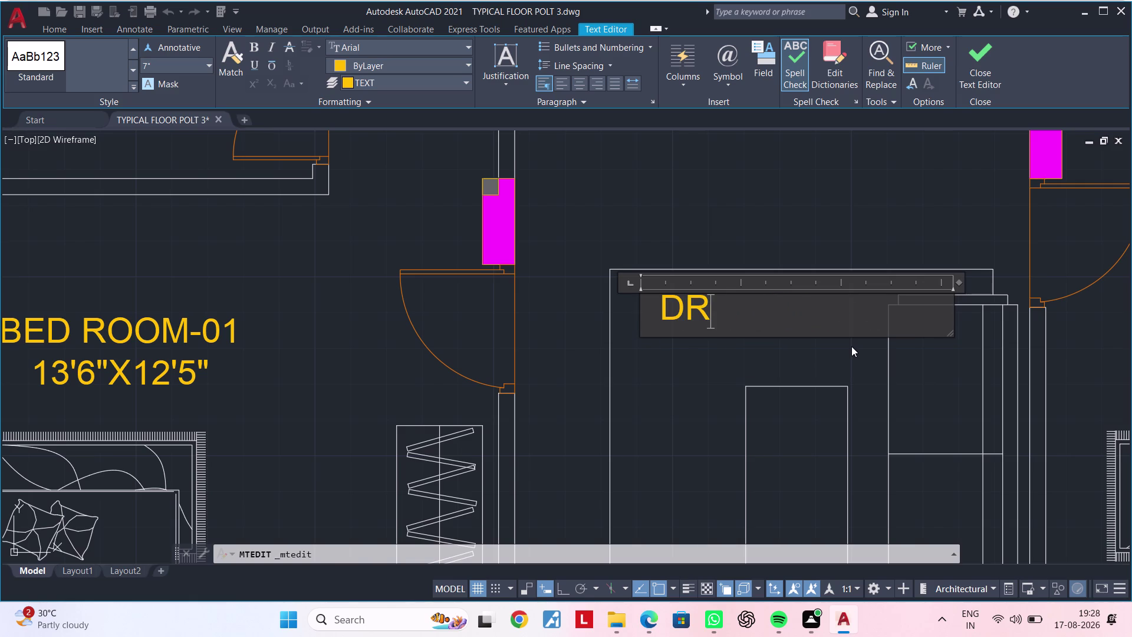
text(AWING)
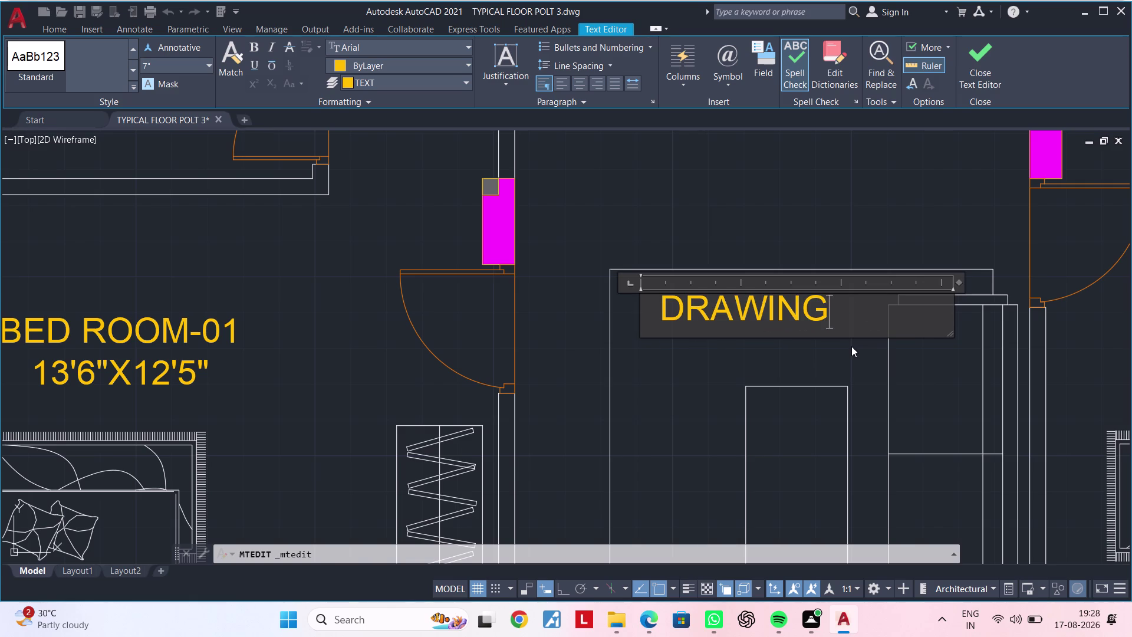
key(space)
key(Return)
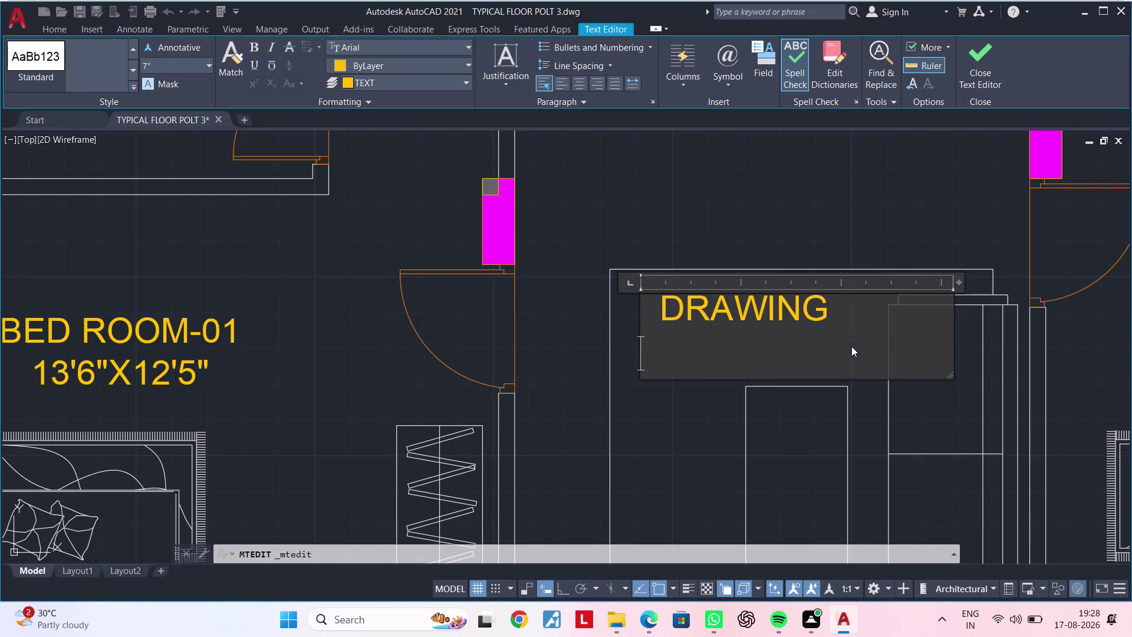
text(12')
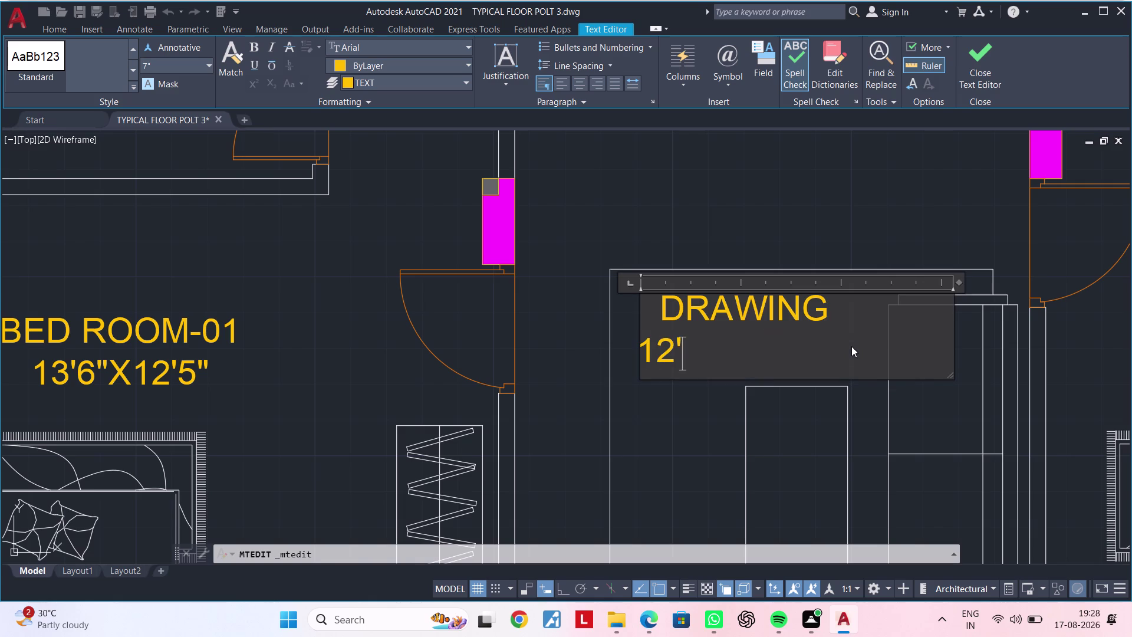
text(0")
key(x)
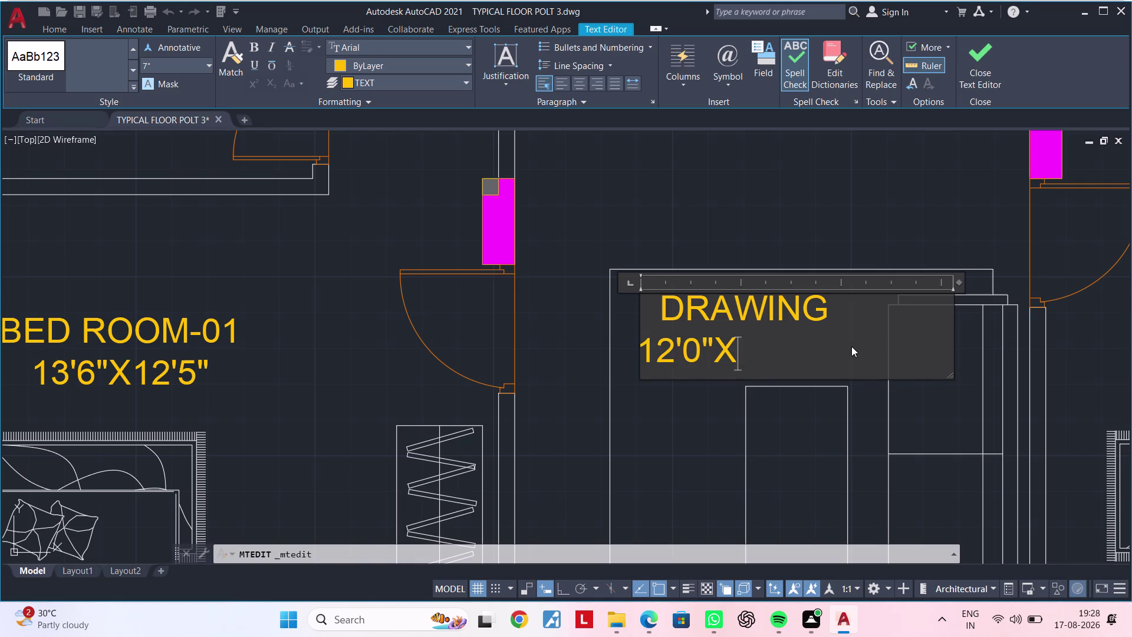
text(14)
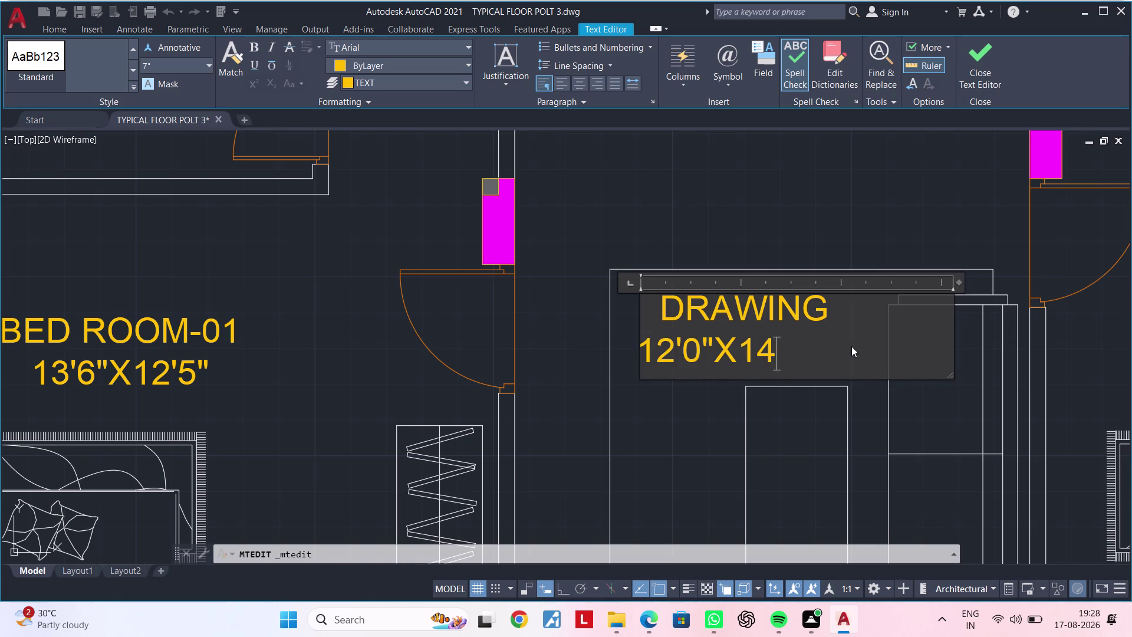
text(')
text(9")
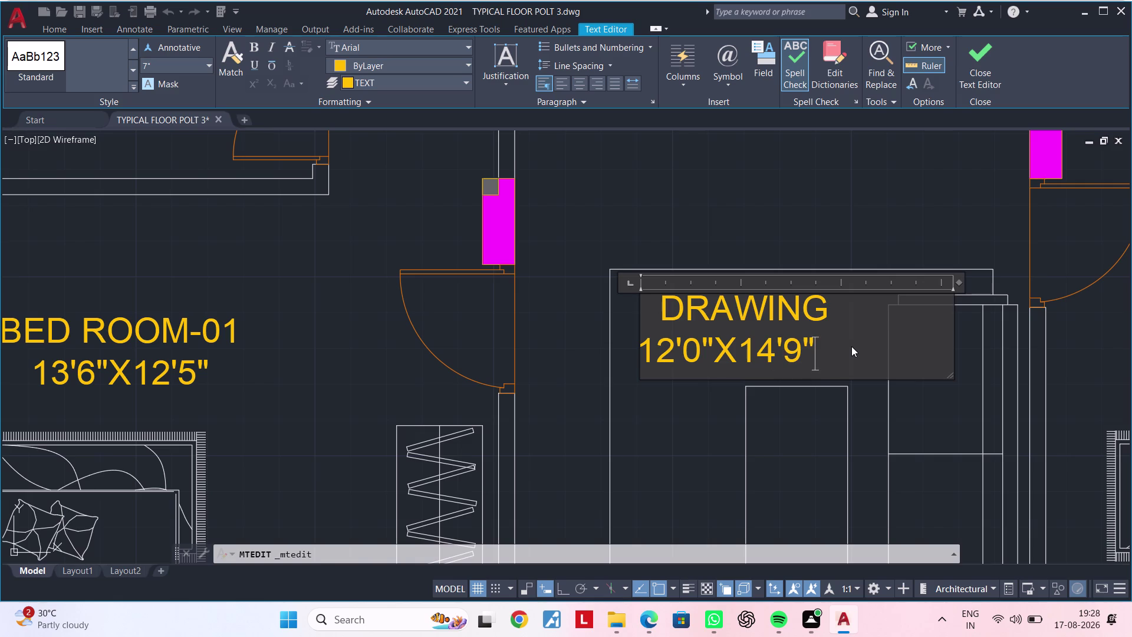
click(686, 462)
scroll(down, 3)
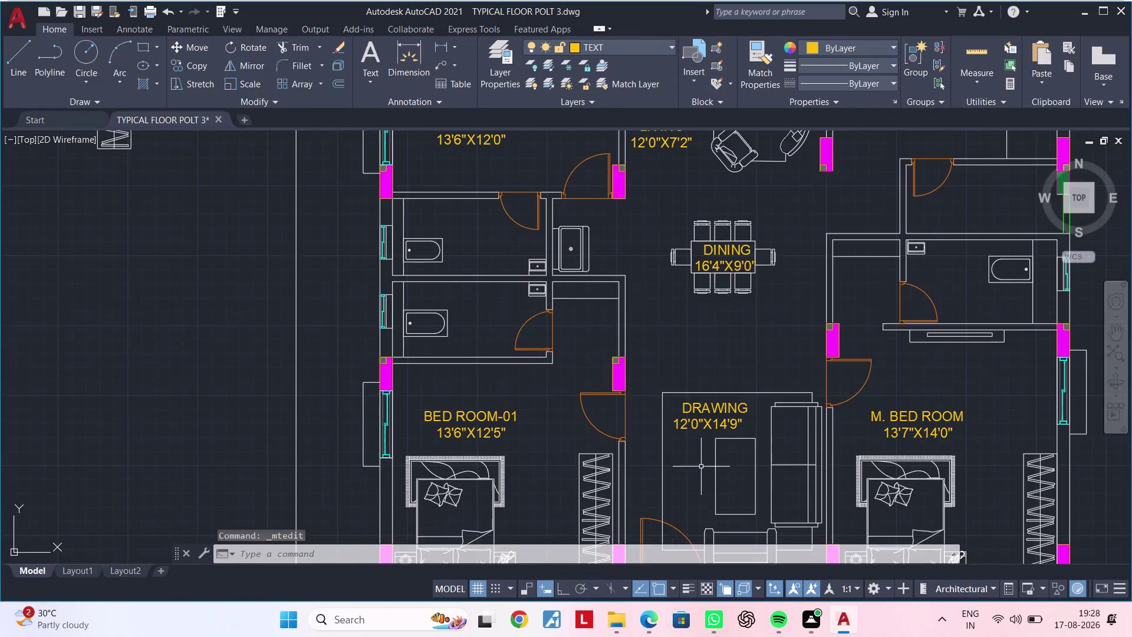
scroll(up, 3)
click(697, 379)
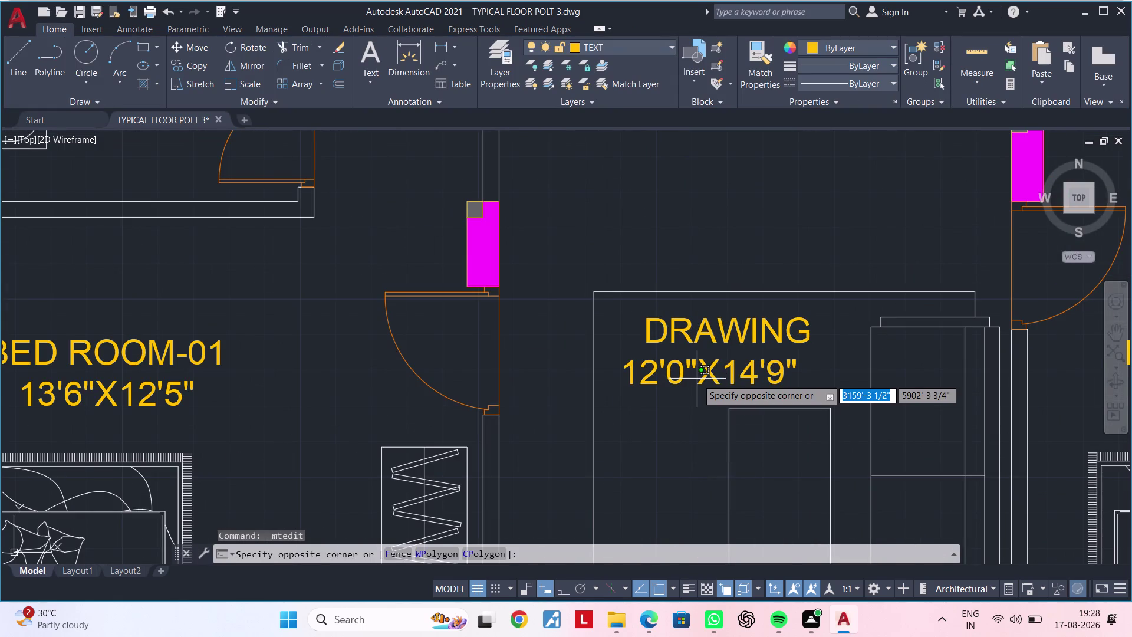
key(Escape)
double_click(709, 374)
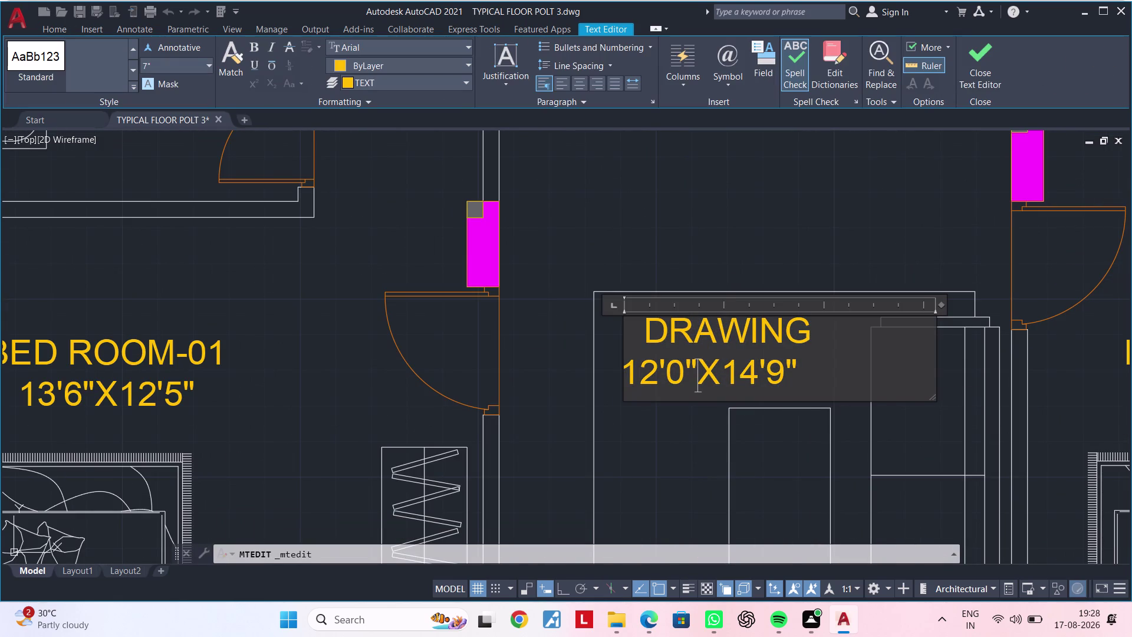
click(630, 377)
key(space)
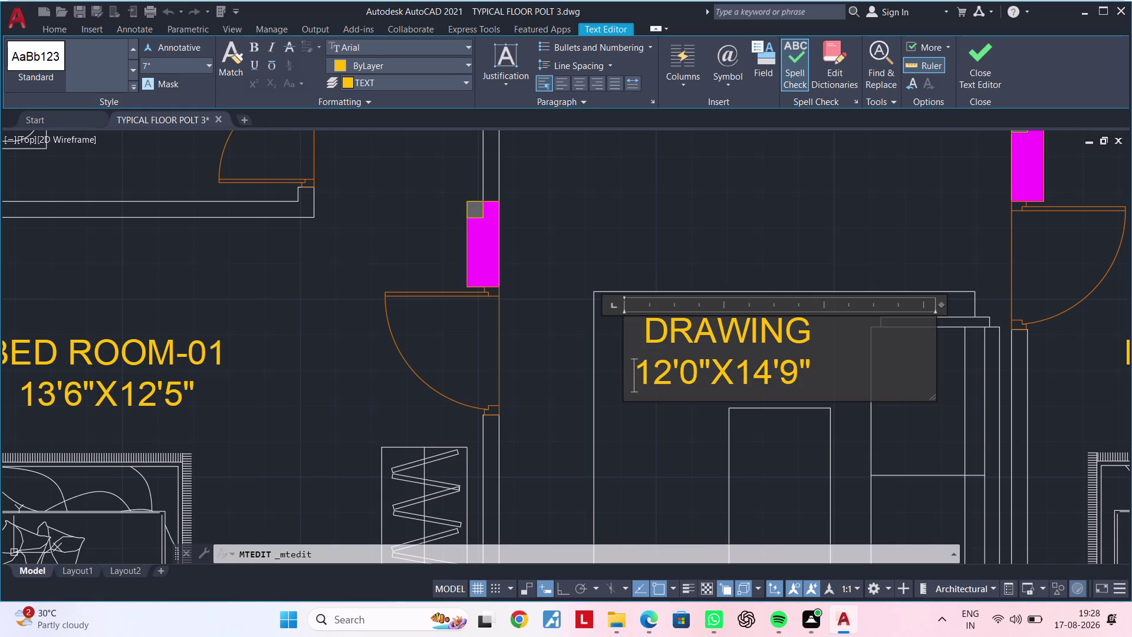
key(space)
click(662, 426)
scroll(down, 3)
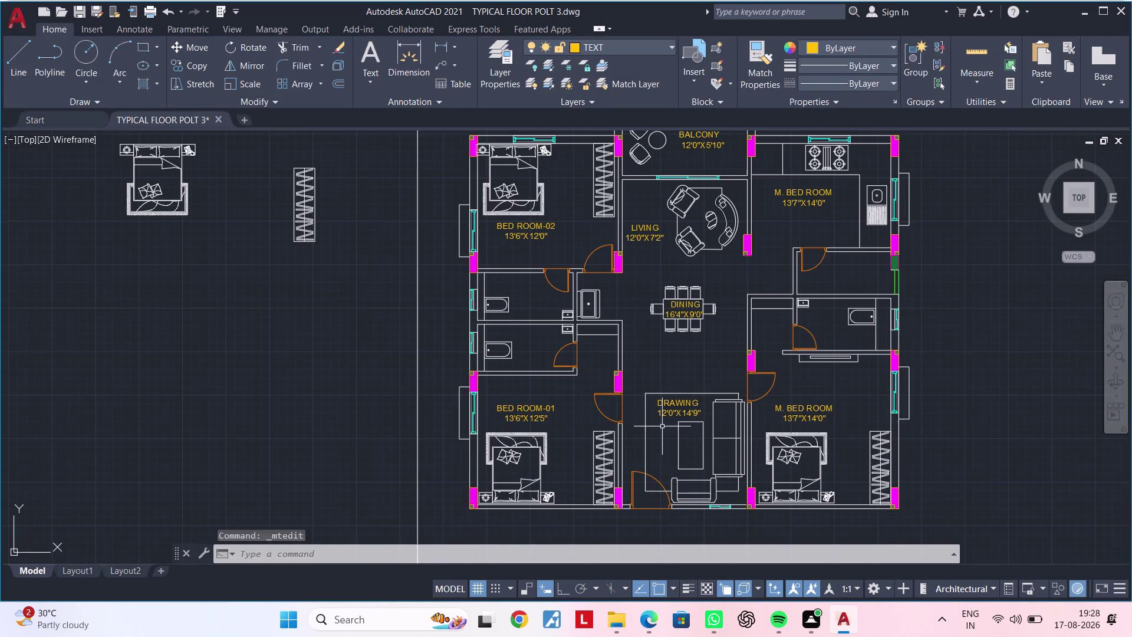
middle_drag(662, 426, 662, 407)
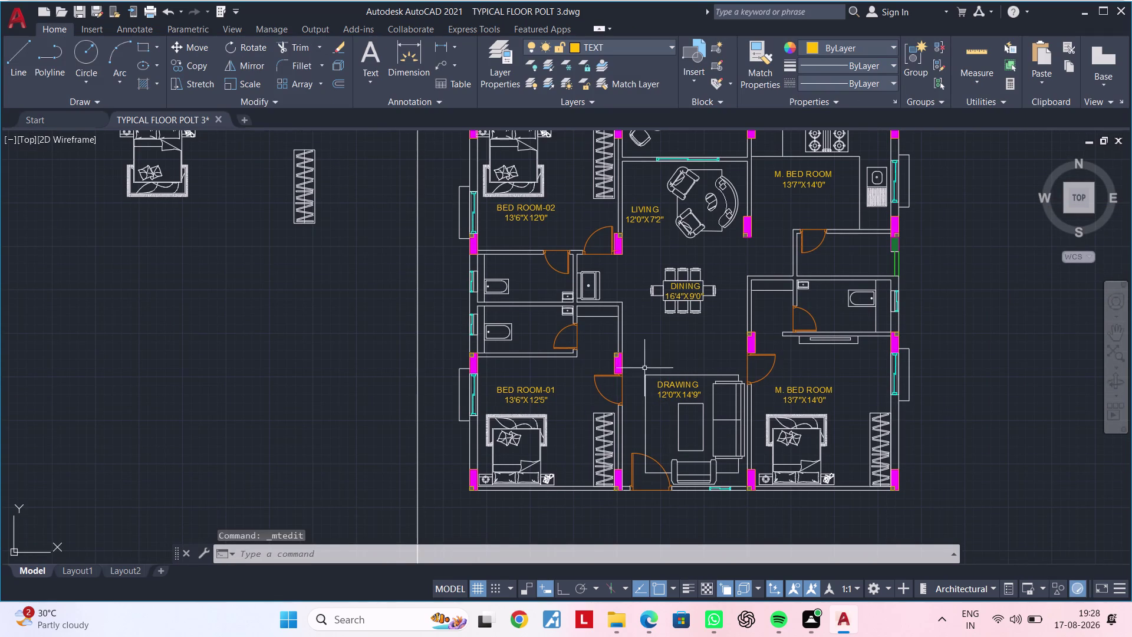
middle_drag(673, 356, 617, 435)
middle_drag(715, 333, 675, 401)
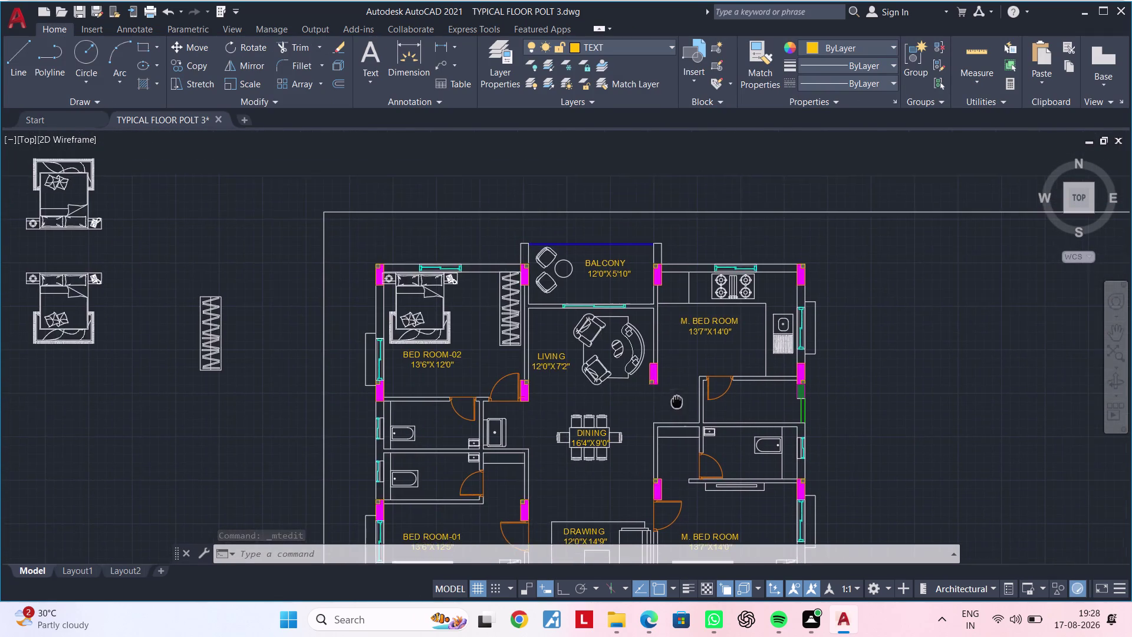
scroll(up, 3)
Replace the upper M. BED ROOM name with KITCHEN.
double_click(809, 271)
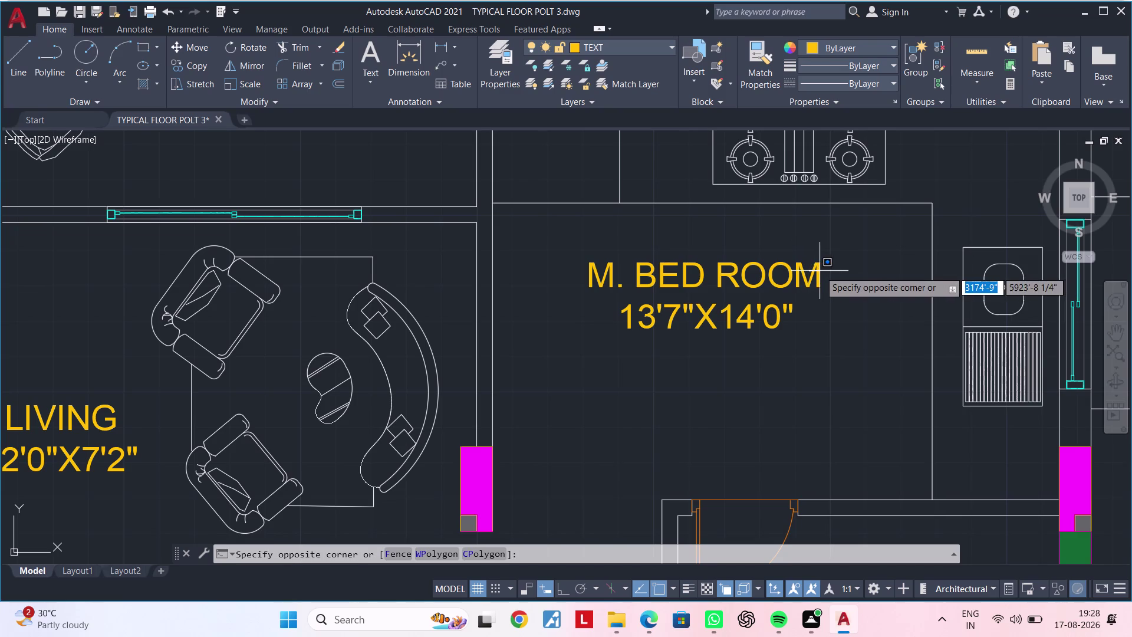
triple_click(819, 276)
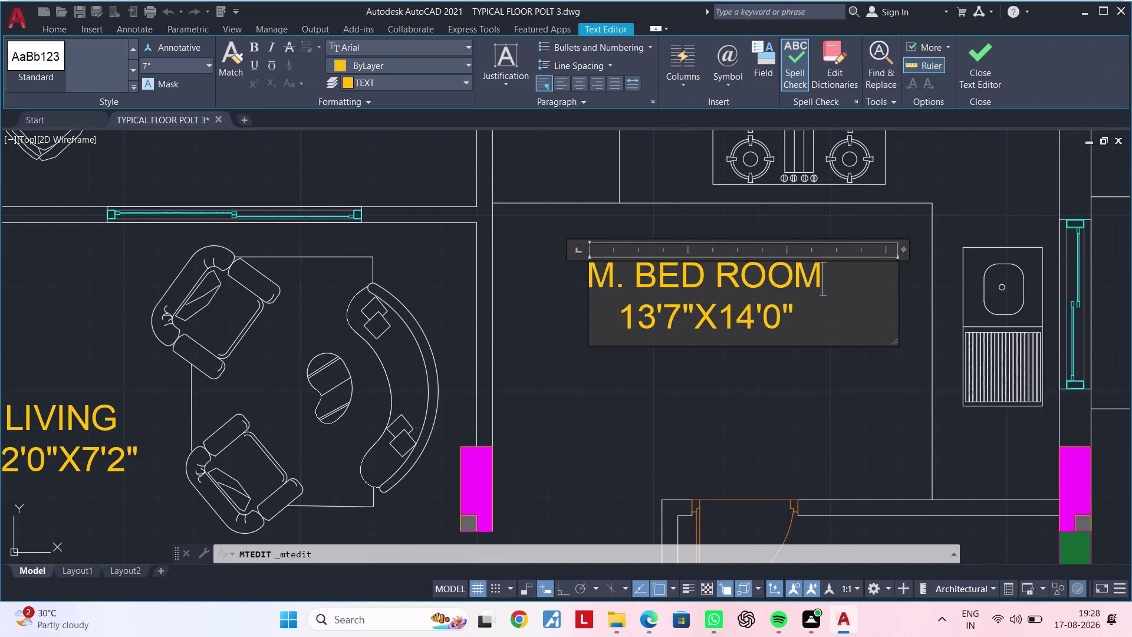
key(BackSpace)
key(BackSpace)
key(BackSpace)
key(BackSpace)
key(BackSpace)
key(BackSpace)
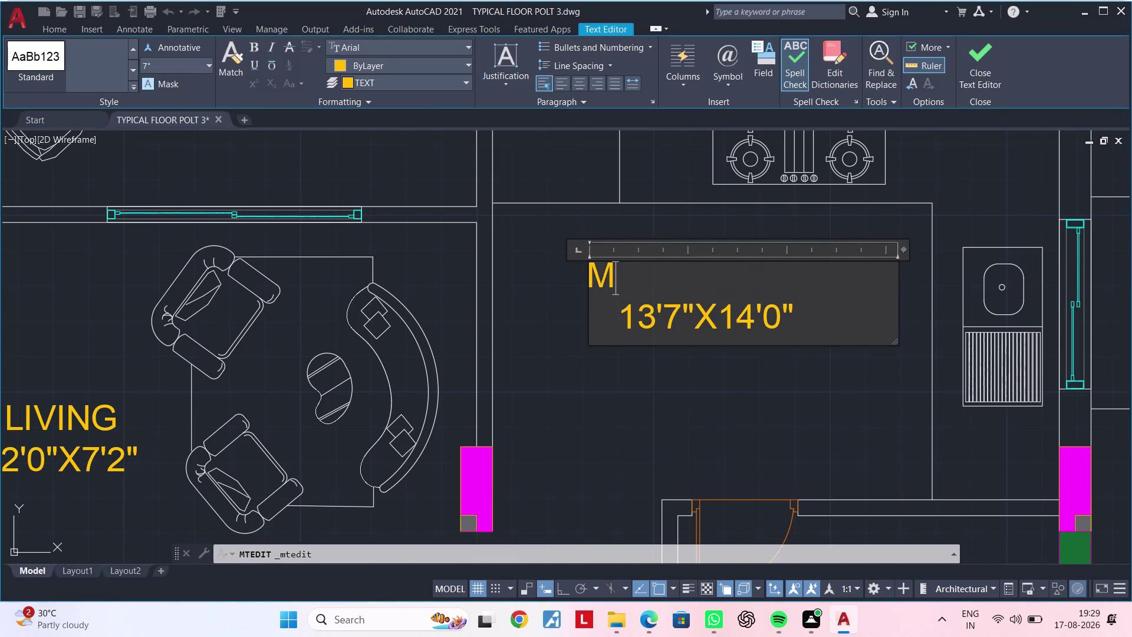
key(BackSpace)
key(space)
key(space)
key(space)
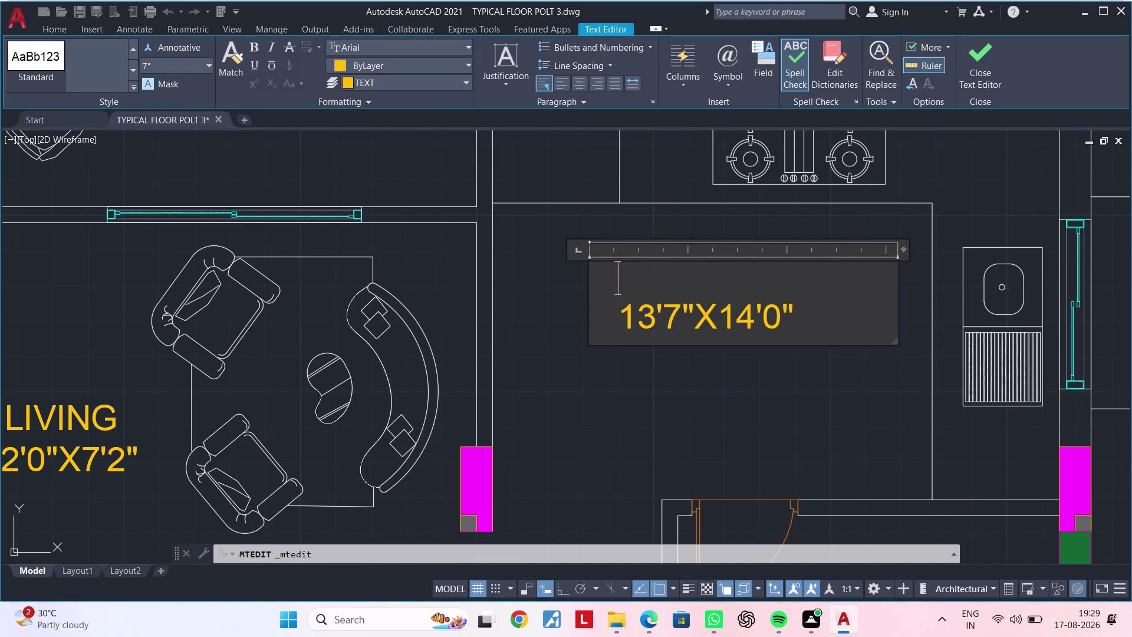
text(KITCH)
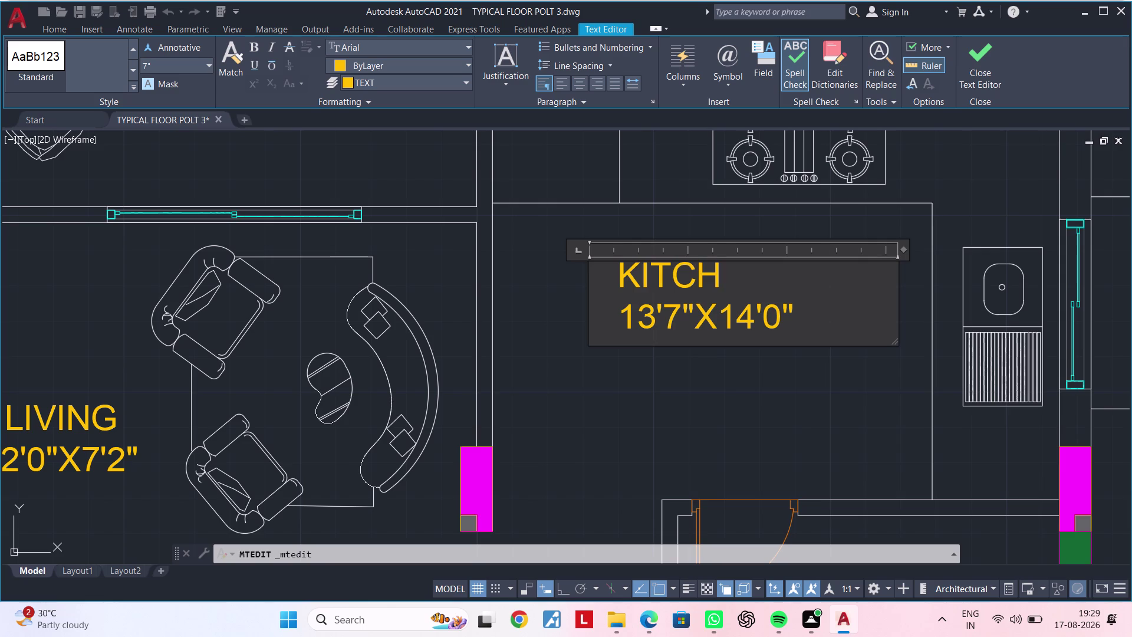
text(EN)
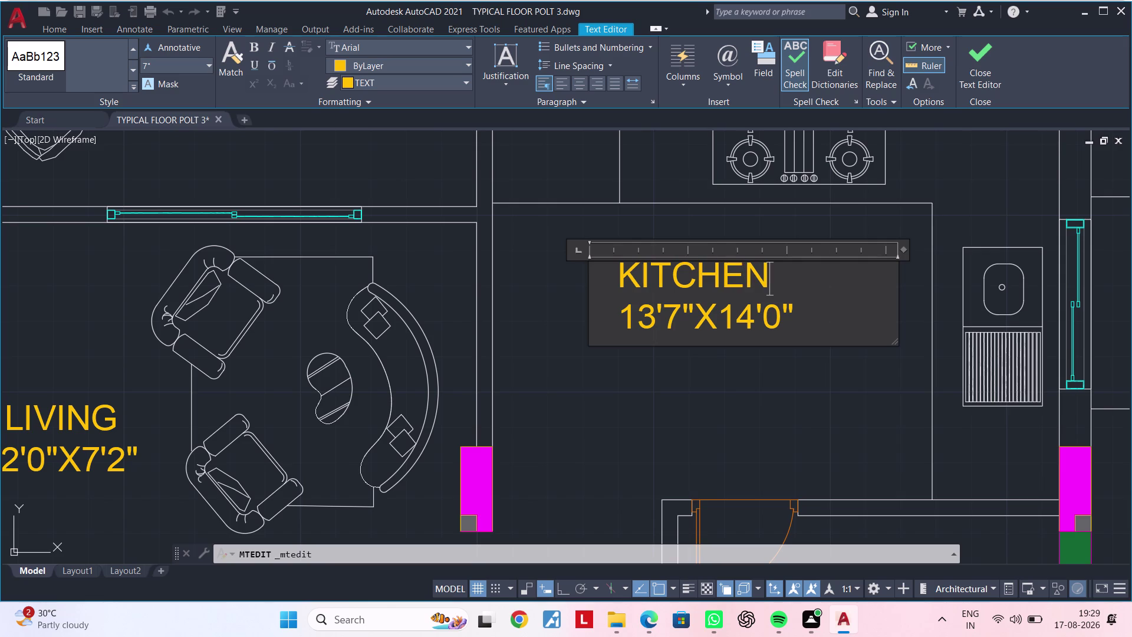
Replace the old size line with 13'4.5"X10'0".
click(816, 326)
key(BackSpace)
key(BackSpace)
key(BackSpace)
key(BackSpace)
key(BackSpace)
key(BackSpace)
key(BackSpace)
key(BackSpace)
key(BackSpace)
key(BackSpace)
key(BackSpace)
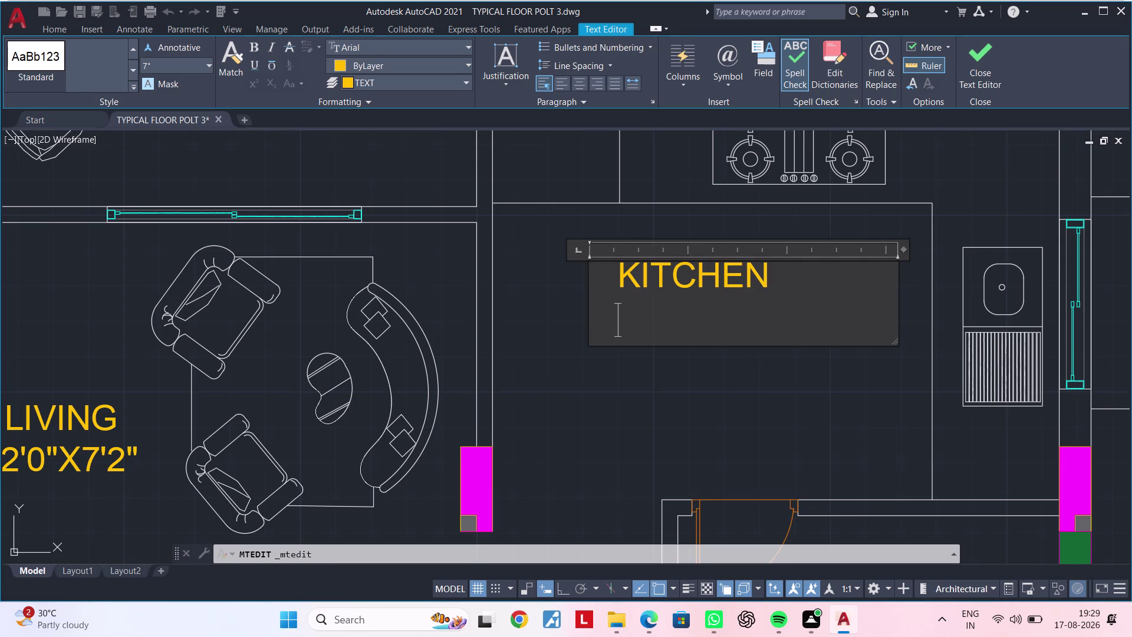
key(1)
key(3)
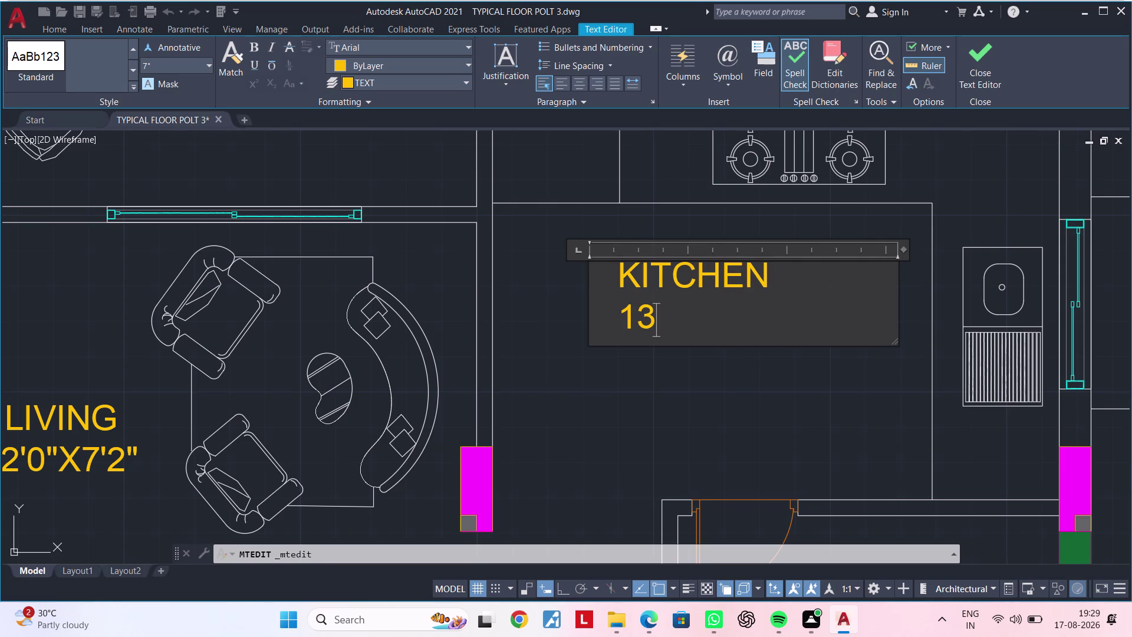
text('4.5)
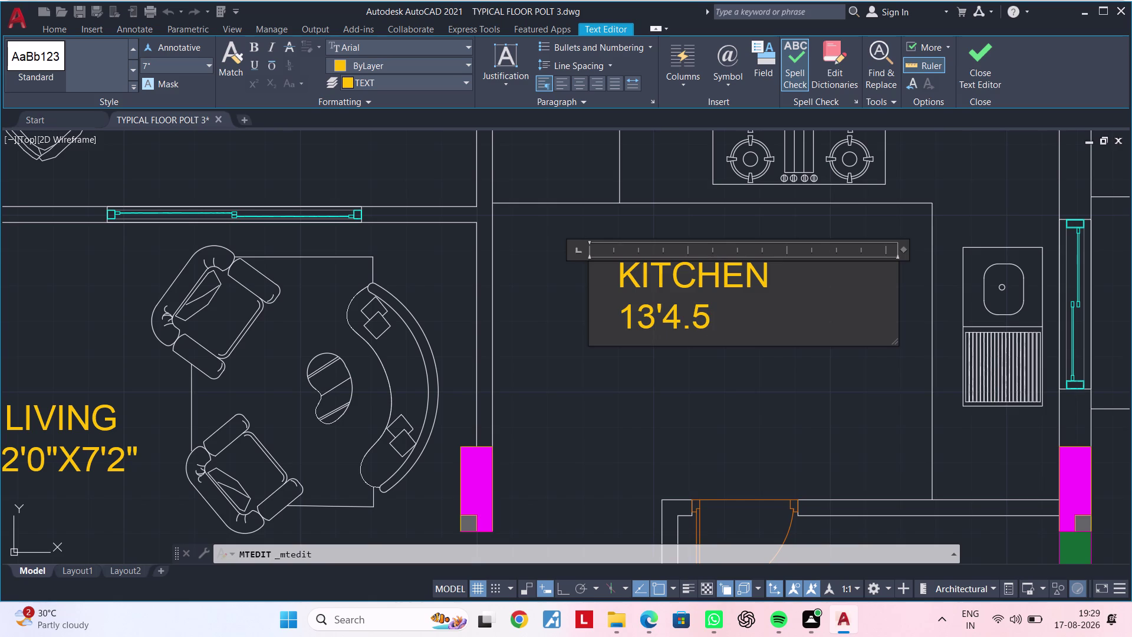
key(shift+quotedbl)
key(x)
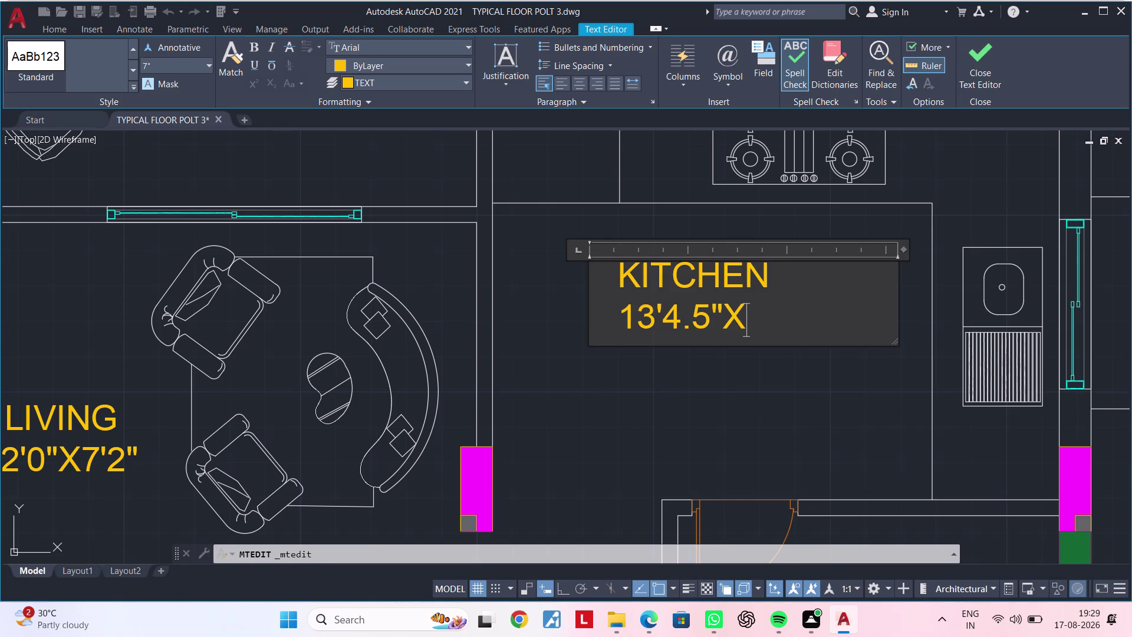
text(10')
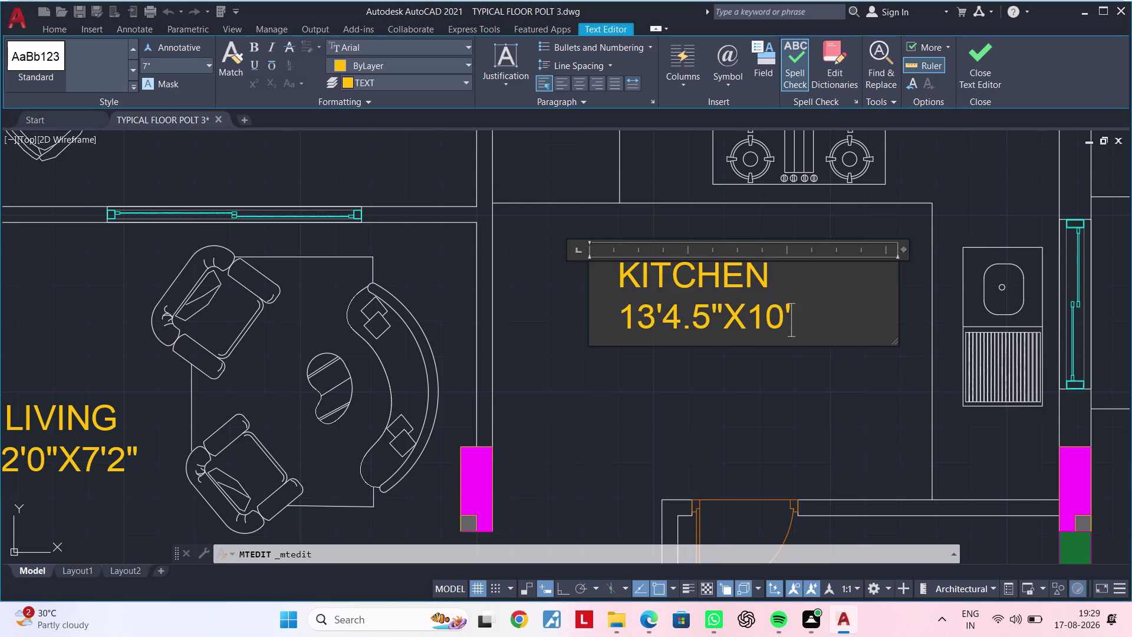
text(0")
Centre the KITCHEN name with leading spaces and close the text editor.
click(617, 281)
key(space)
key(space)
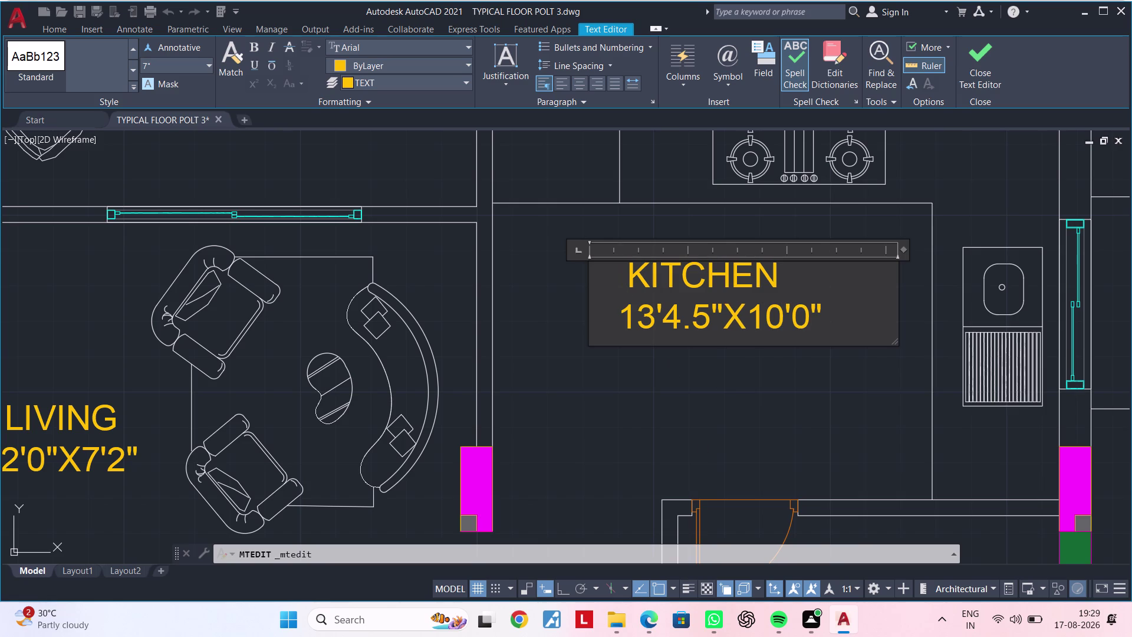
click(666, 371)
scroll(down, 3)
middle_drag(683, 362, 731, 341)
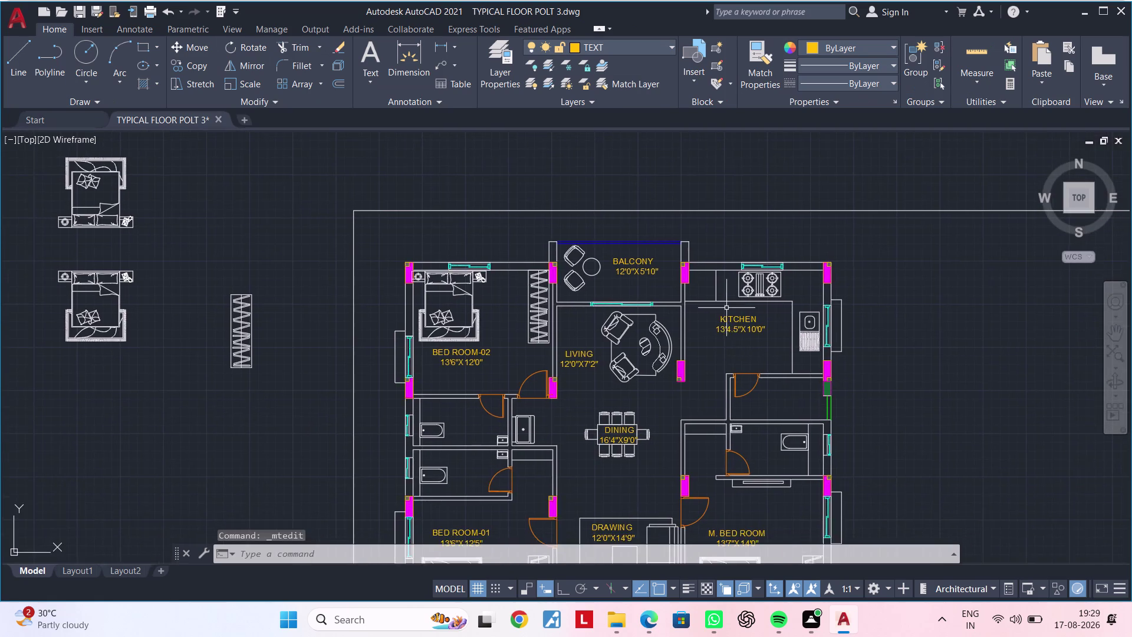
Bring the kitchen into view and select the KITCHEN label.
scroll(up, 3)
scroll(up, 3)
middle_drag(732, 315, 745, 299)
scroll(down, 3)
middle_drag(795, 375, 786, 357)
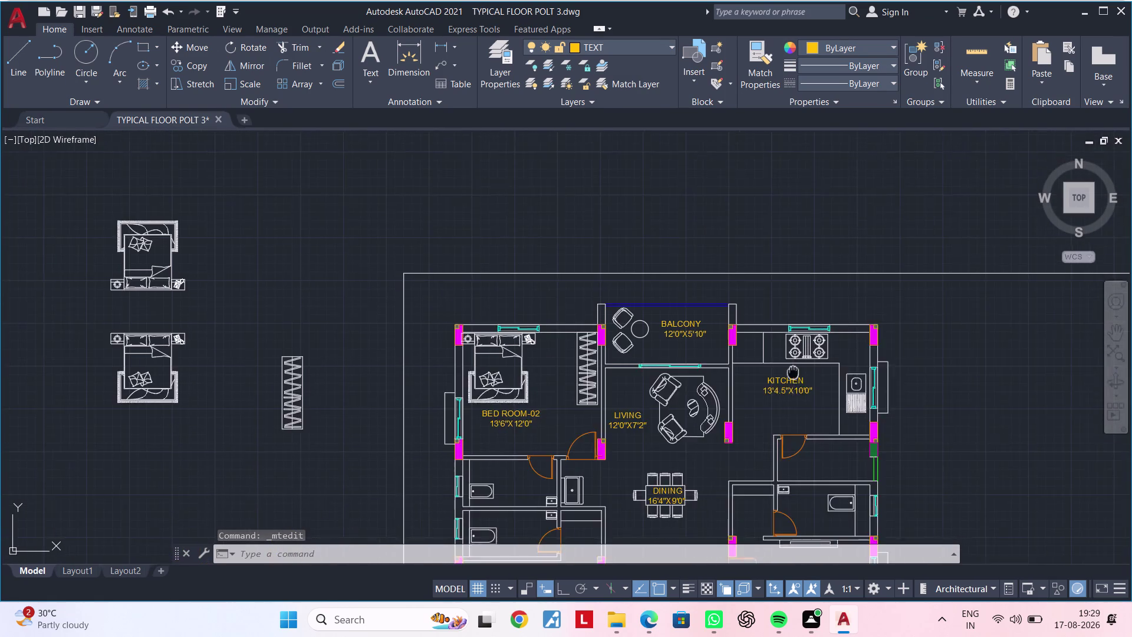
middle_drag(785, 357, 771, 286)
scroll(down, 3)
middle_drag(776, 310, 764, 286)
scroll(up, 3)
middle_drag(747, 301, 750, 329)
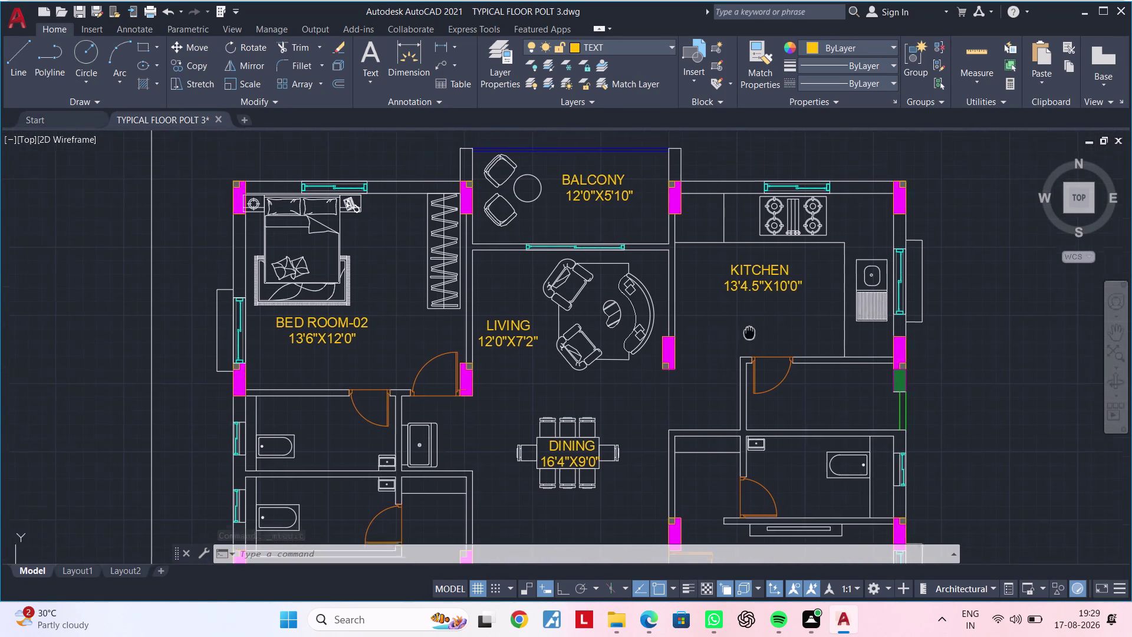
middle_drag(750, 329, 748, 336)
scroll(up, 3)
click(752, 275)
Copy the KITCHEN label into the bathtub room below and open the copy for editing.
text(C)
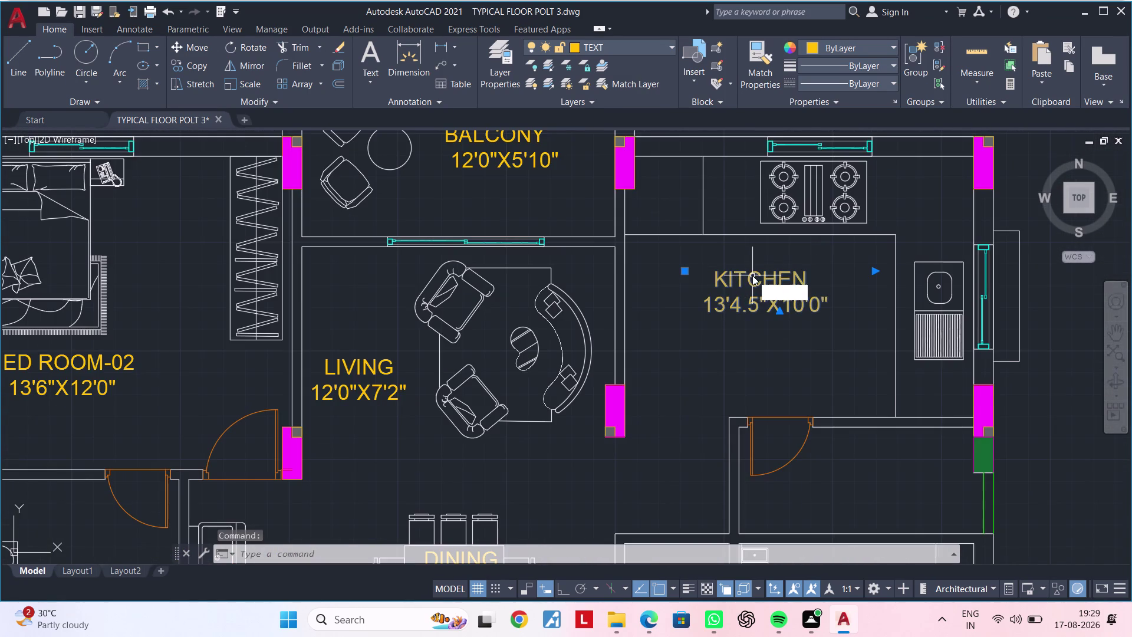
text(O)
key(space)
click(761, 279)
scroll(up, 3)
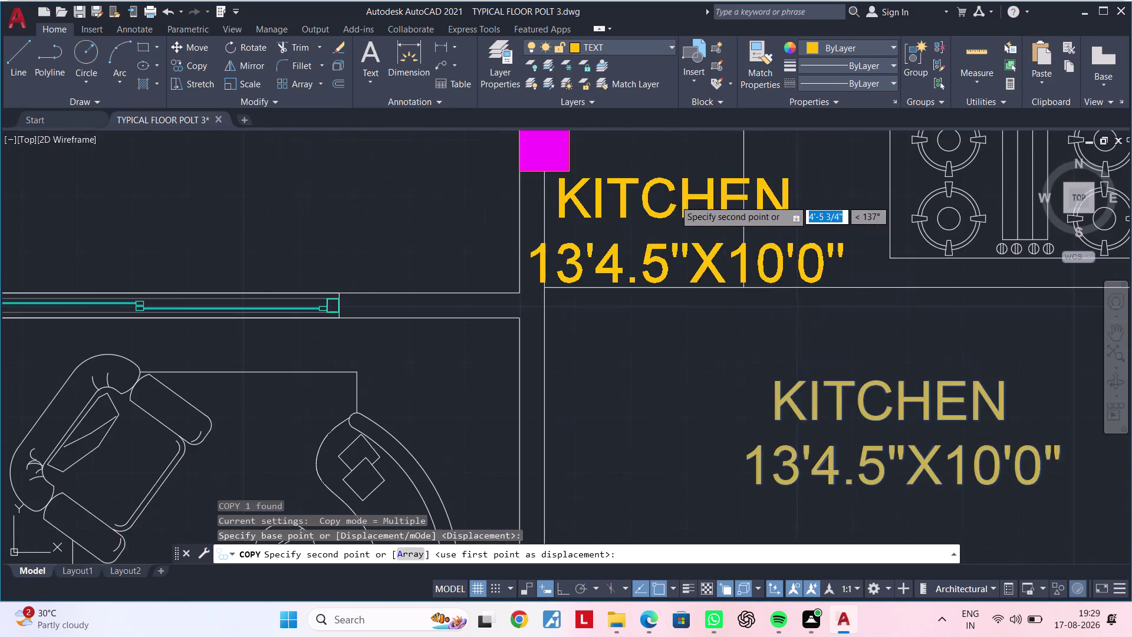
scroll(down, 3)
middle_drag(740, 279, 708, 208)
scroll(up, 3)
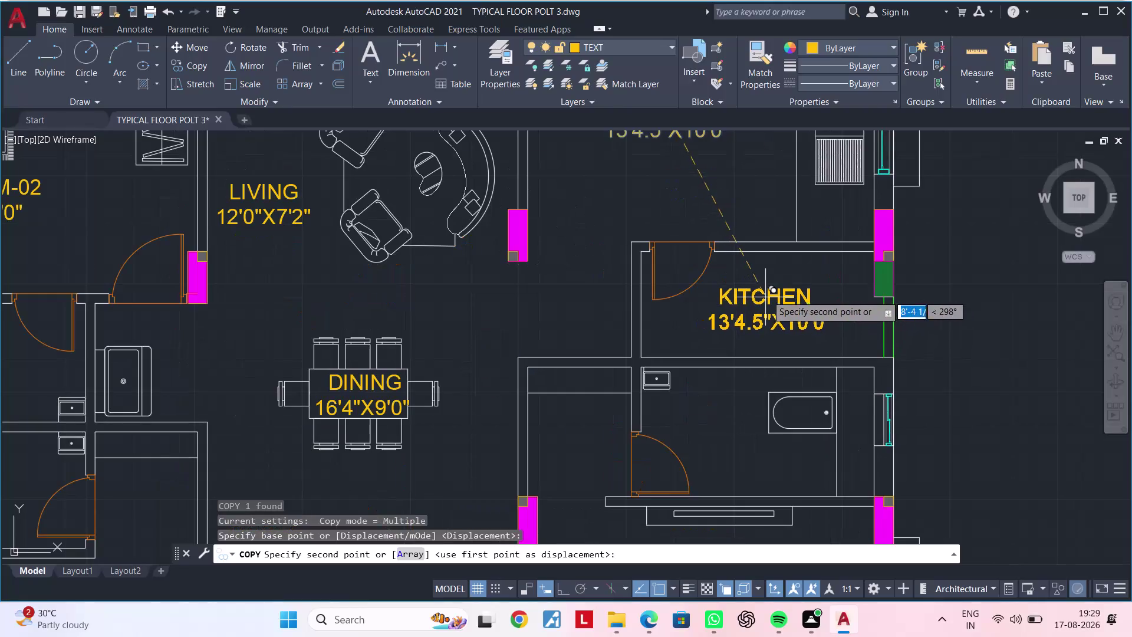
click(767, 294)
key(Escape)
key(Escape)
double_click(812, 294)
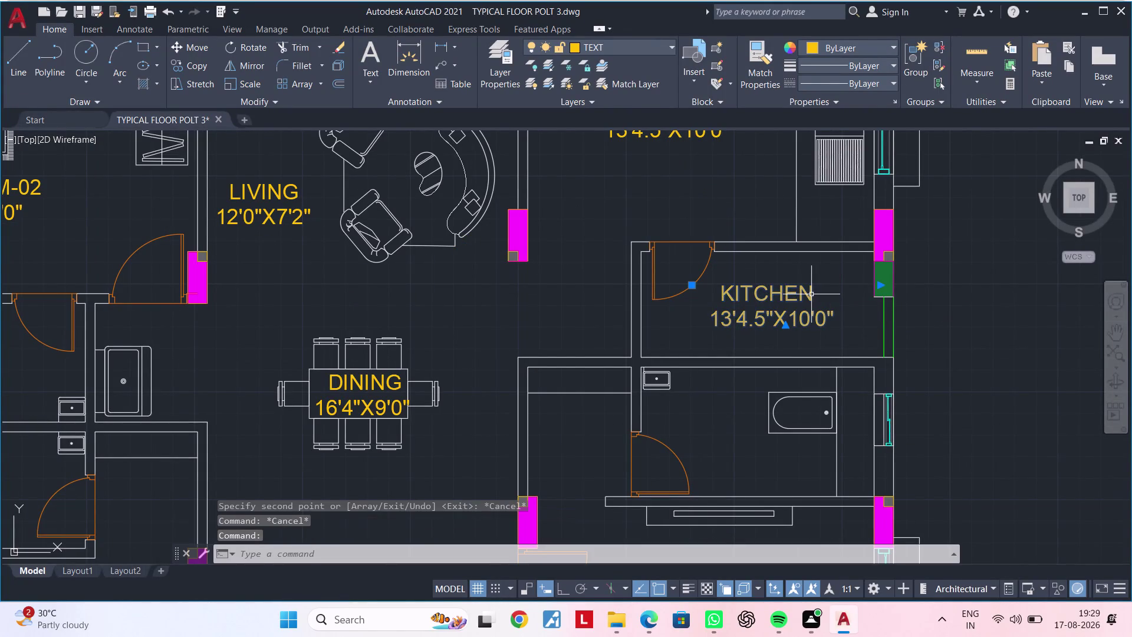
click(818, 294)
Replace the copied label's text with the room name UTILITY.
click(841, 319)
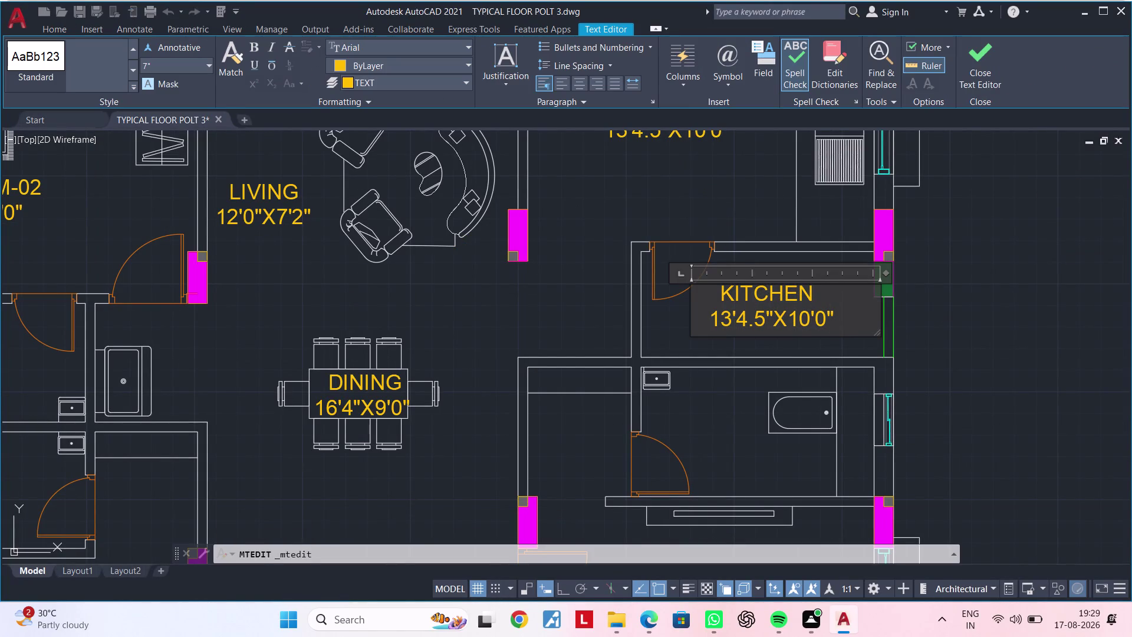
key(BackSpace)
key(BackSpace)
key(BackSpace)
key(BackSpace)
key(BackSpace)
key(BackSpace)
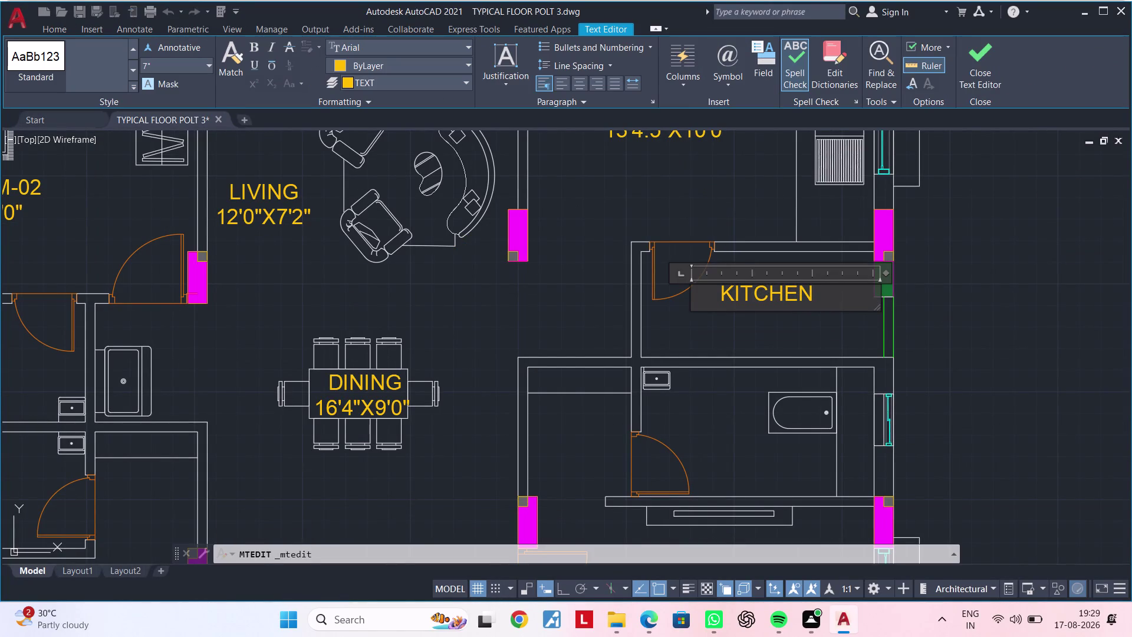
key(BackSpace)
key(BackSpace)
key(BackSpace)
key(BackSpace)
key(BackSpace)
key(BackSpace)
key(BackSpace)
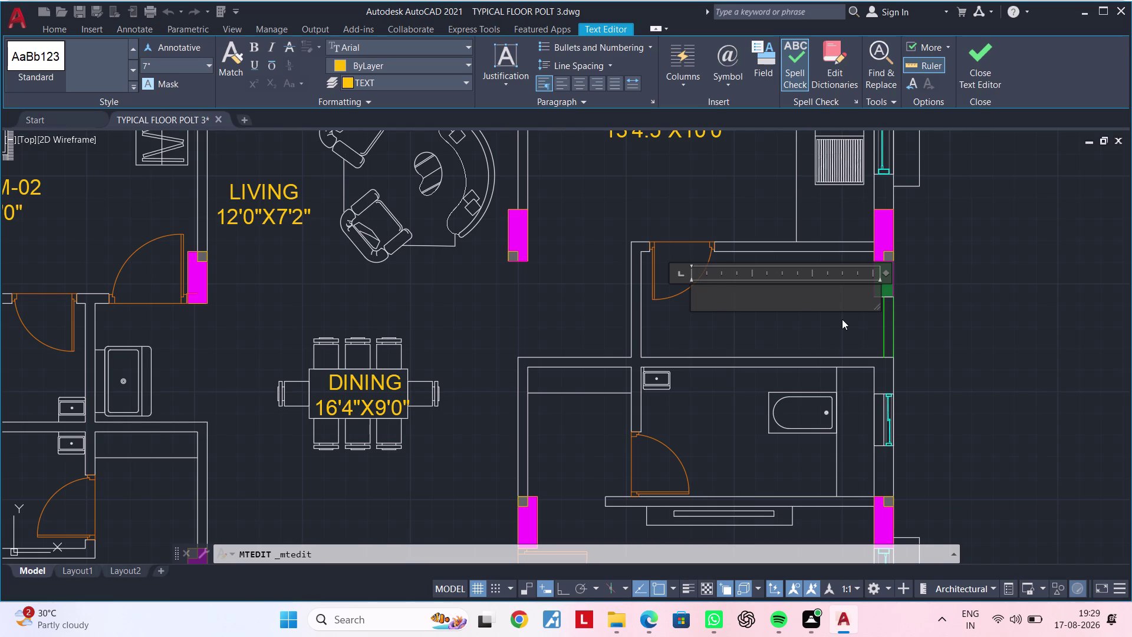
key(u)
text(TL)
key(BackSpace)
text(I)
text(LITY)
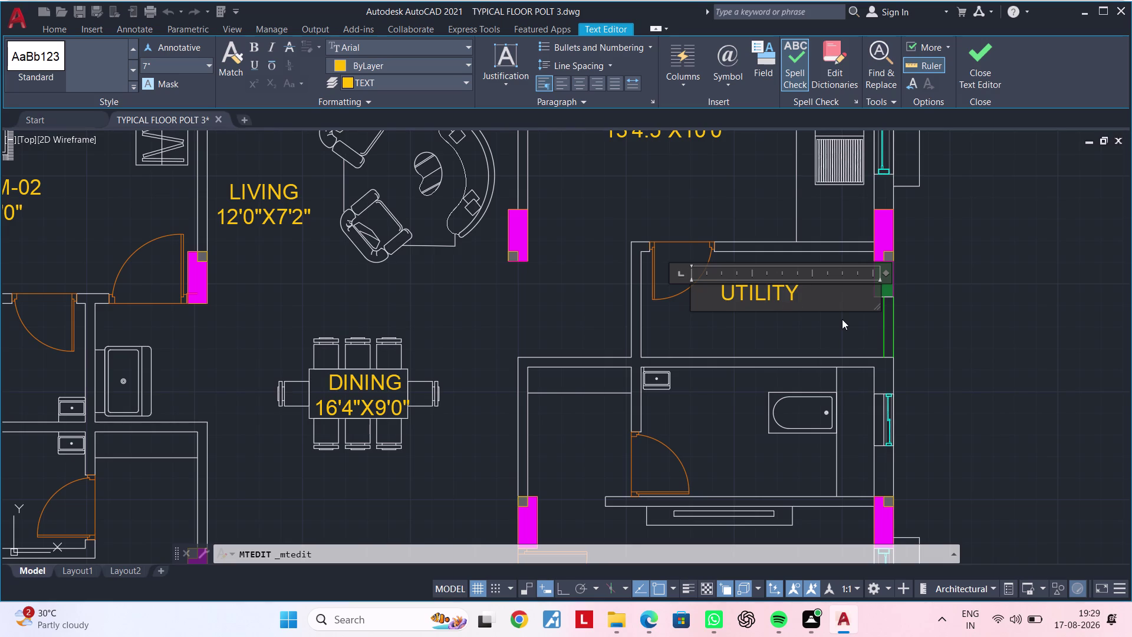
Add the room size 4'1"X9'0" on a second line.
key(Return)
text(4'1)
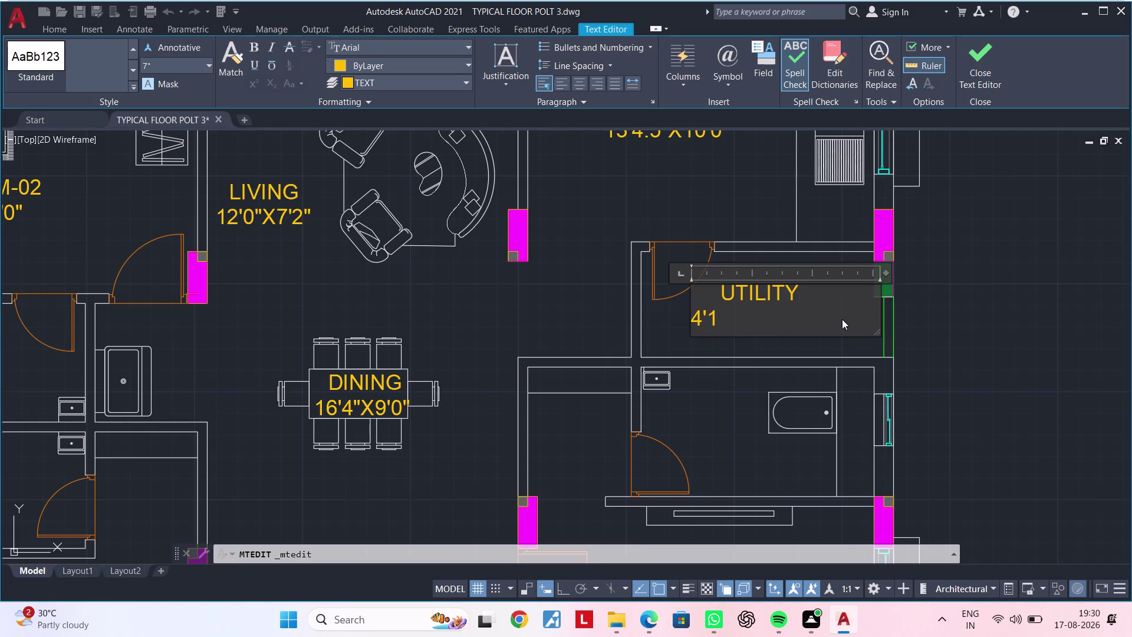
text("X)
text(9'0)
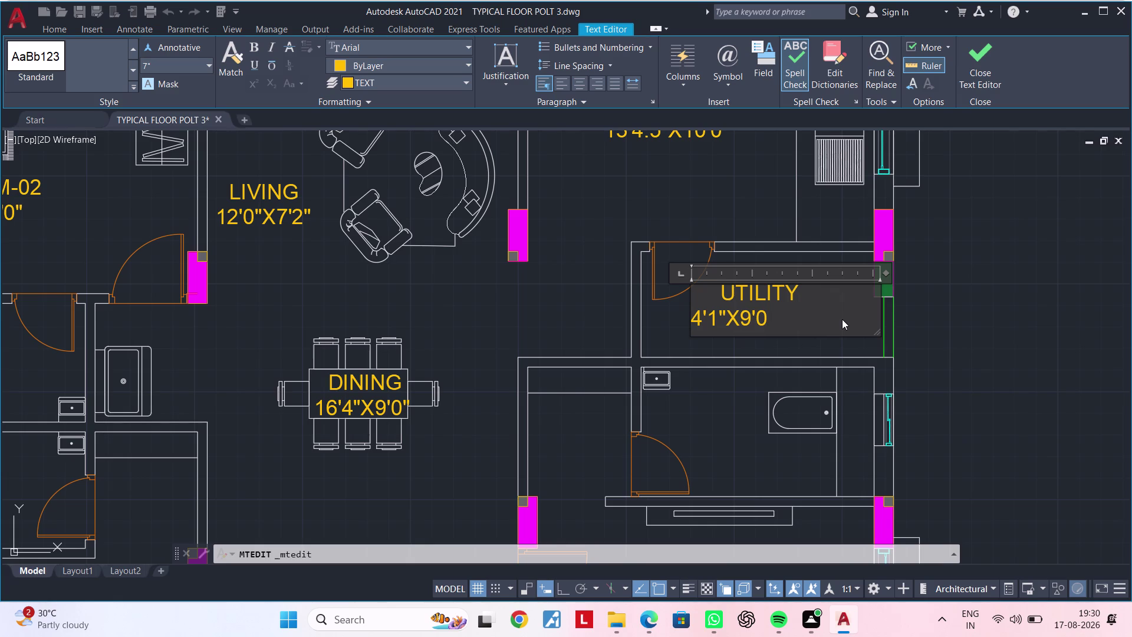
text(")
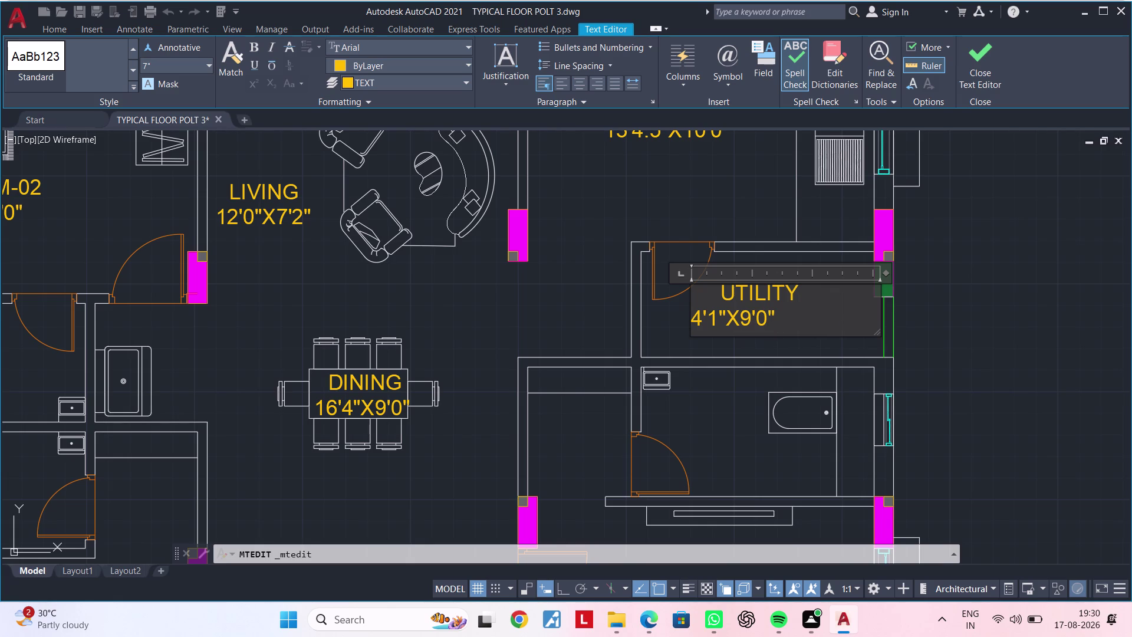
Centre the size line under UTILITY with leading spaces and close the editor.
click(692, 320)
key(space)
key(space)
key(space)
key(space)
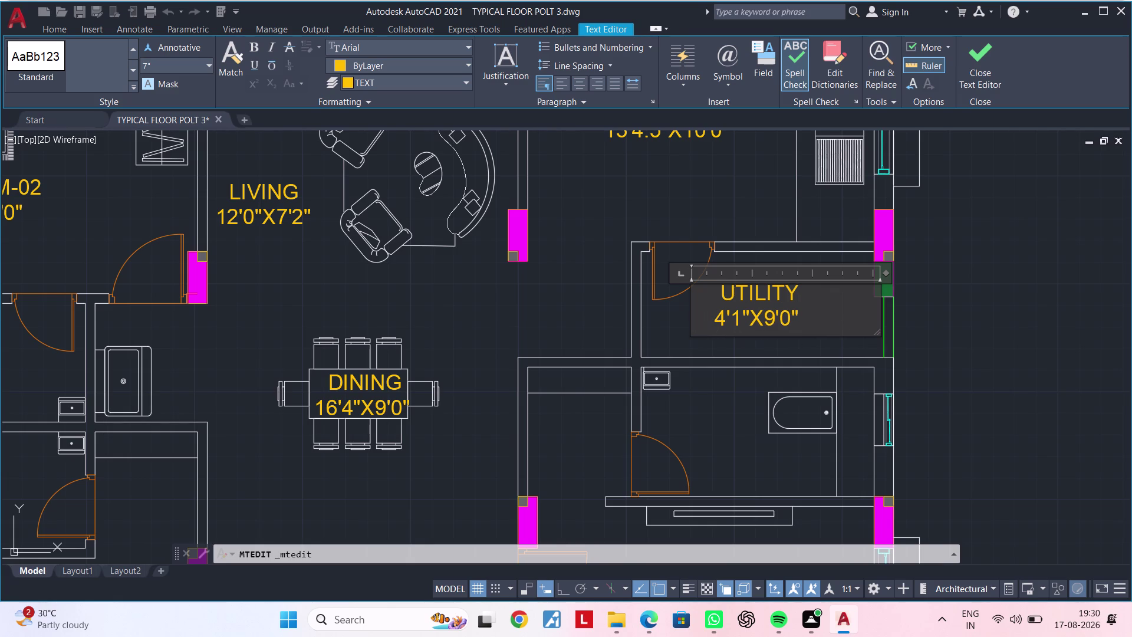
key(space)
click(665, 334)
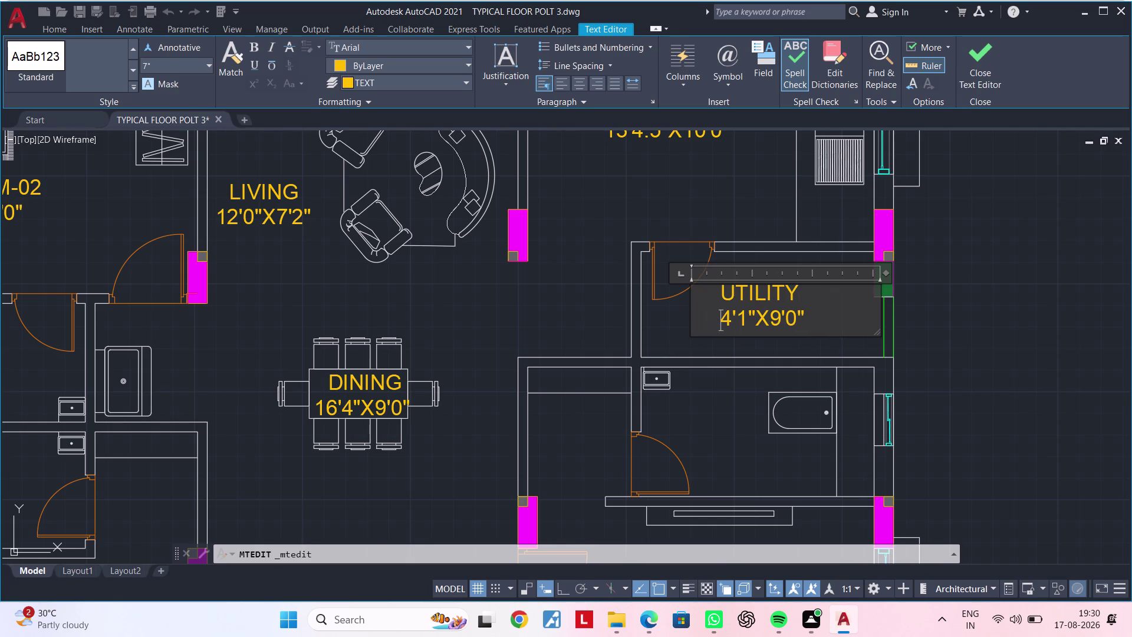
scroll(down, 3)
middle_drag(717, 328, 697, 329)
click(734, 308)
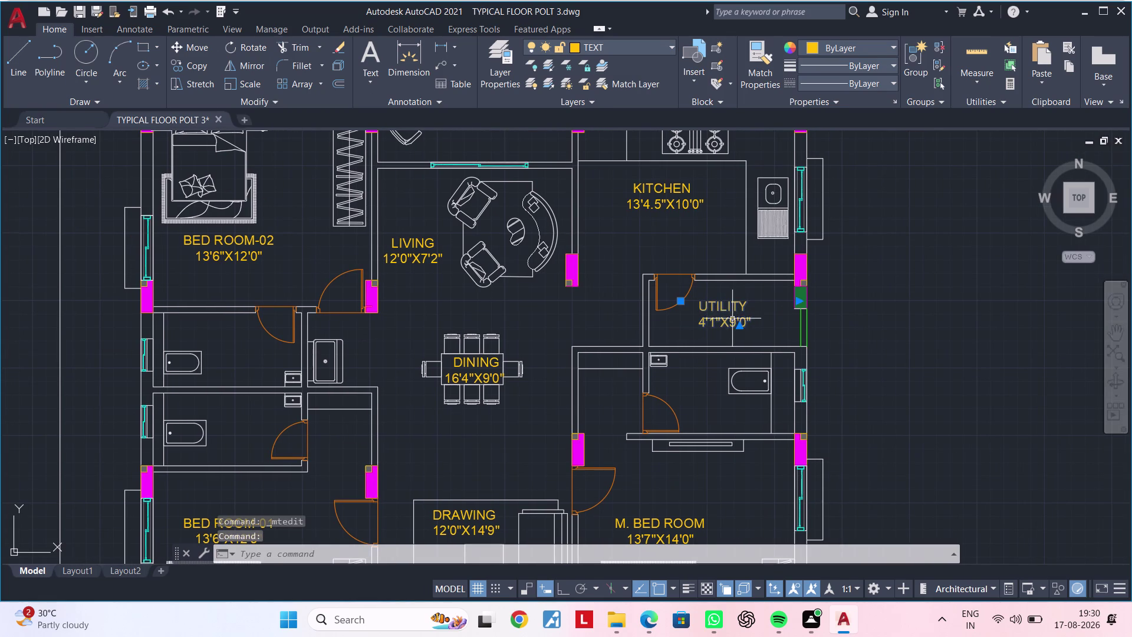
Copy the UTILITY label with CO into the first room below.
key(c)
key(o)
key(space)
click(745, 311)
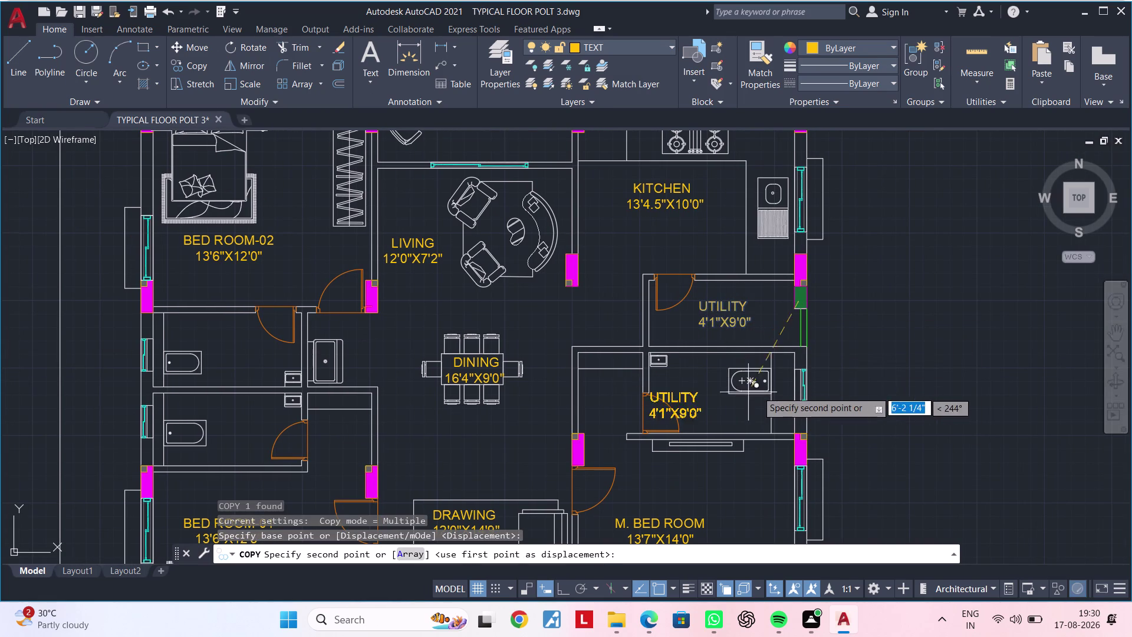
scroll(up, 3)
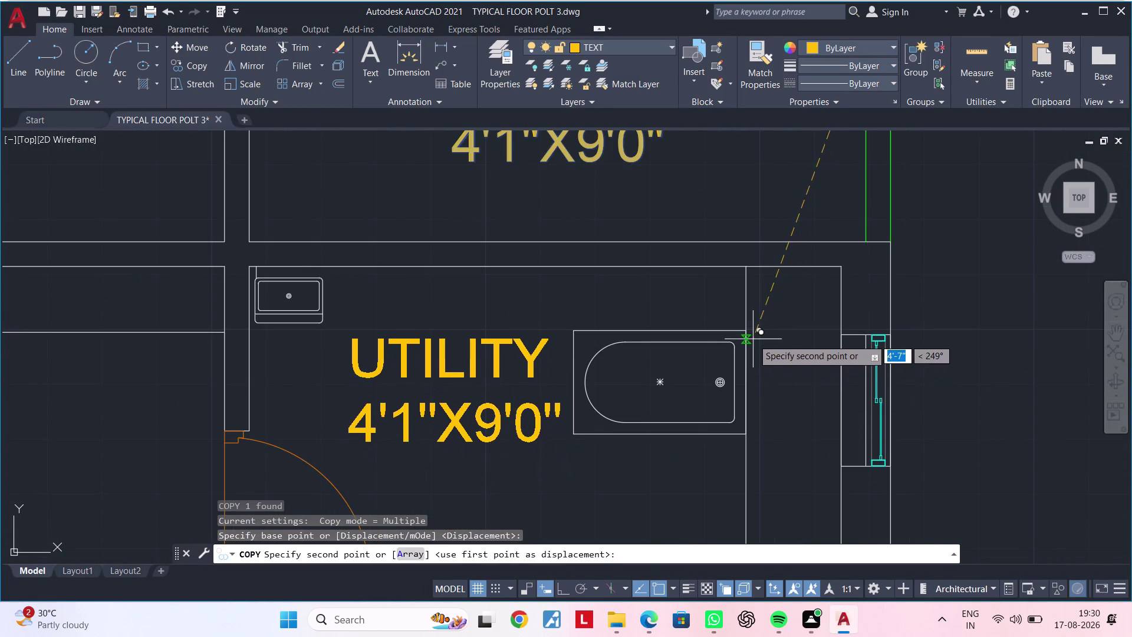
click(753, 339)
Place a second copy in the bathtub room and open the right-hand copy for editing.
scroll(down, 3)
middle_drag(730, 365, 897, 303)
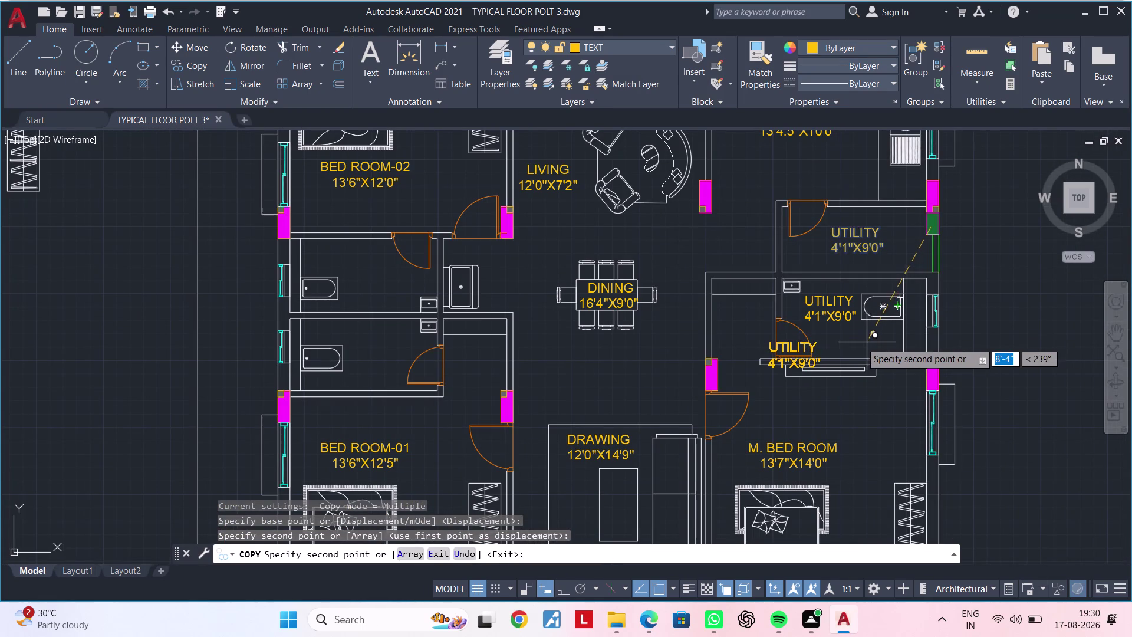
middle_drag(852, 341, 798, 324)
scroll(up, 3)
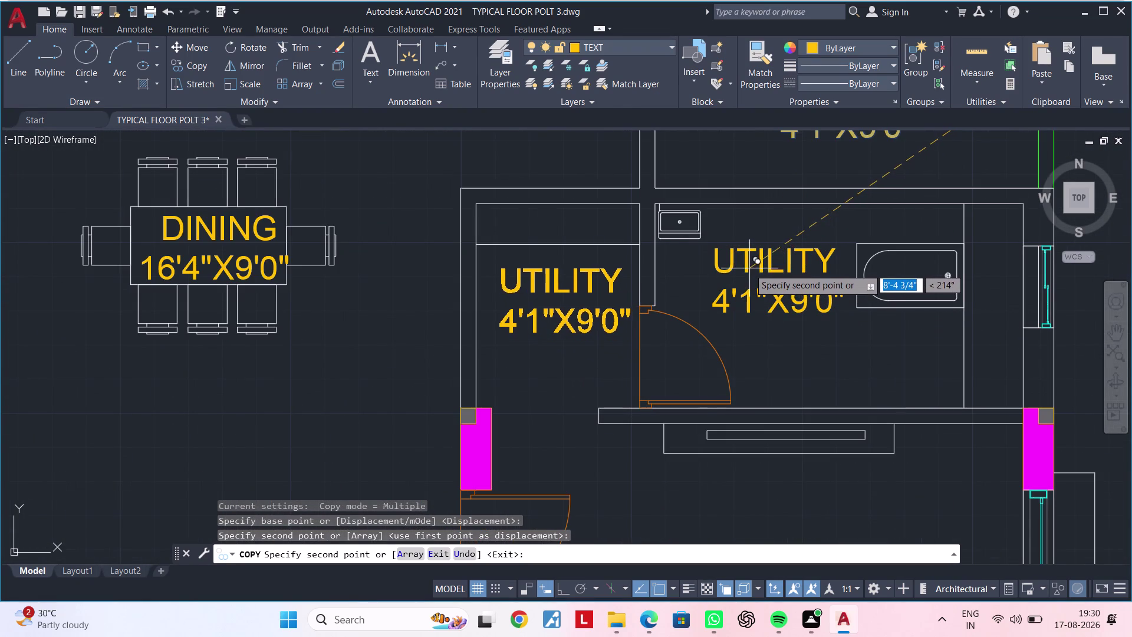
click(748, 265)
key(Escape)
key(Escape)
scroll(up, 3)
scroll(down, 3)
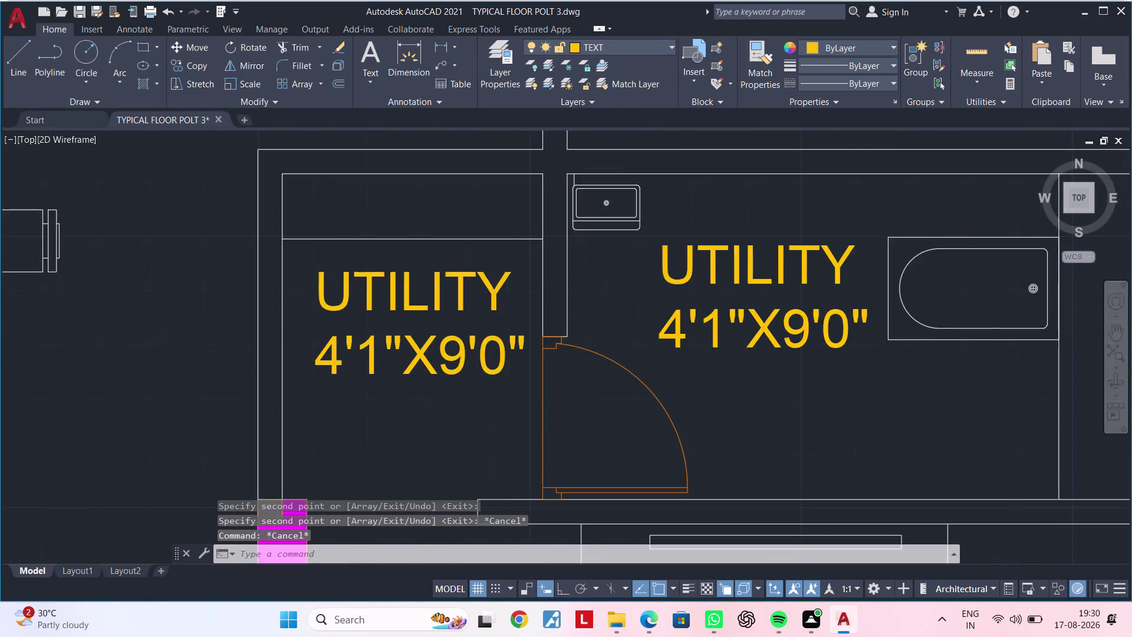
double_click(843, 321)
Rename the copied label from UTILITY to TOILET.
click(855, 290)
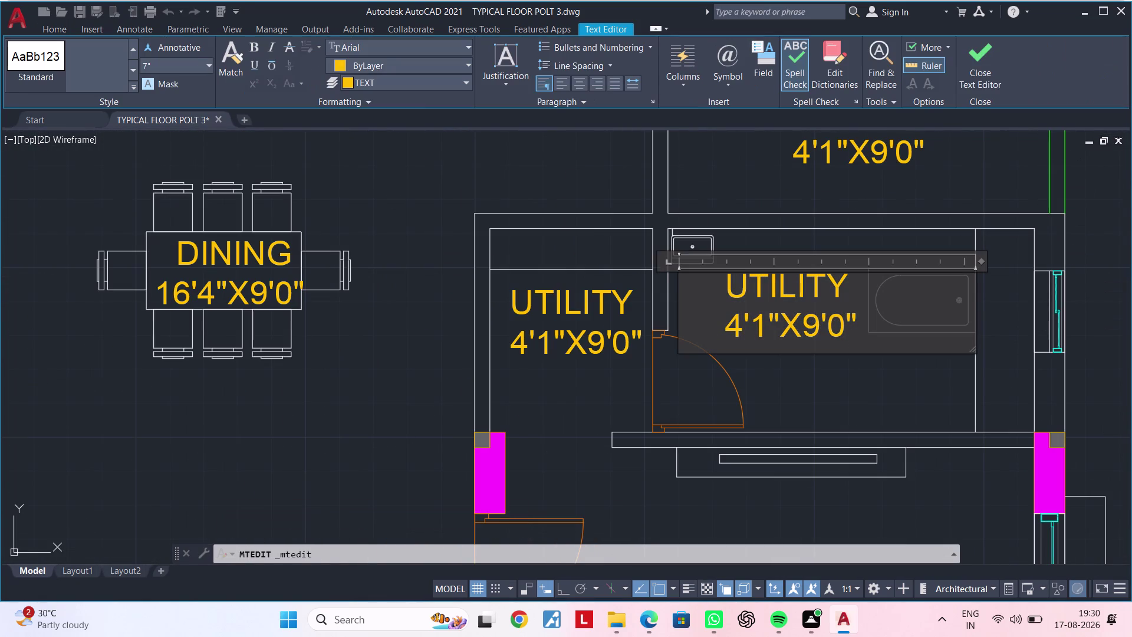
key(BackSpace)
key(BackSpace)
key(BackSpace)
key(BackSpace)
key(BackSpace)
key(BackSpace)
key(BackSpace)
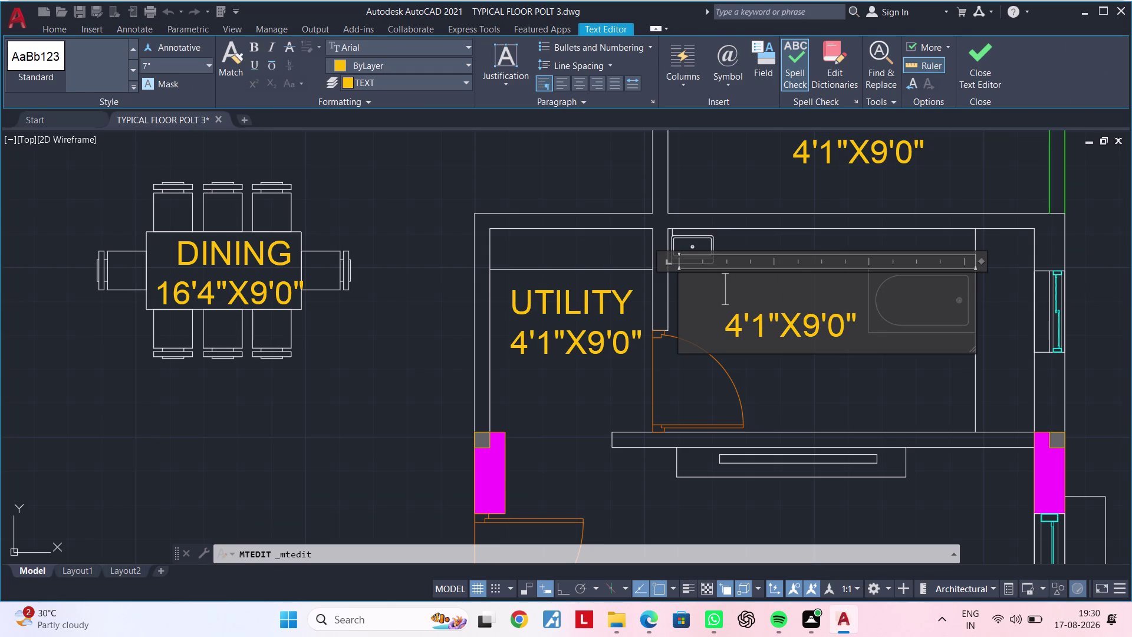
text(TOL)
key(BackSpace)
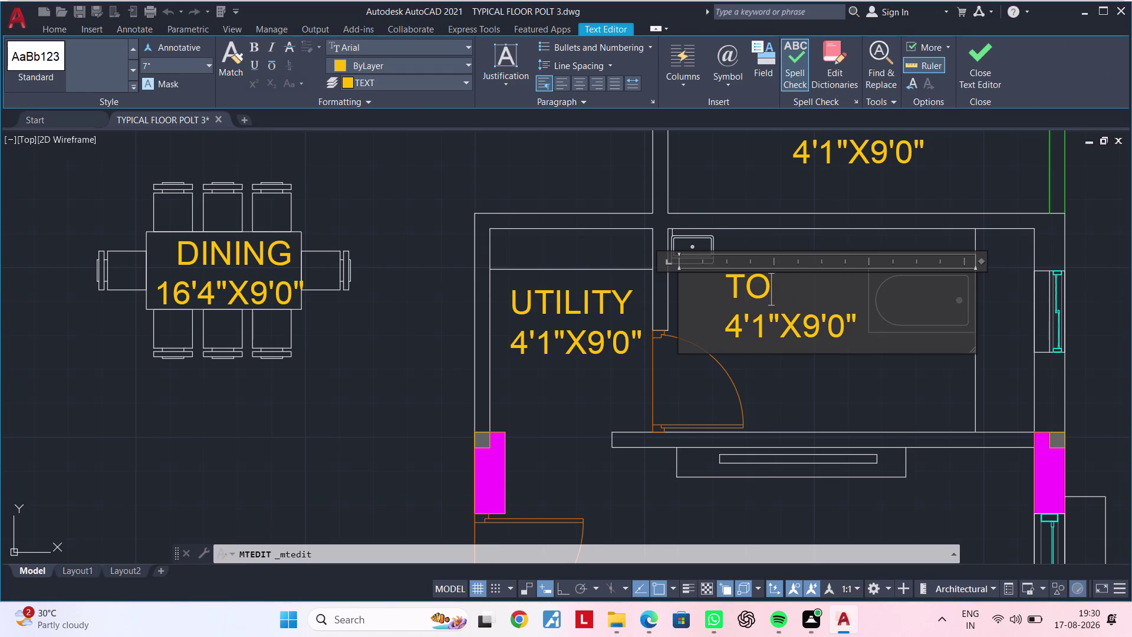
text(ILET)
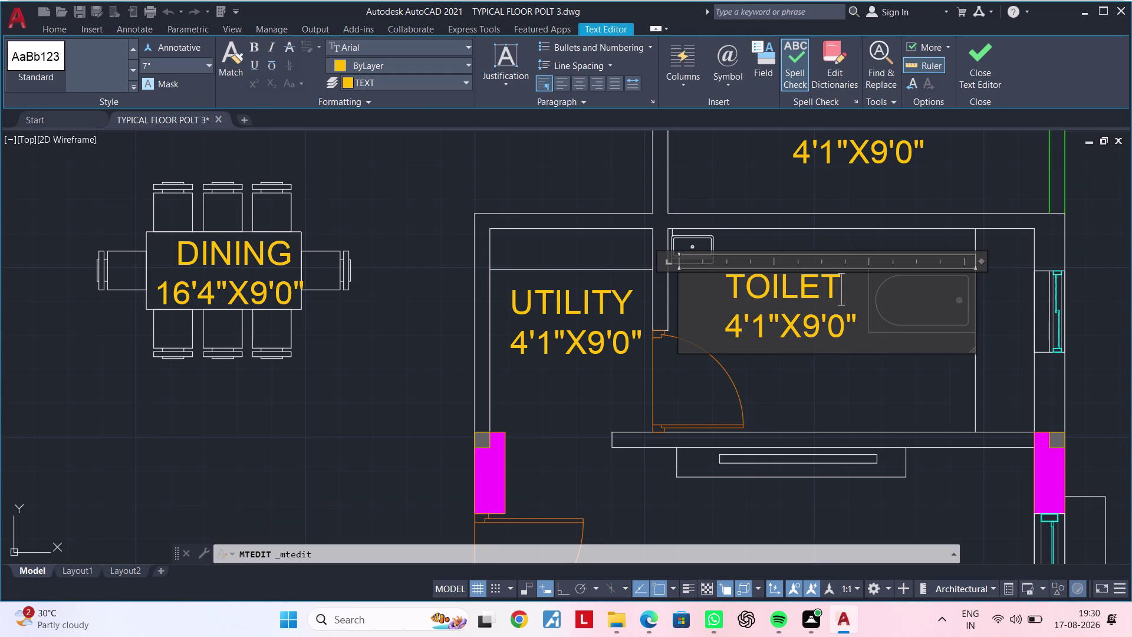
Delete the old 4'1"X9'0" size line.
click(775, 325)
click(862, 323)
key(BackSpace)
key(BackSpace)
key(BackSpace)
key(BackSpace)
key(BackSpace)
key(BackSpace)
key(BackSpace)
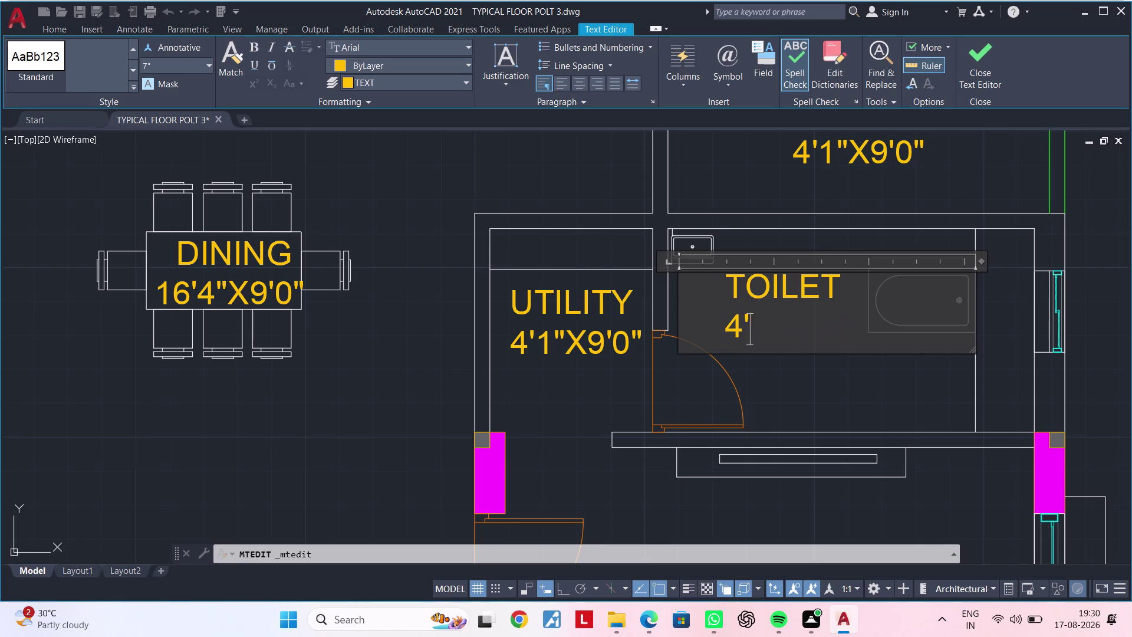
key(BackSpace)
key(BackSpace)
Enter the toilet size 9'0"X5'0" and close the text editor.
text(9')
text(0")
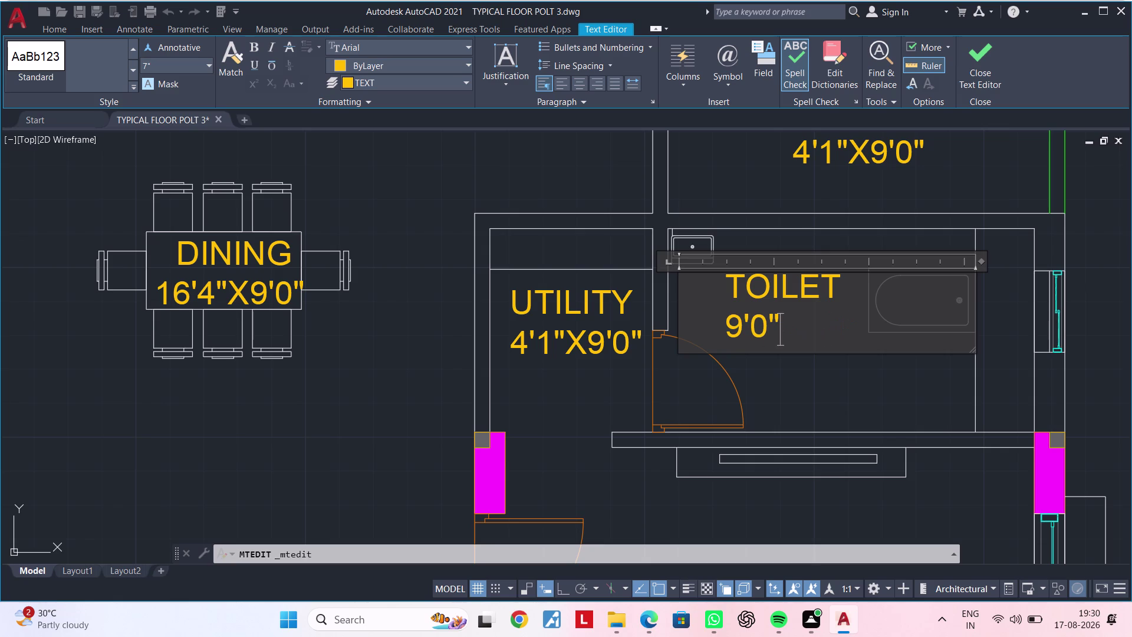
text(X)
text(5)
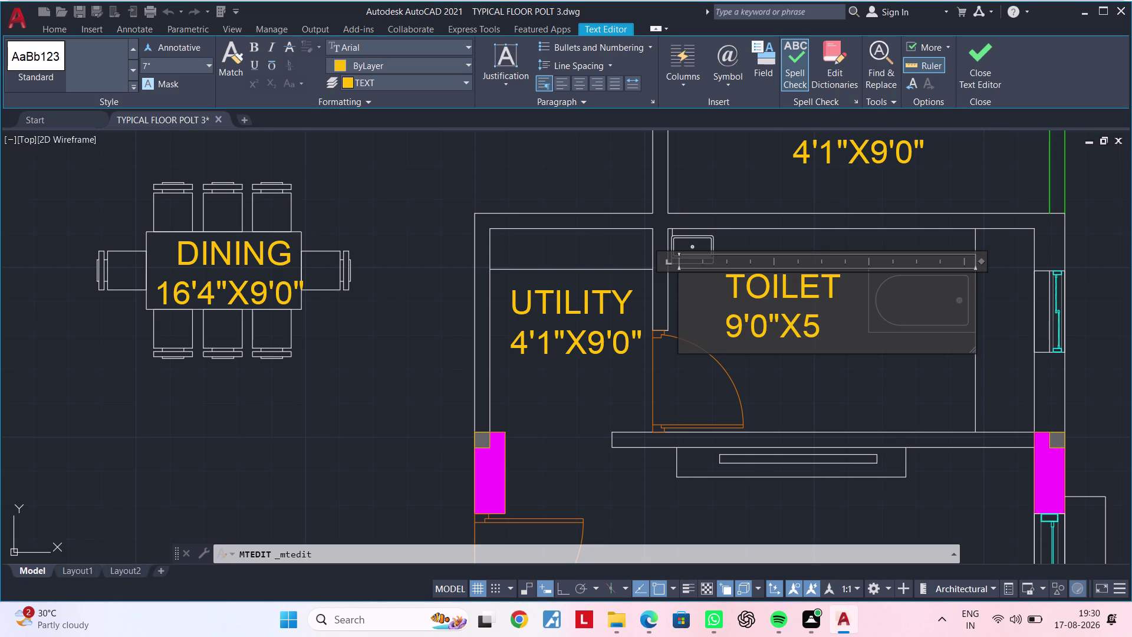
text(')
text(0")
click(826, 362)
scroll(down, 3)
middle_drag(852, 378, 861, 378)
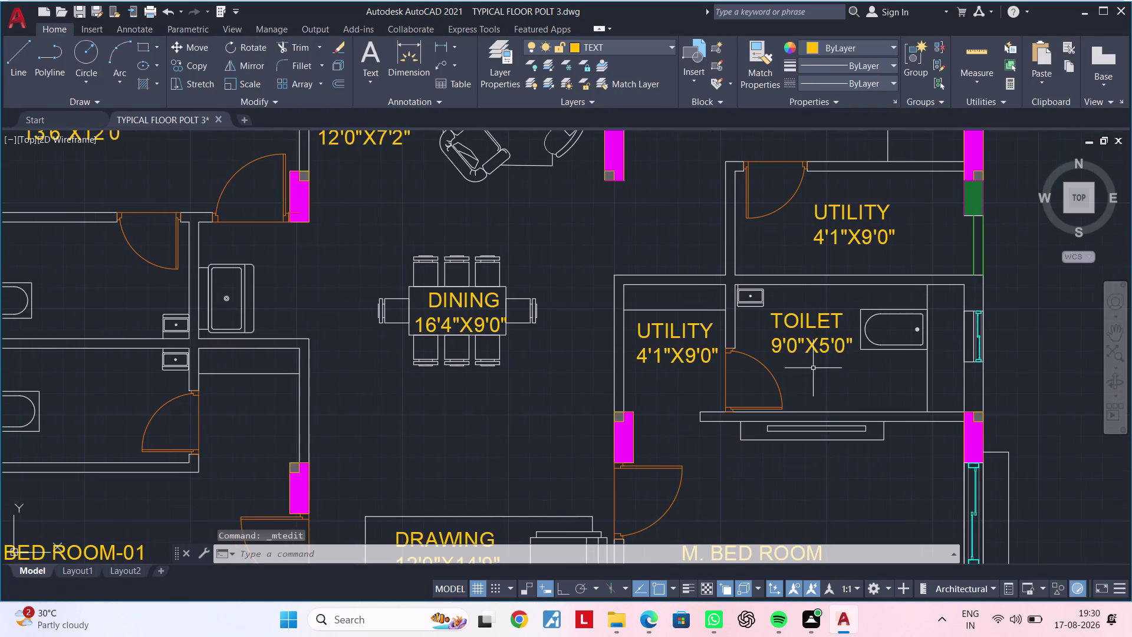
Clear the old room name and size text from the copied label beside the right toilet.
scroll(up, 3)
double_click(702, 361)
click(722, 353)
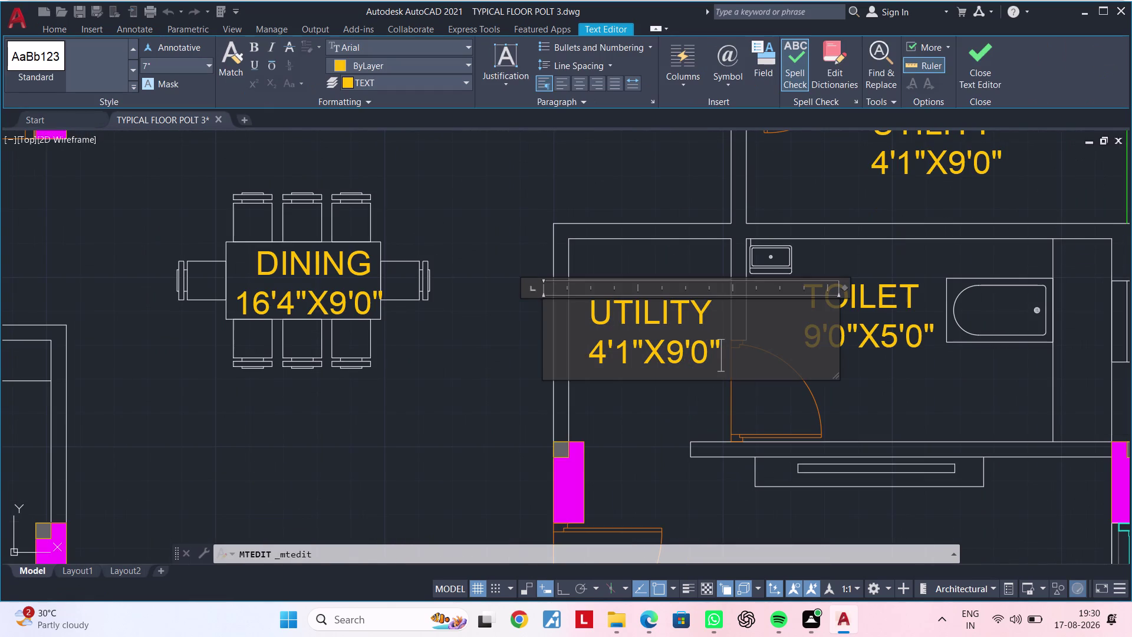
key(BackSpace)
key(BackSpace)
key(BackSpace)
key(BackSpace)
key(BackSpace)
key(BackSpace)
key(BackSpace)
key(BackSpace)
key(BackSpace)
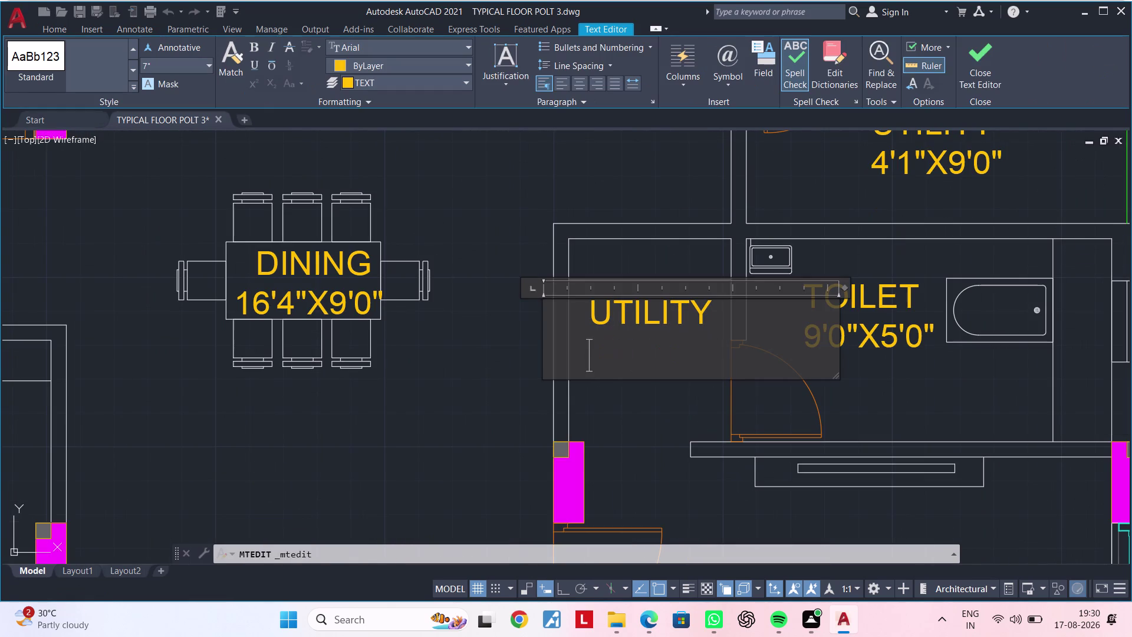
key(BackSpace)
key(BackSpace)
key(BackSpace)
key(BackSpace)
key(BackSpace)
key(BackSpace)
key(BackSpace)
key(BackSpace)
key(BackSpace)
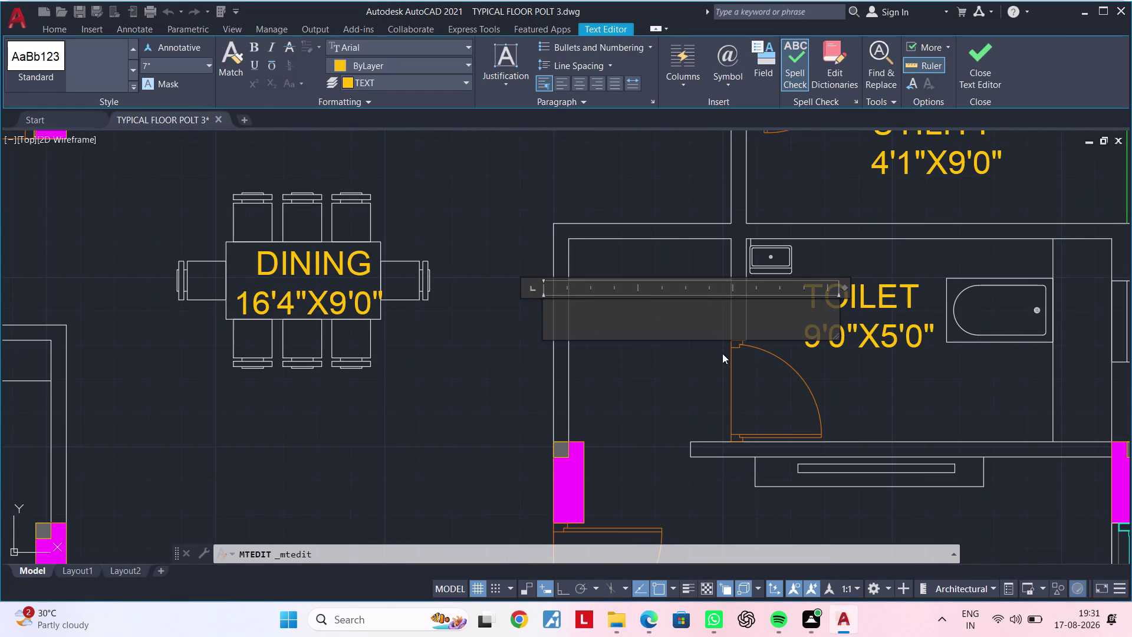
Enter DRESS with 4'0"X5'0" on an indented second line.
text(DRESS)
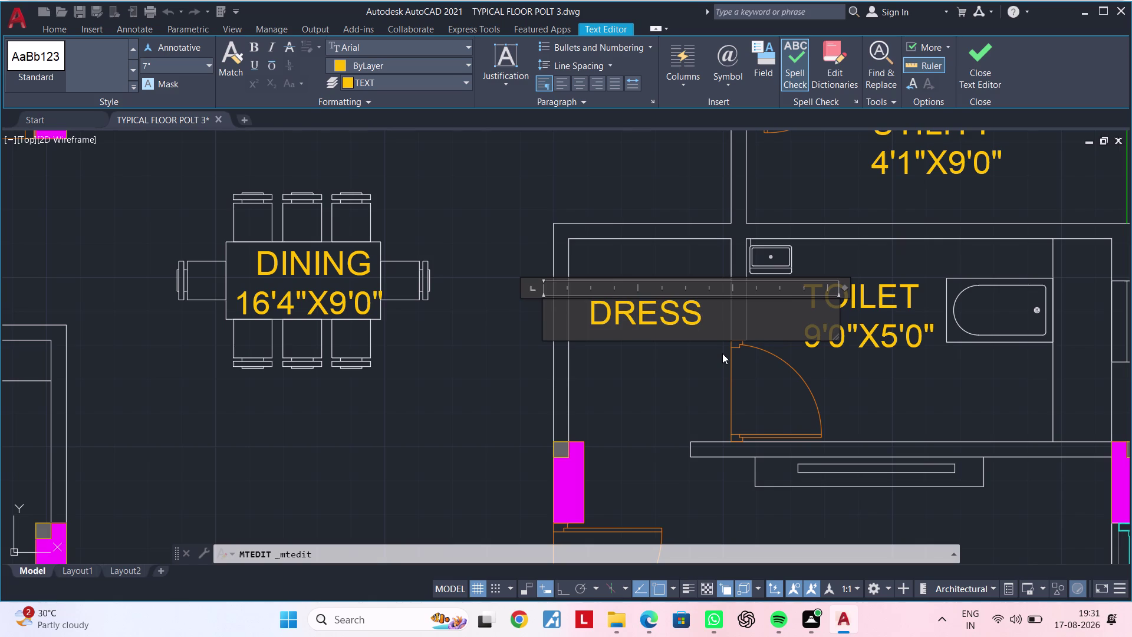
key(Return)
key(space)
key(space)
key(space)
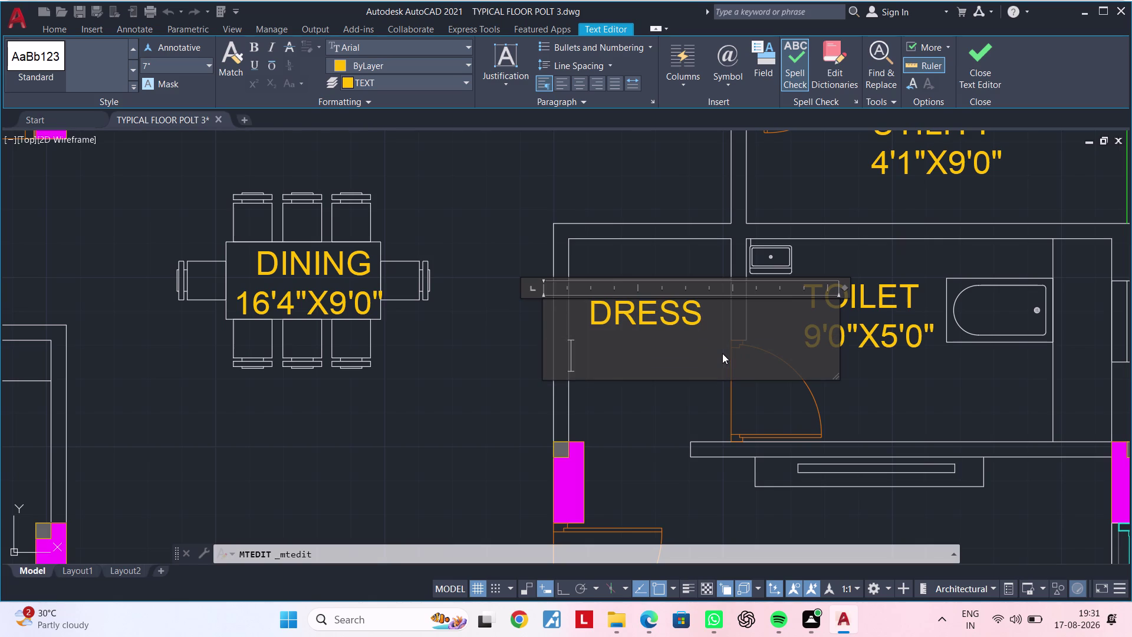
text(4')
text(0"X)
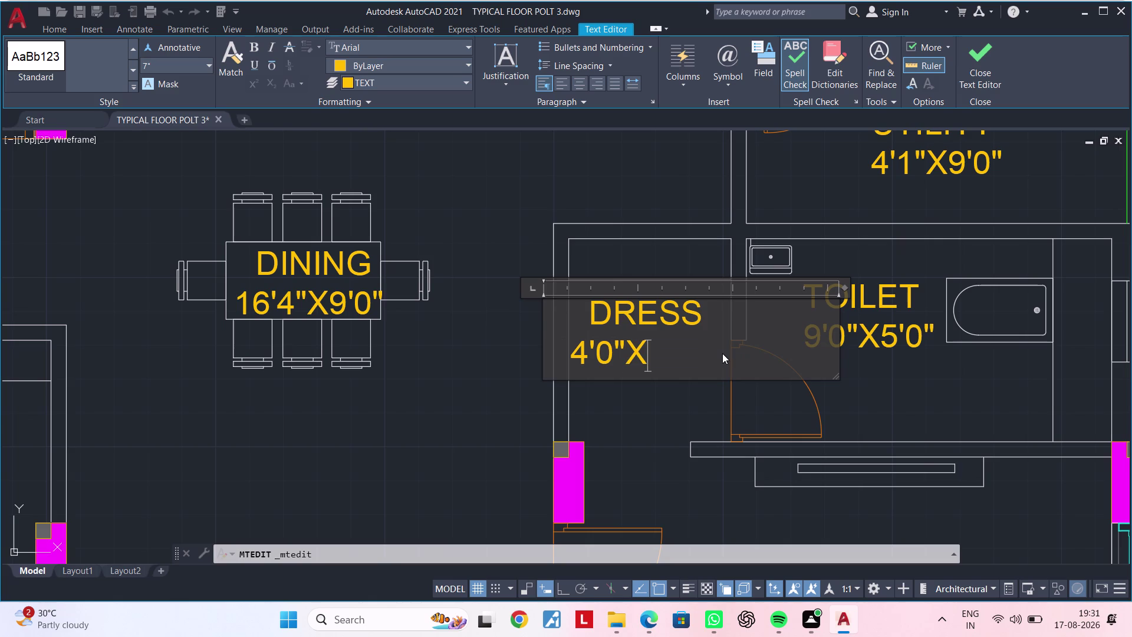
key(5)
key(apostrophe)
text(0")
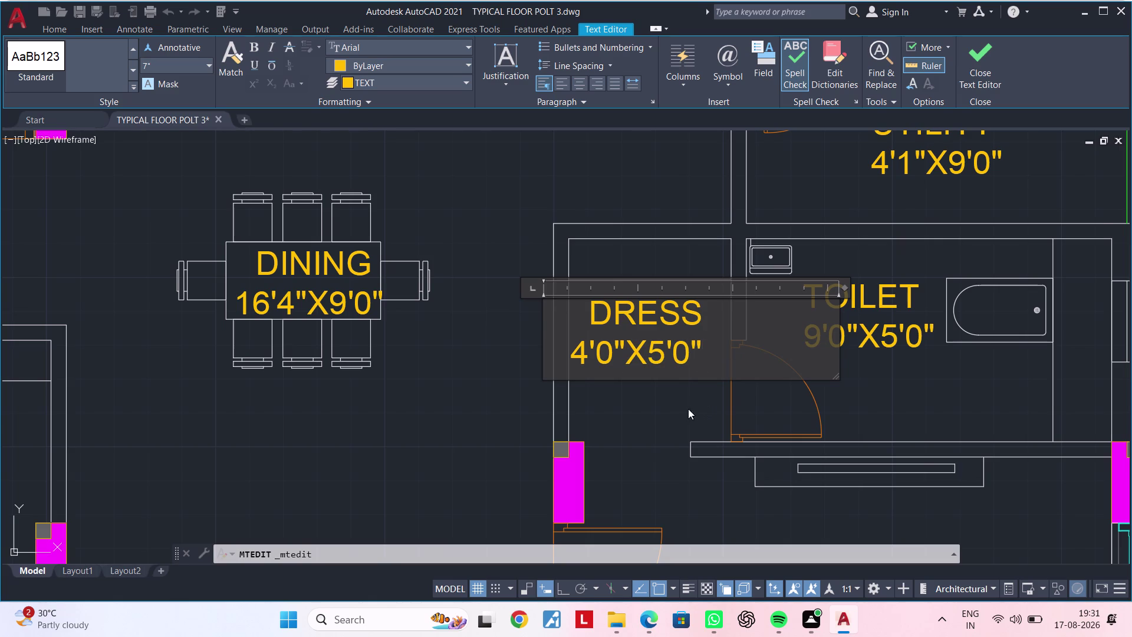
click(681, 404)
Reopen the DRESS label and add spaces to adjust the 4'0"X5'0" size line.
scroll(down, 3)
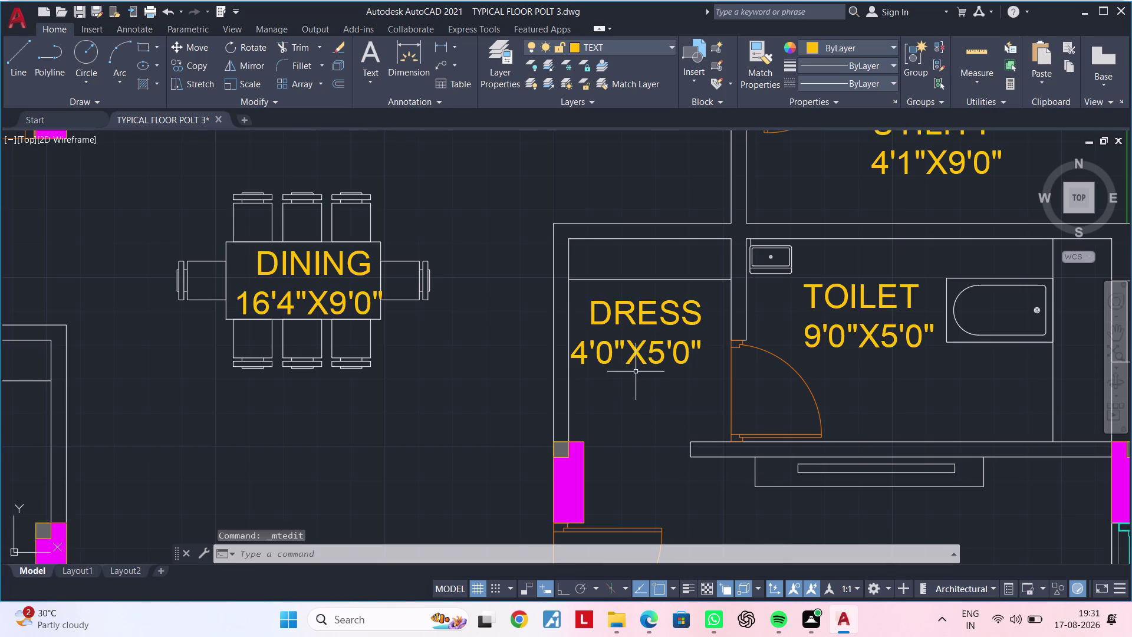
click(635, 357)
double_click(615, 355)
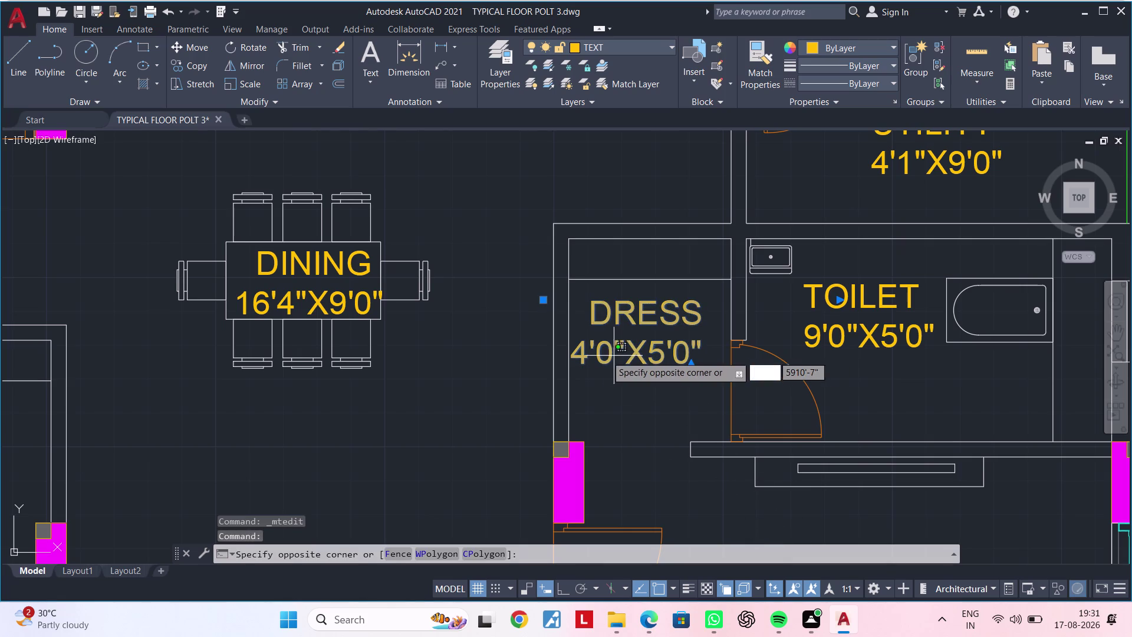
double_click(605, 356)
click(605, 354)
double_click(607, 351)
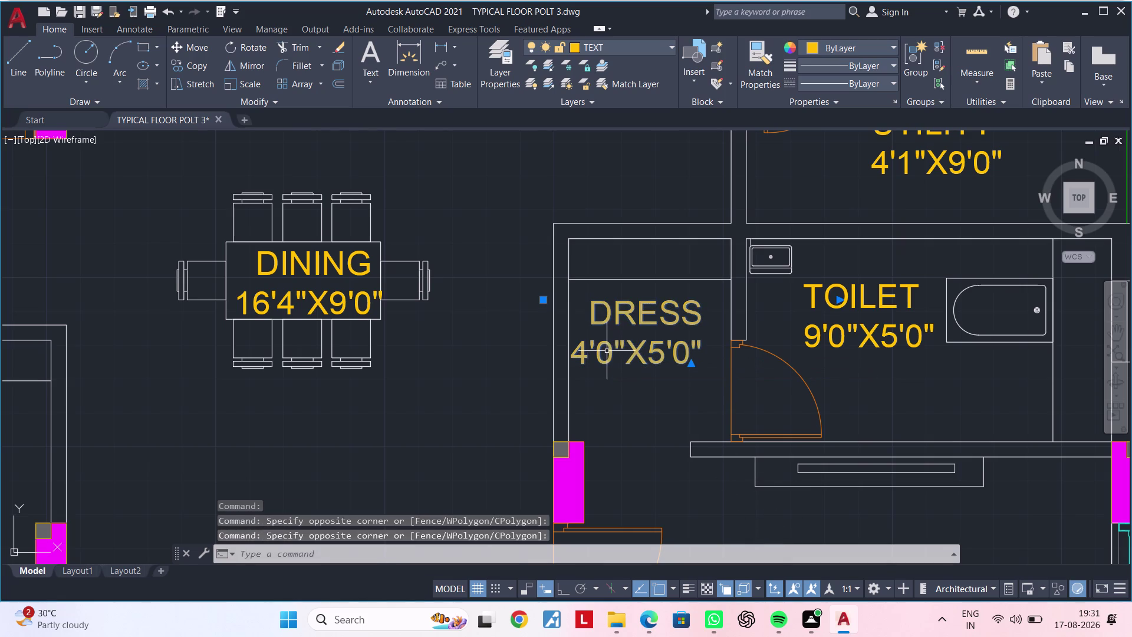
key(Escape)
triple_click(607, 350)
triple_click(610, 349)
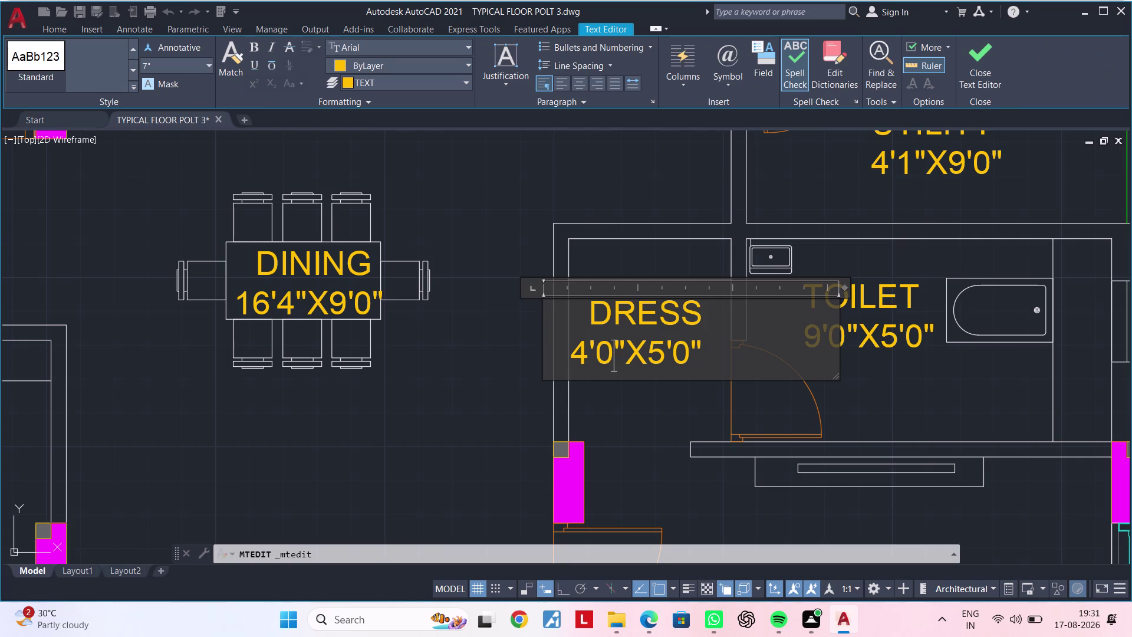
key(Left)
key(Left)
key(Left)
key(space)
key(space)
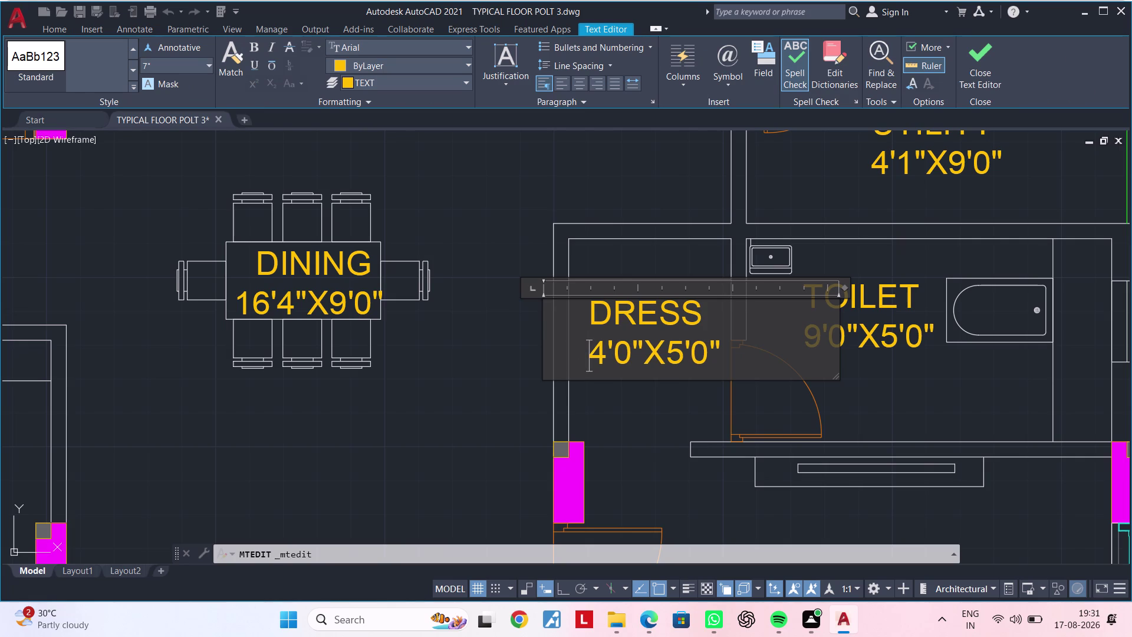
click(642, 401)
scroll(down, 3)
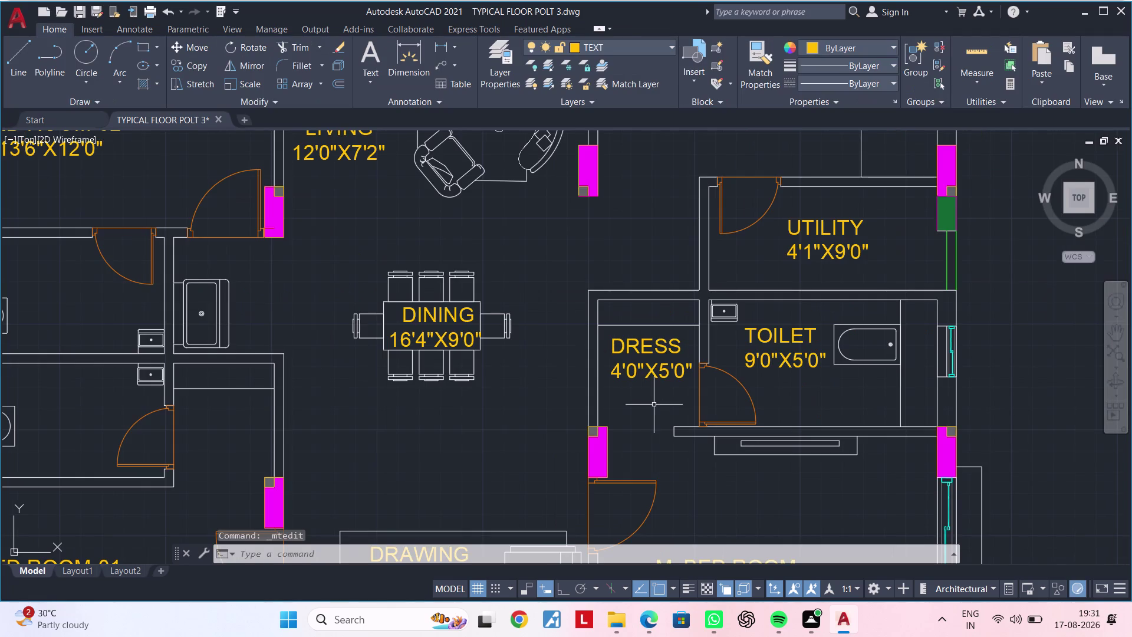
Copy the right DRESS label into the left dress room.
middle_drag(652, 404, 639, 318)
scroll(down, 3)
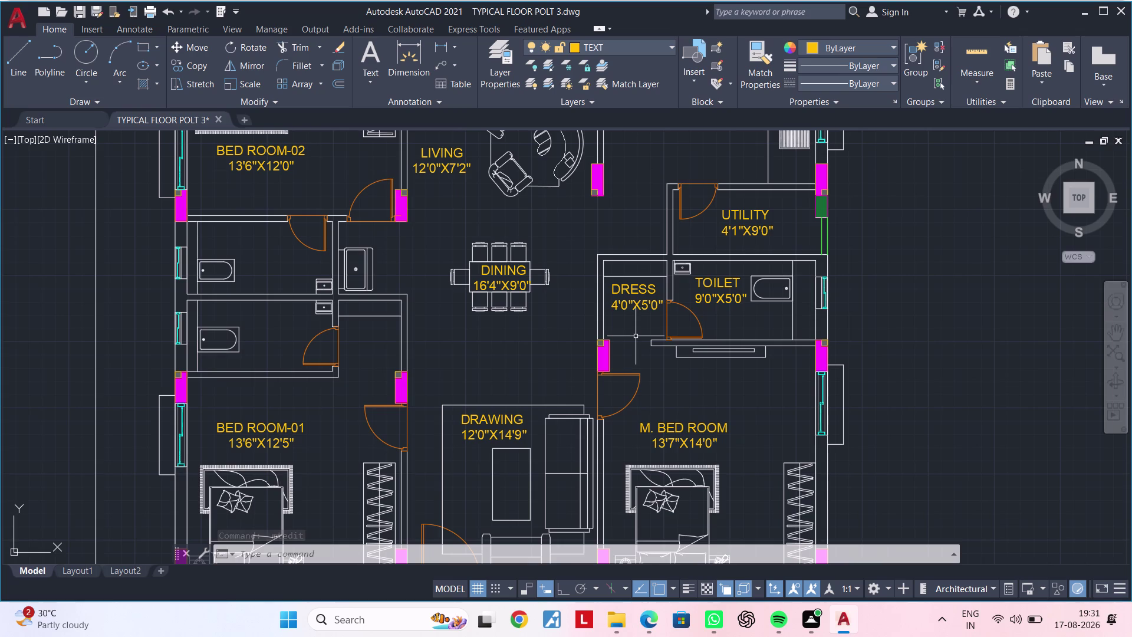
key(Escape)
key(Escape)
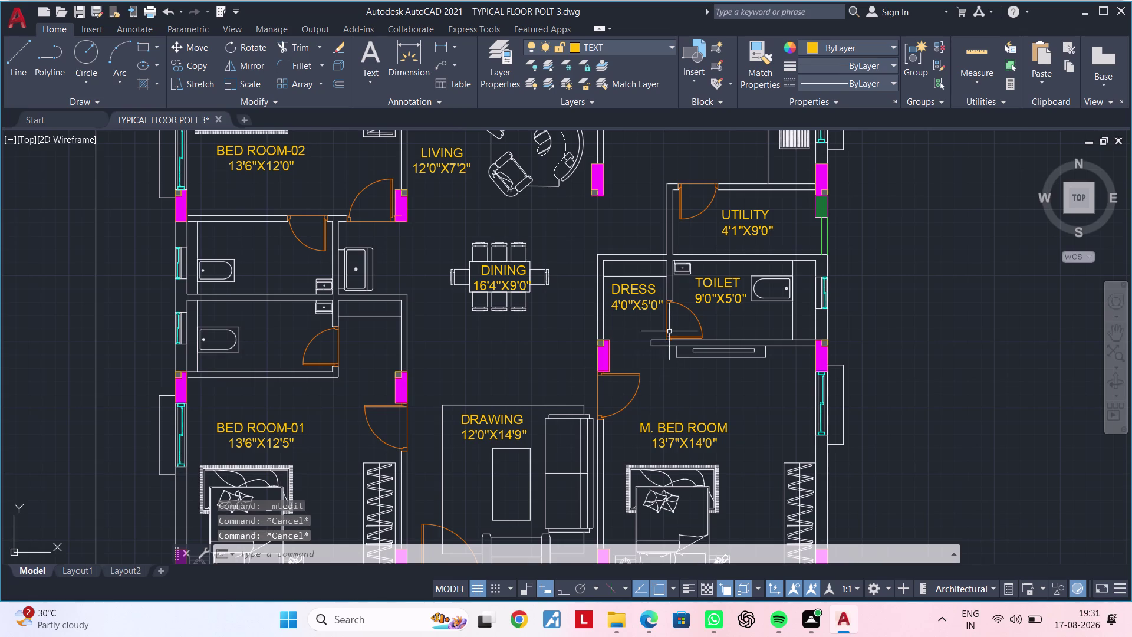
click(634, 298)
key(Escape)
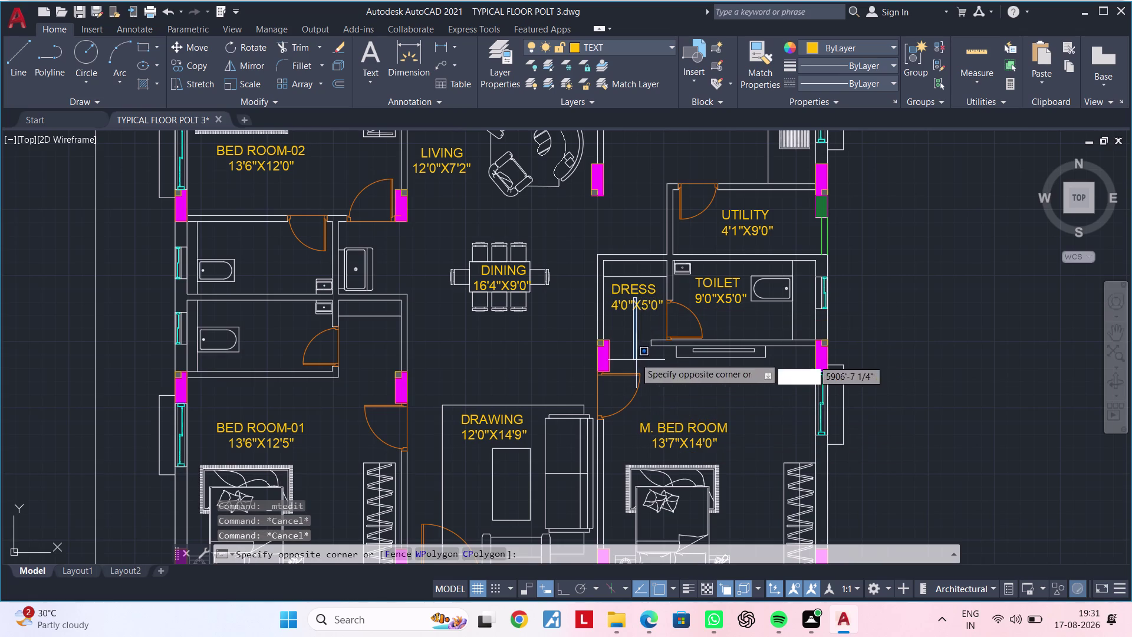
click(635, 309)
key(c)
key(o)
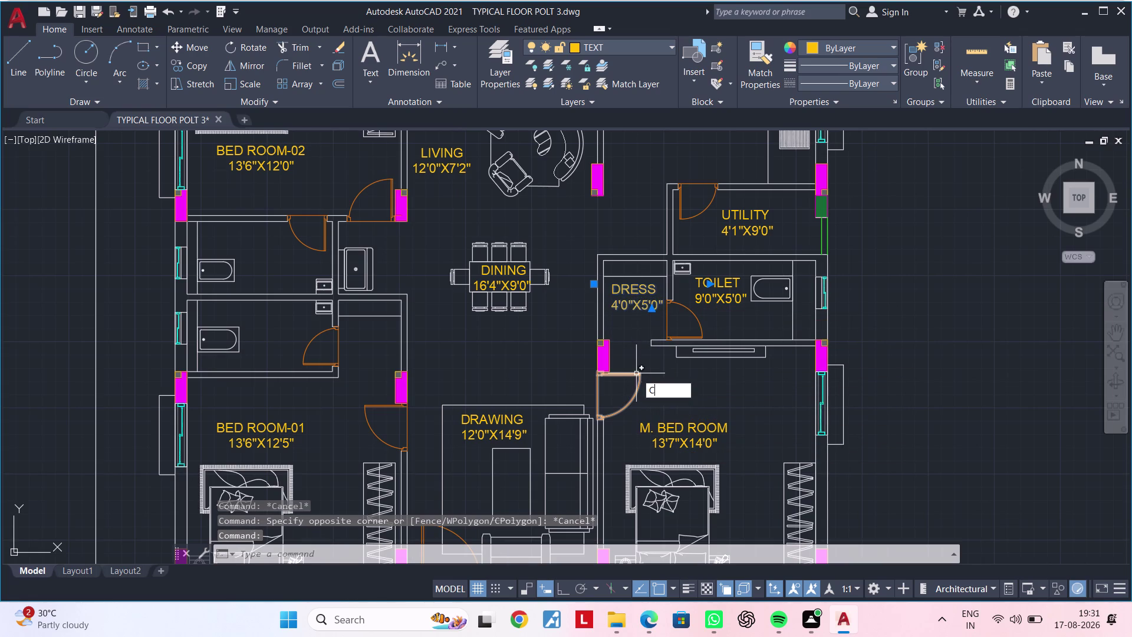
key(space)
click(636, 304)
scroll(up, 3)
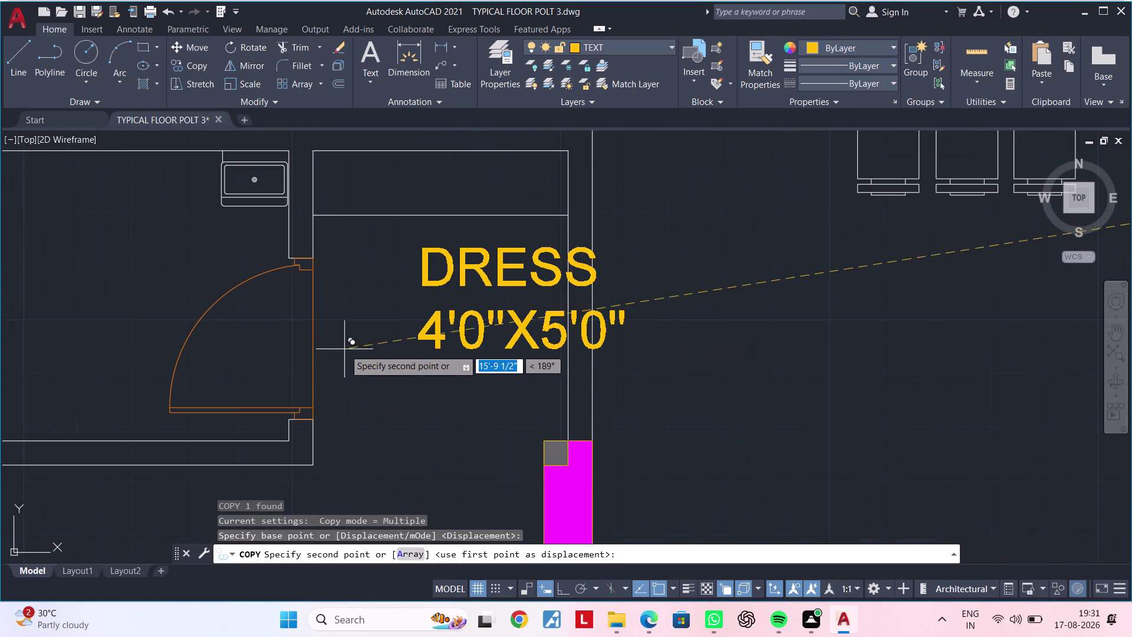
click(260, 334)
scroll(down, 3)
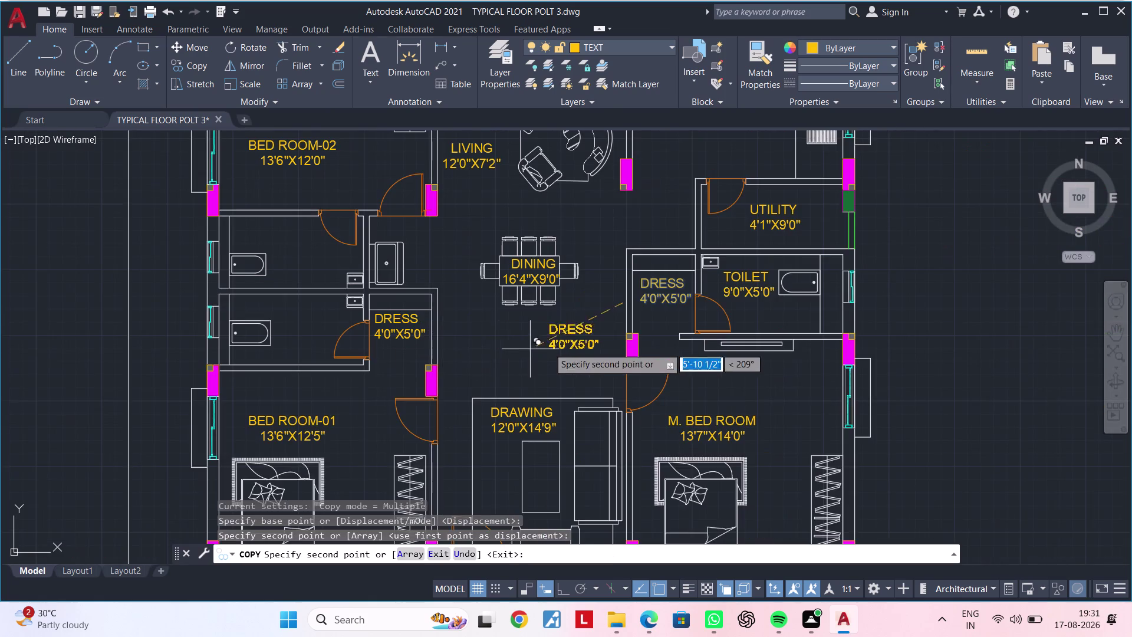
middle_drag(543, 347, 462, 360)
key(Escape)
key(Escape)
Copy the right TOILET label into the upper-left toilet.
click(659, 300)
key(c)
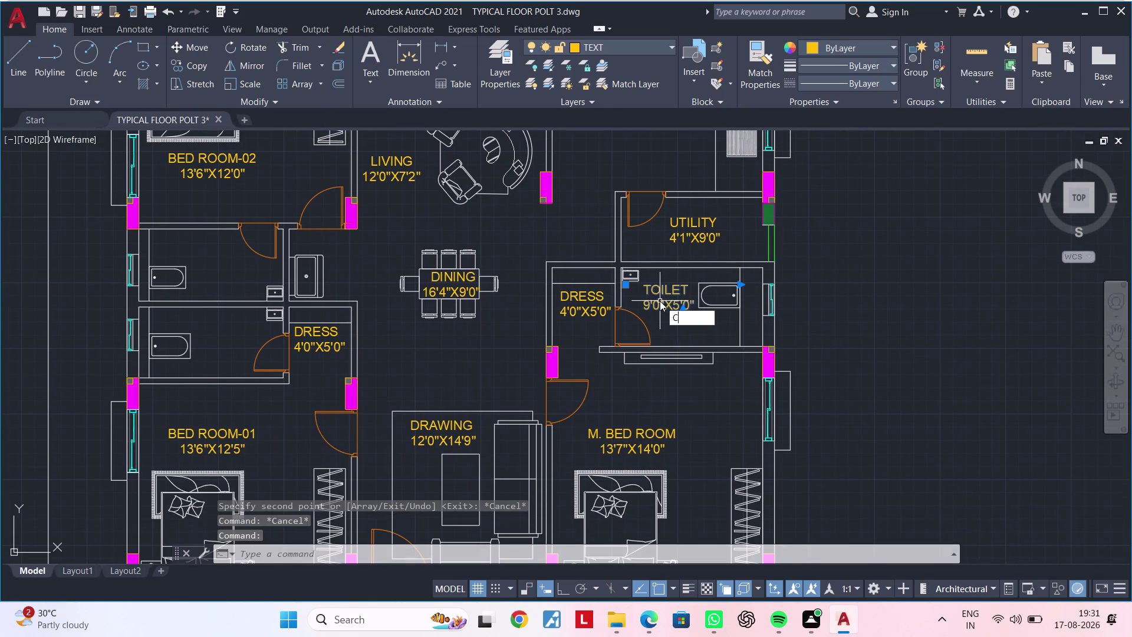
text(O)
key(space)
click(667, 301)
scroll(down, 3)
middle_drag(417, 413, 605, 367)
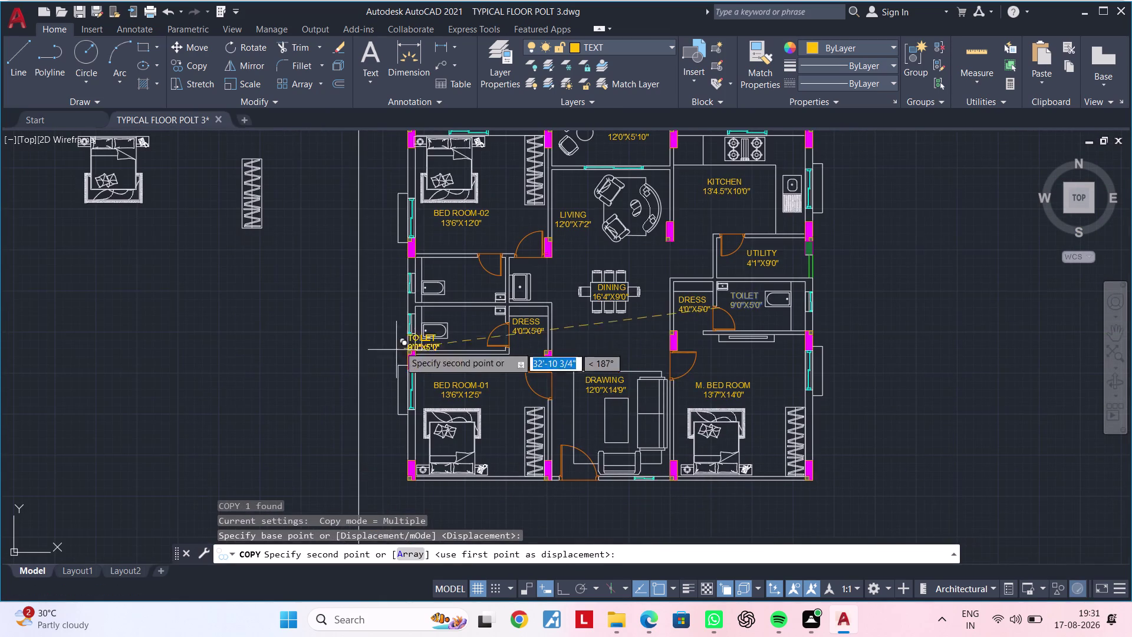
scroll(up, 3)
scroll(up, 3)
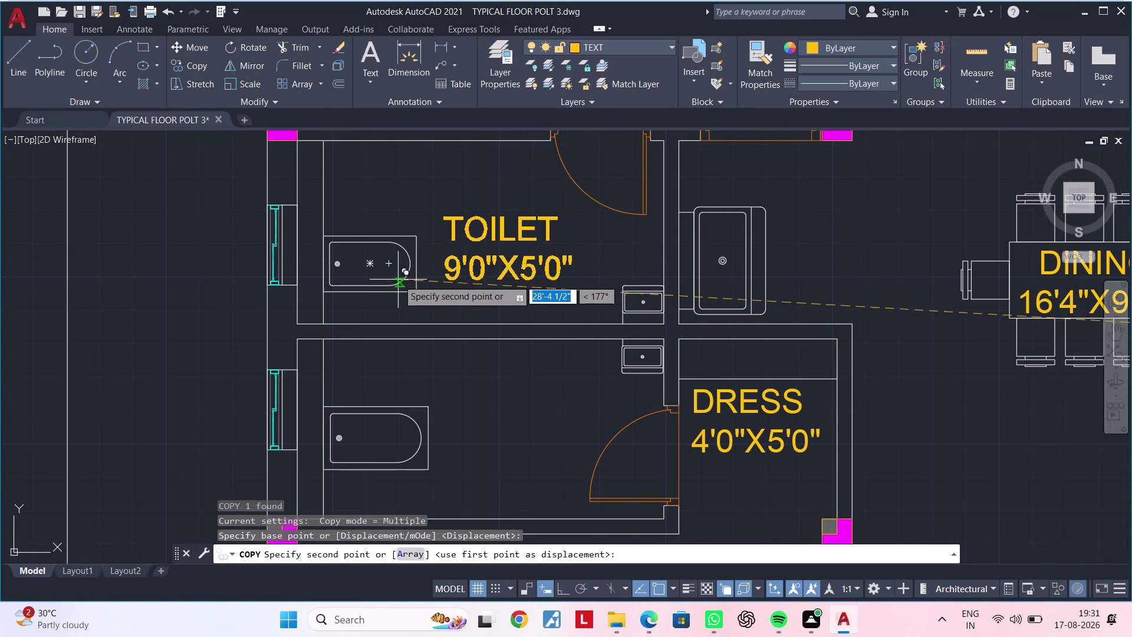
click(399, 278)
scroll(down, 3)
middle_drag(466, 313, 589, 284)
key(Escape)
key(Escape)
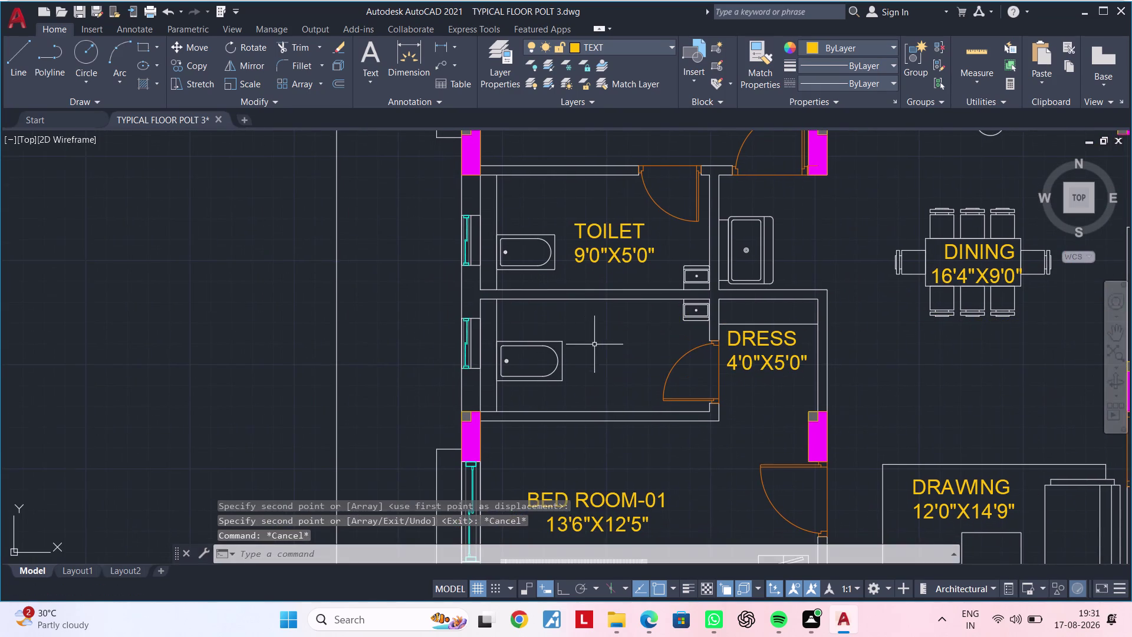
key(Escape)
middle_drag(600, 337, 567, 390)
key(Escape)
key(Escape)
middle_drag(752, 411, 732, 366)
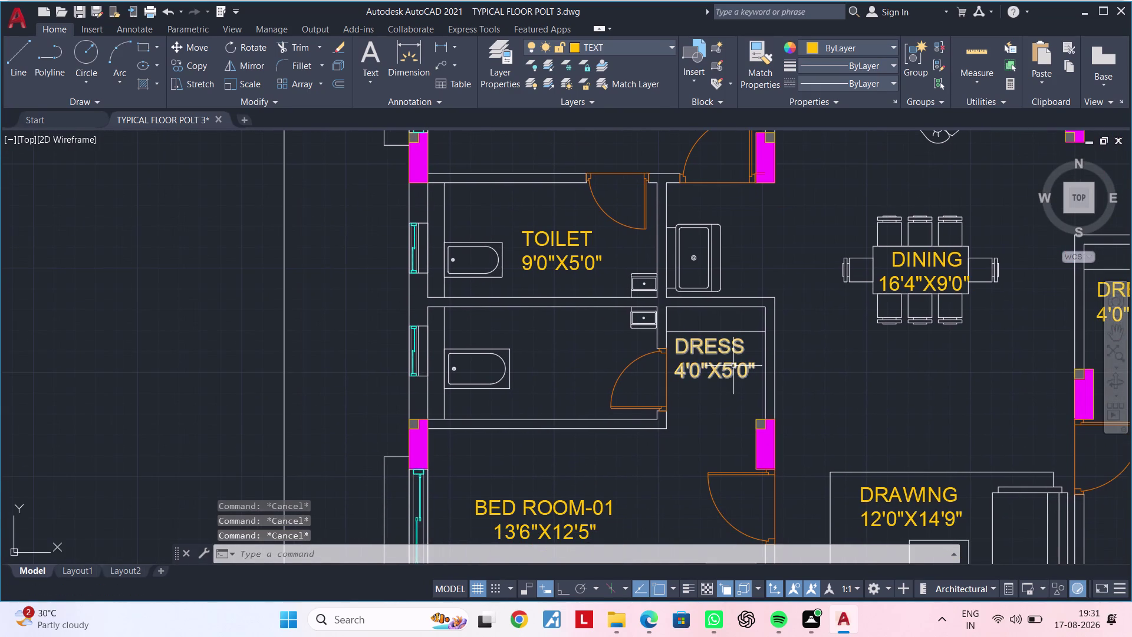
Replace the left DRESS label's 5'0" depth with 4'6", so it reads 4'0"X4'6".
double_click(741, 368)
click(754, 368)
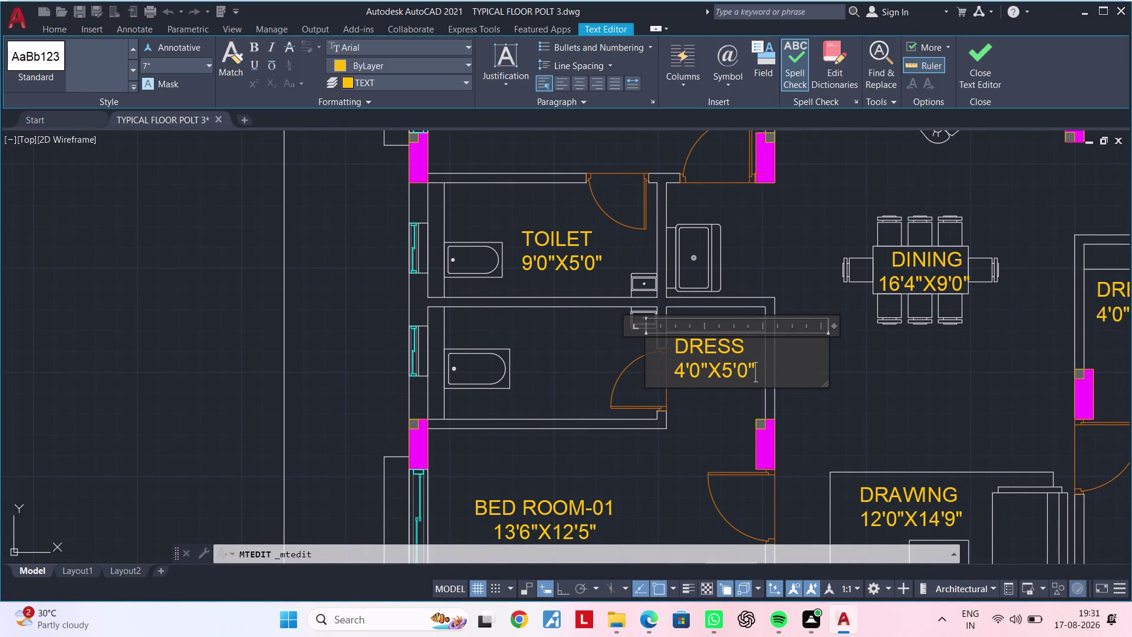
key(BackSpace)
key(BackSpace)
key(BackSpace)
key(BackSpace)
text(4)
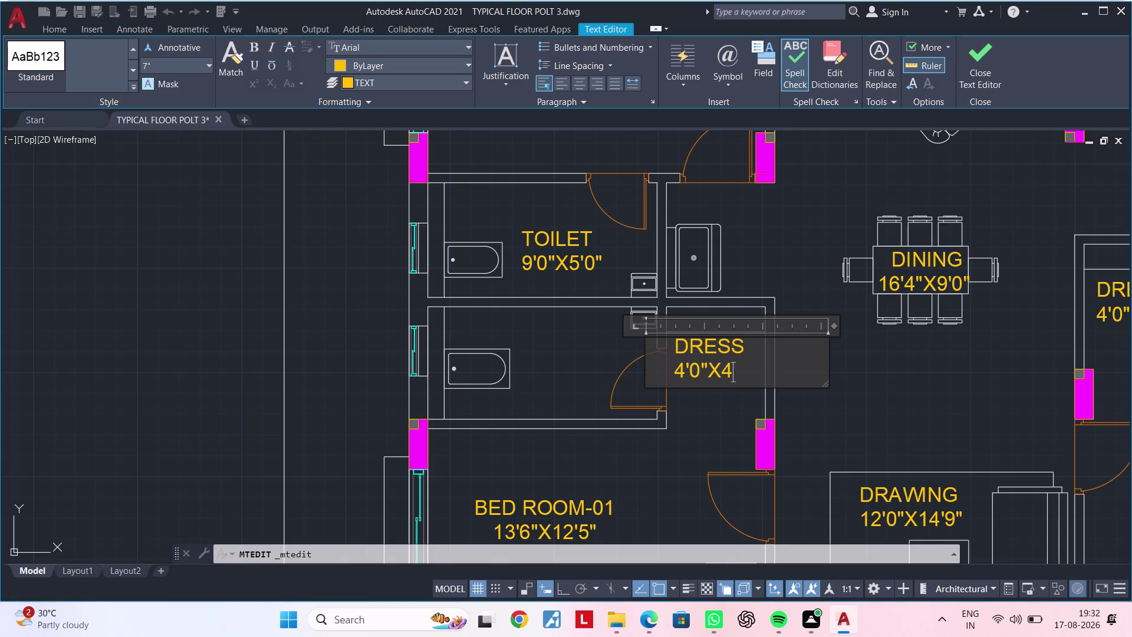
text(')
text(6)
text(")
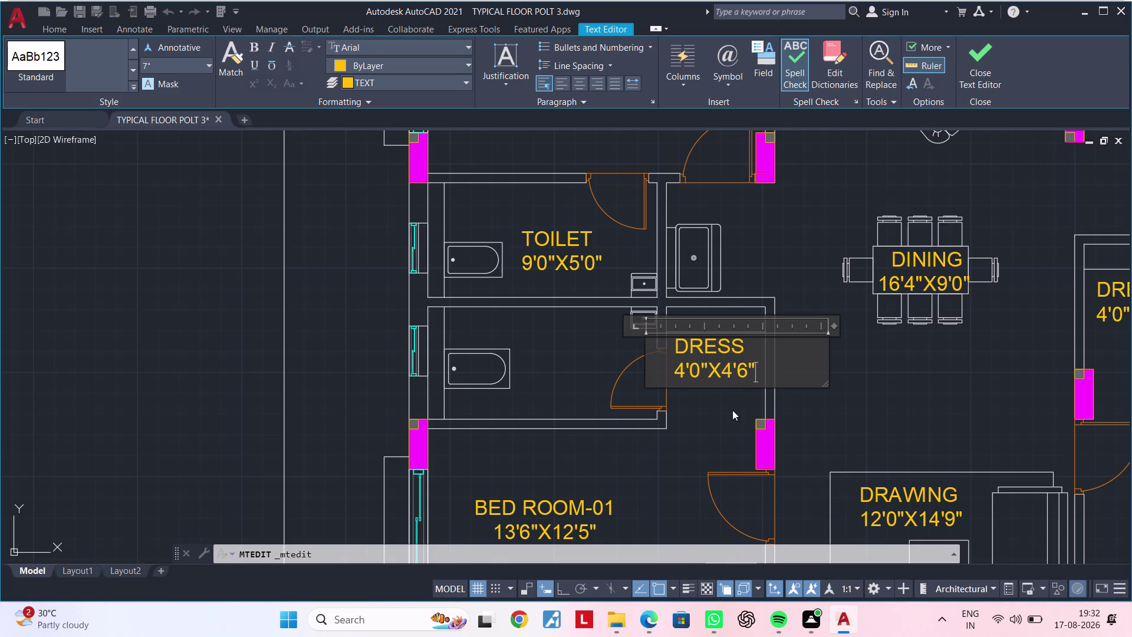
click(728, 410)
scroll(down, 3)
middle_drag(703, 422, 733, 470)
scroll(up, 3)
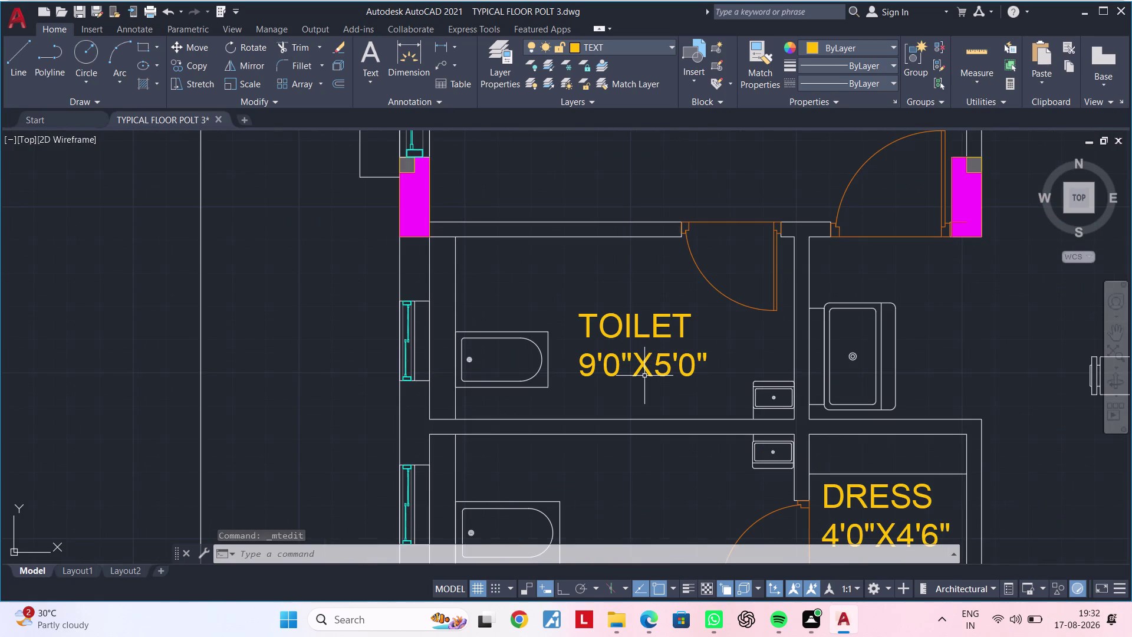
Rewrite the upper-left TOILET label's size from 9'0"X5'0" to 9'2"X4'7".
double_click(693, 365)
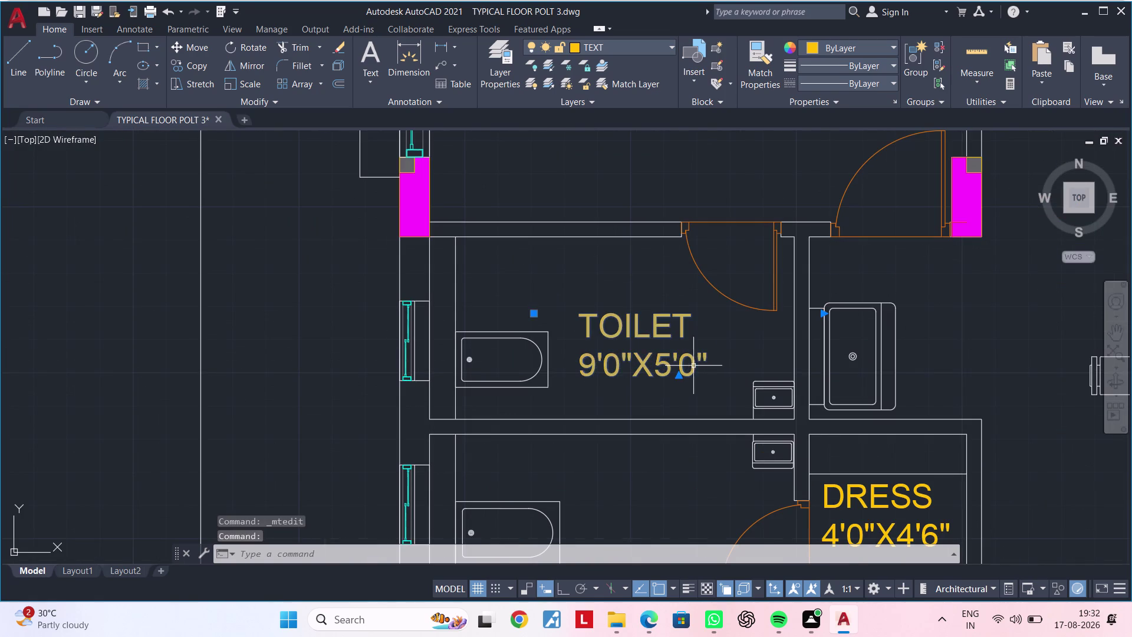
click(717, 356)
key(BackSpace)
key(BackSpace)
key(BackSpace)
key(BackSpace)
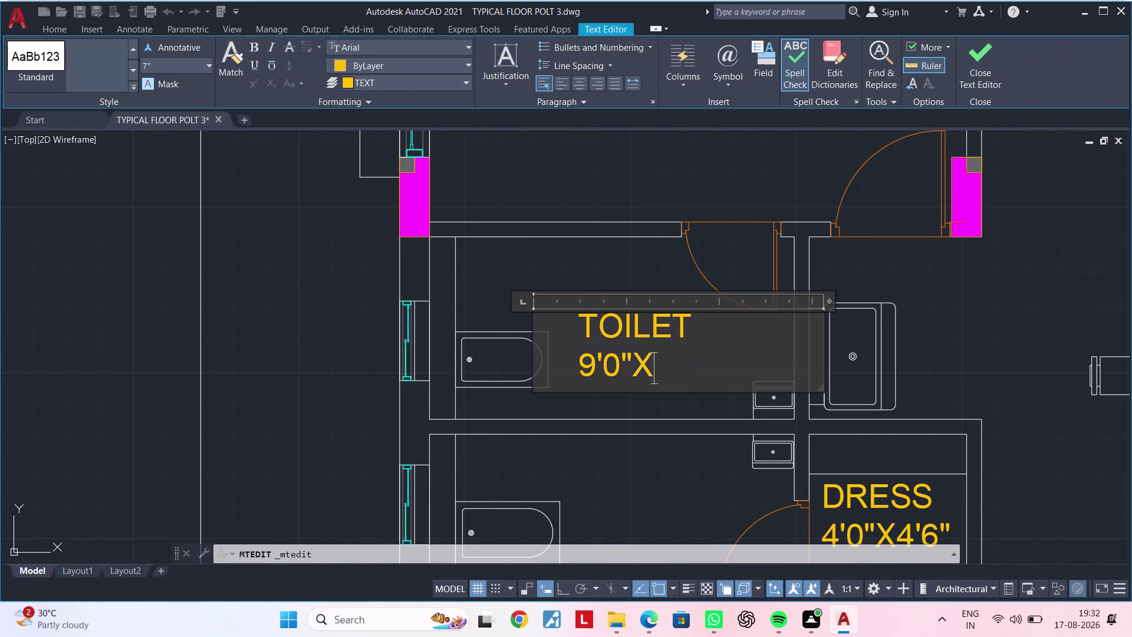
key(BackSpace)
key(BackSpace)
key(BackSpace)
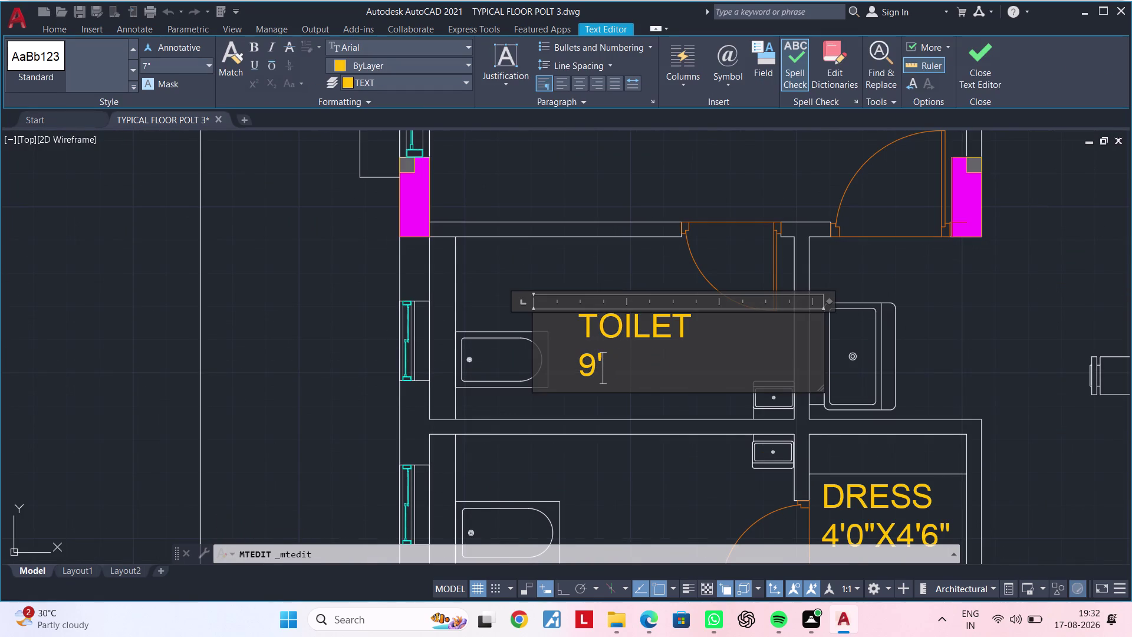
text(2"X)
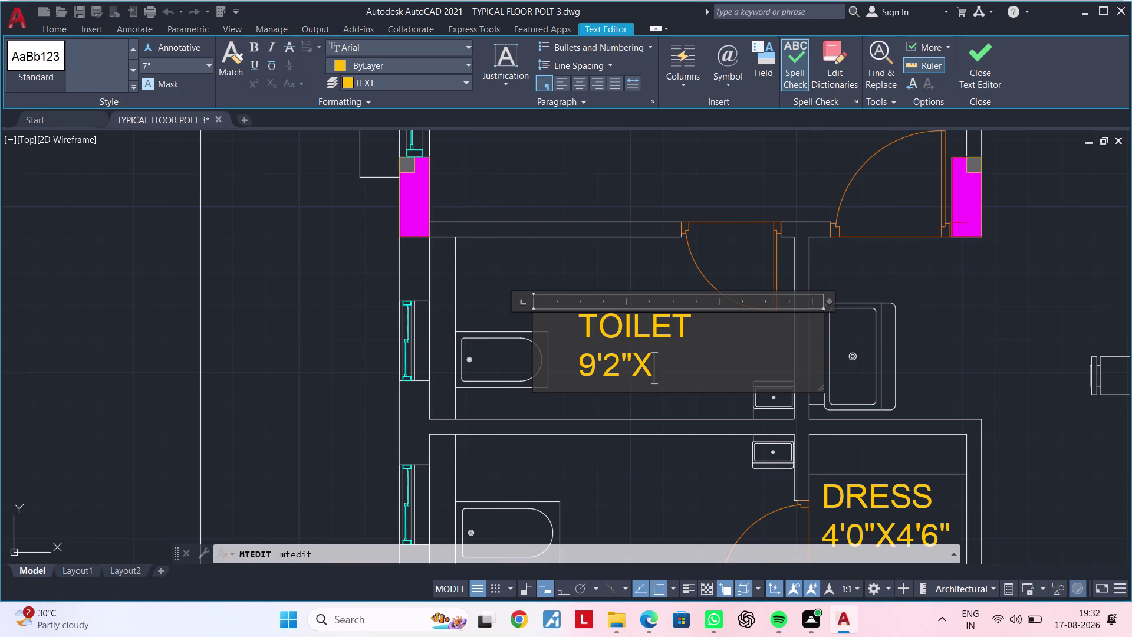
text(4)
text(')
text(7")
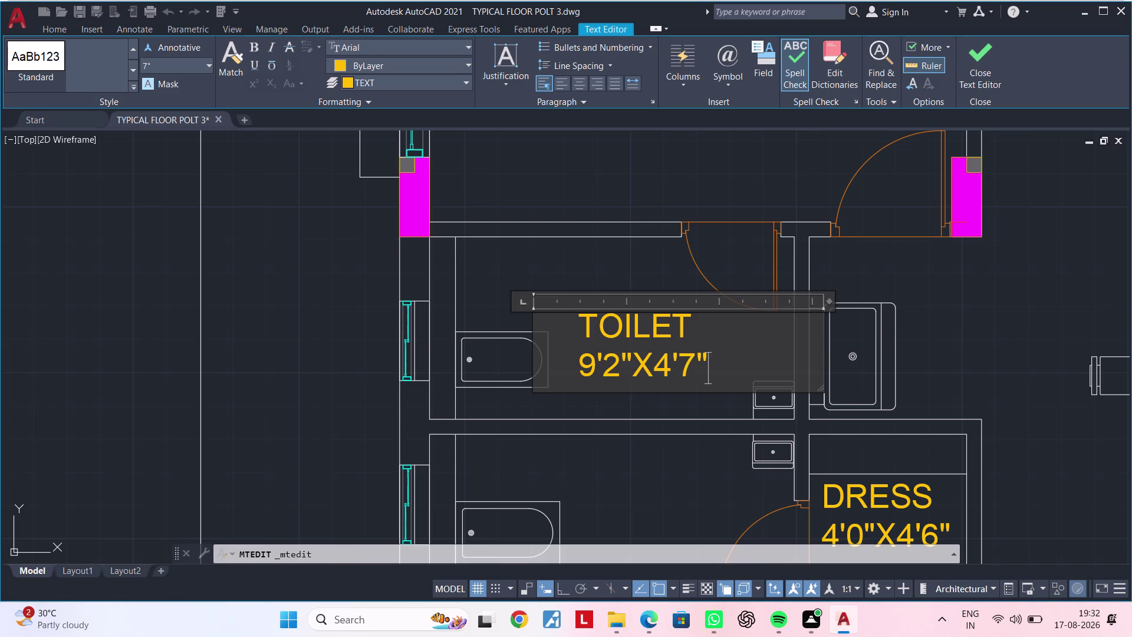
click(710, 465)
middle_drag(691, 470, 657, 374)
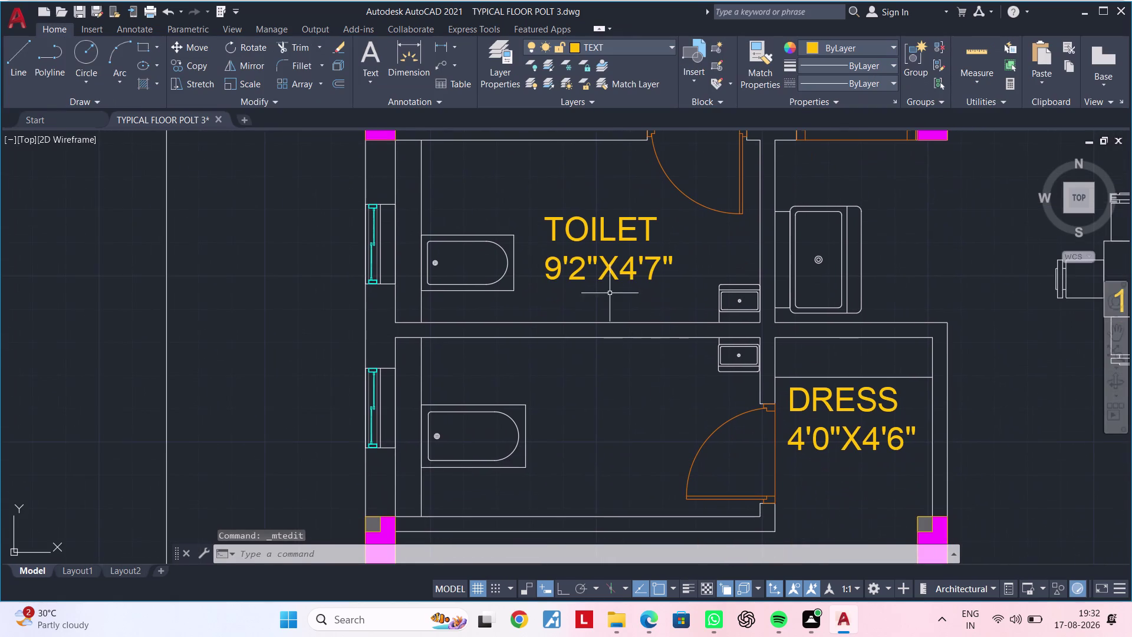
Copy the upper-left TOILET label into the lower-left toilet.
click(612, 267)
key(c)
text(O)
key(space)
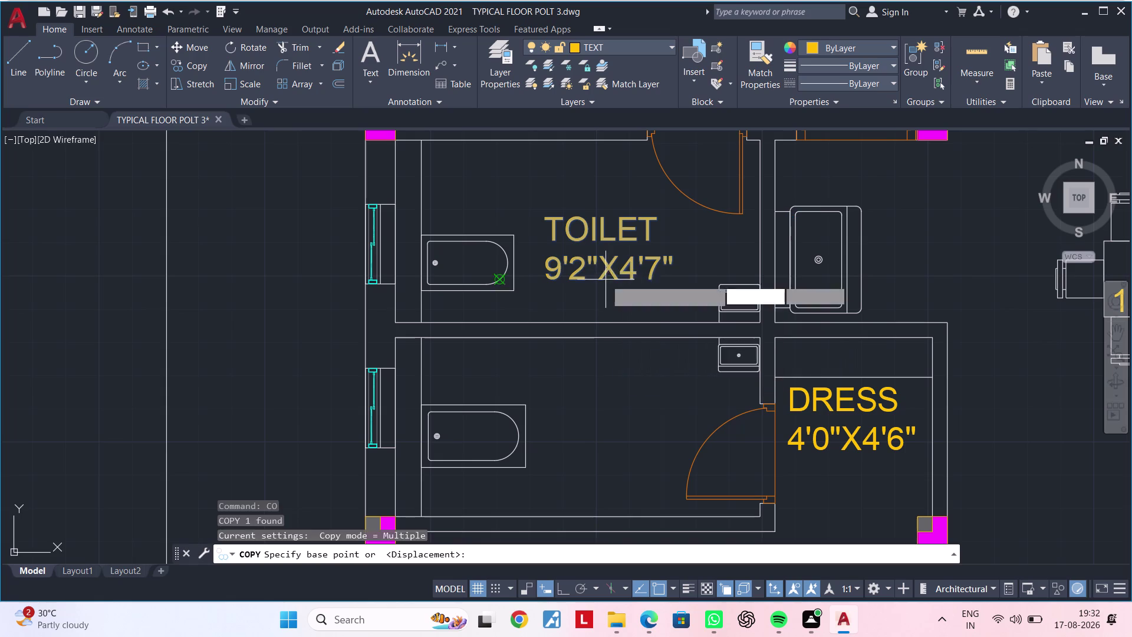
click(600, 256)
middle_drag(555, 420, 512, 424)
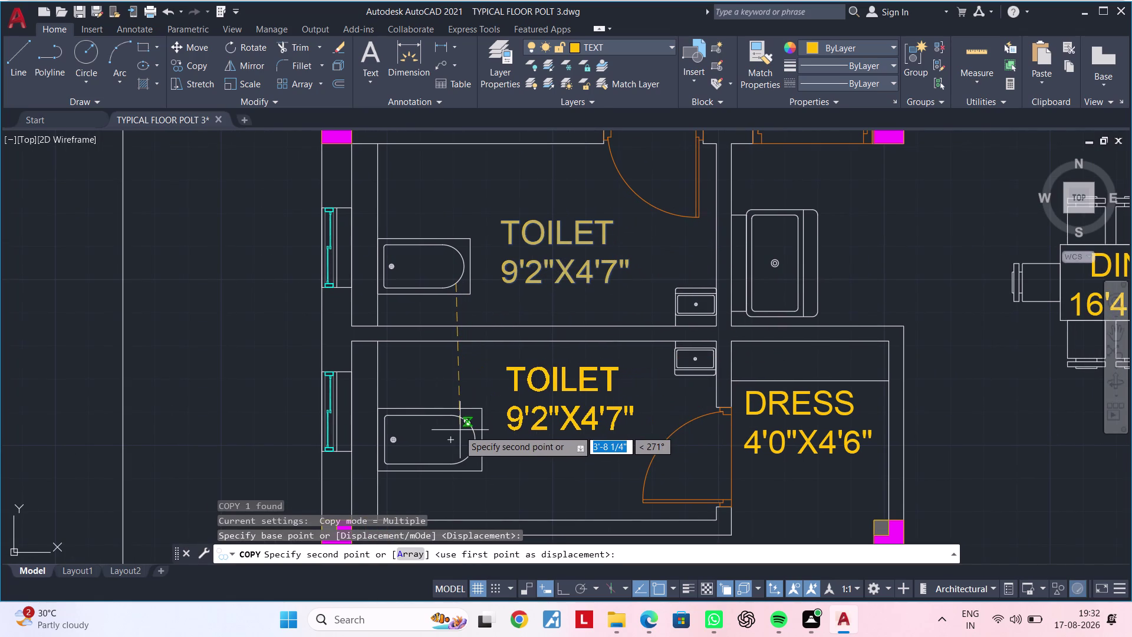
click(458, 430)
middle_drag(551, 429, 567, 382)
scroll(up, 3)
key(Escape)
key(Escape)
key(Escape)
Change the copied label's size to 9'2"X4'6" and view the whole floor plan.
double_click(668, 359)
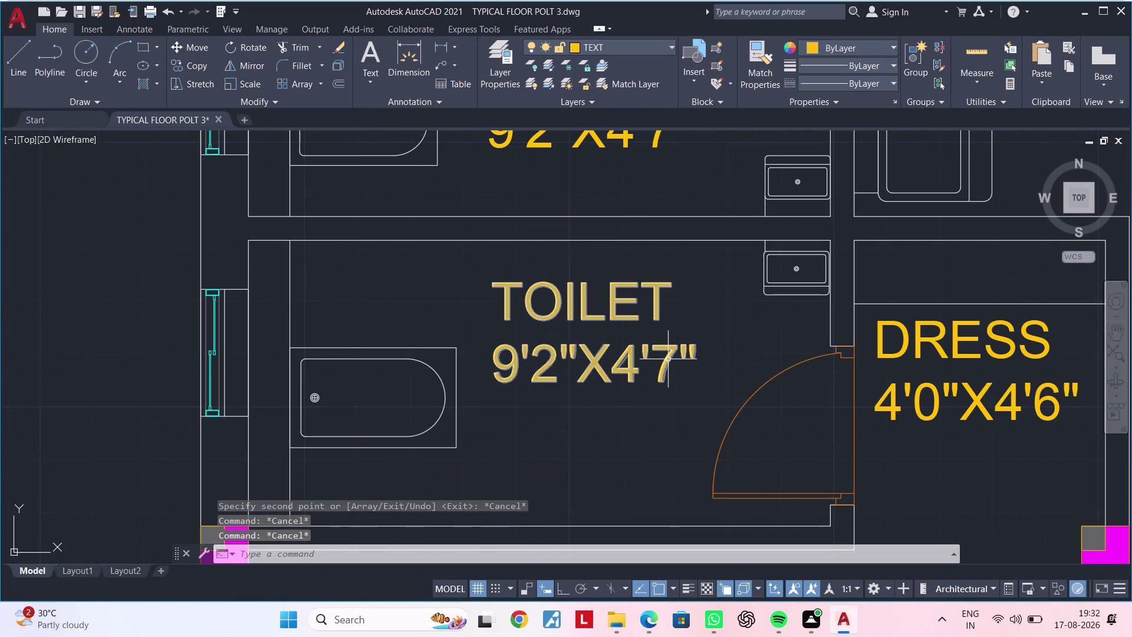
click(700, 356)
key(BackSpace)
key(BackSpace)
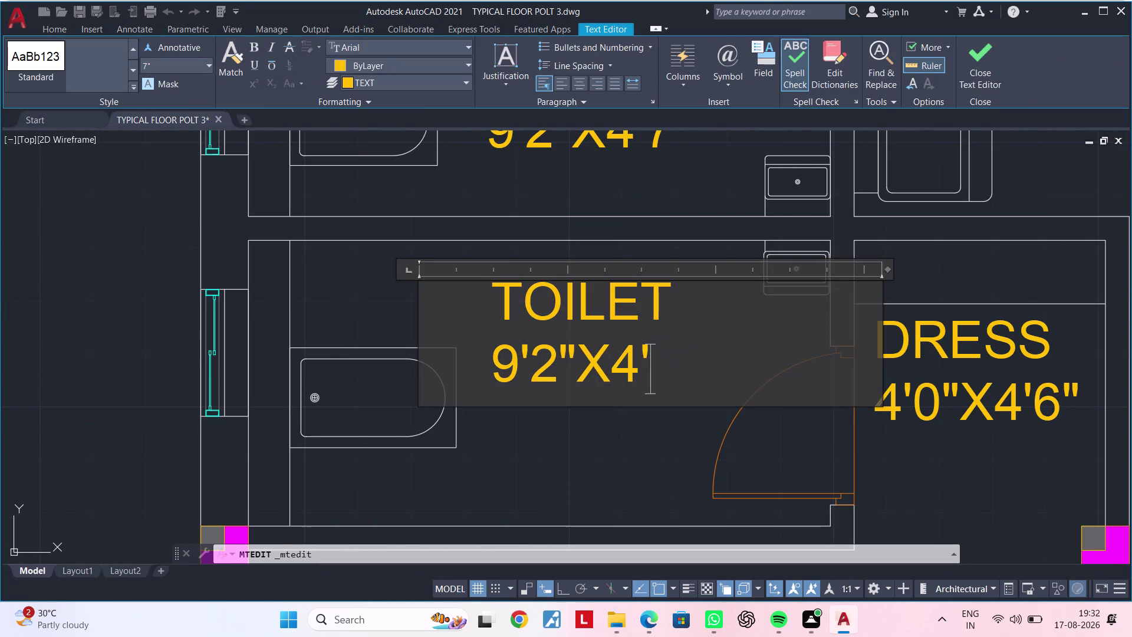
text(6")
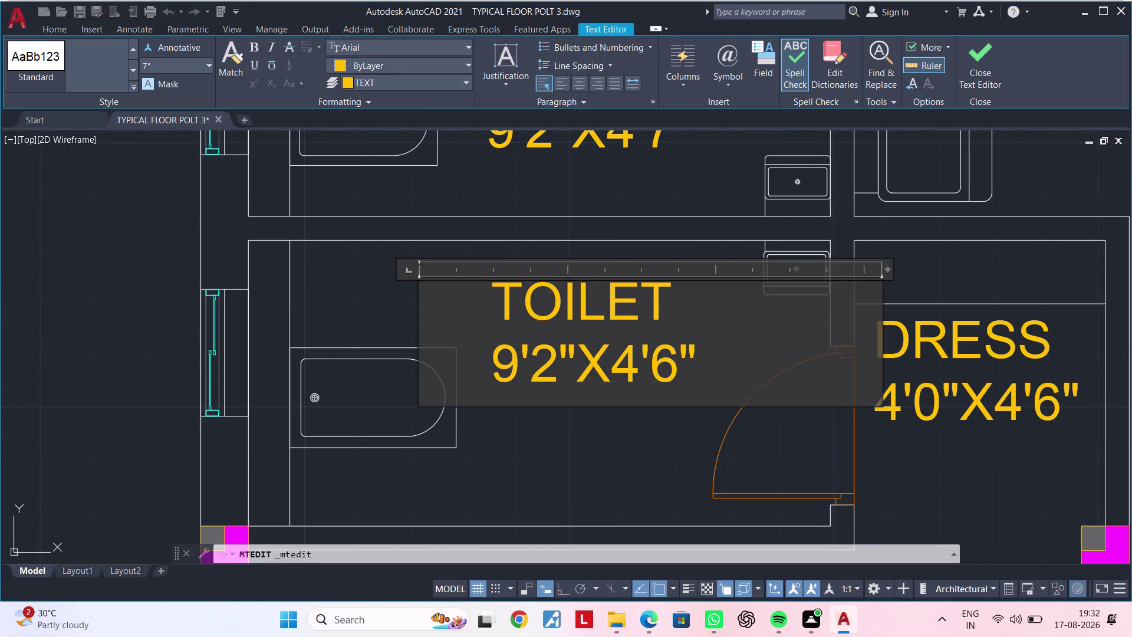
click(637, 425)
scroll(down, 3)
middle_drag(700, 434, 589, 372)
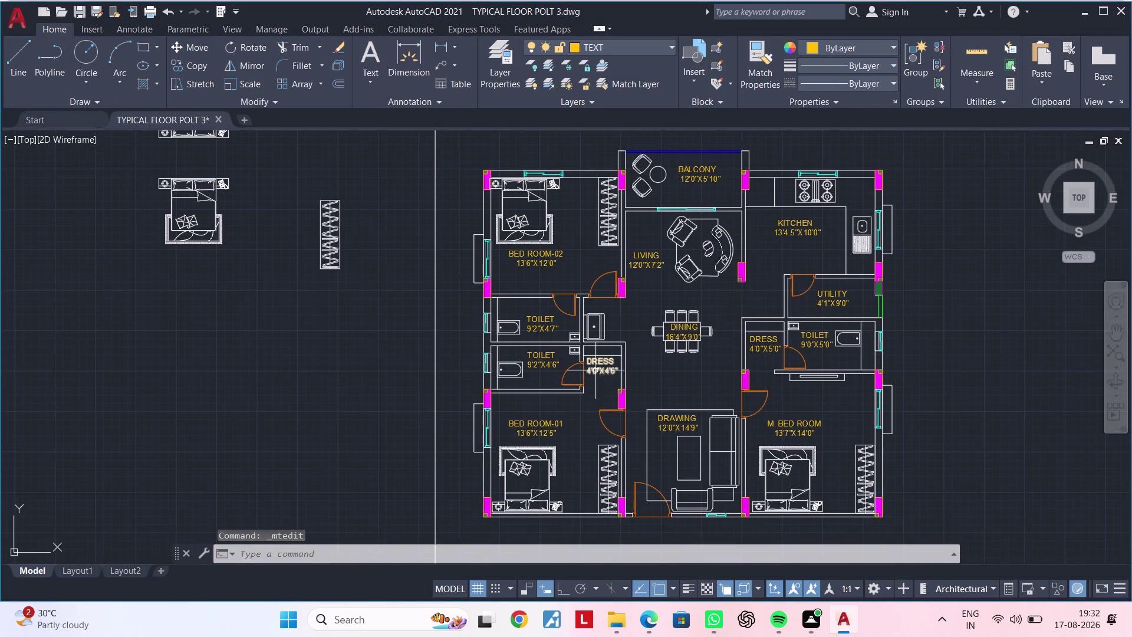
key(Escape)
key(Escape)
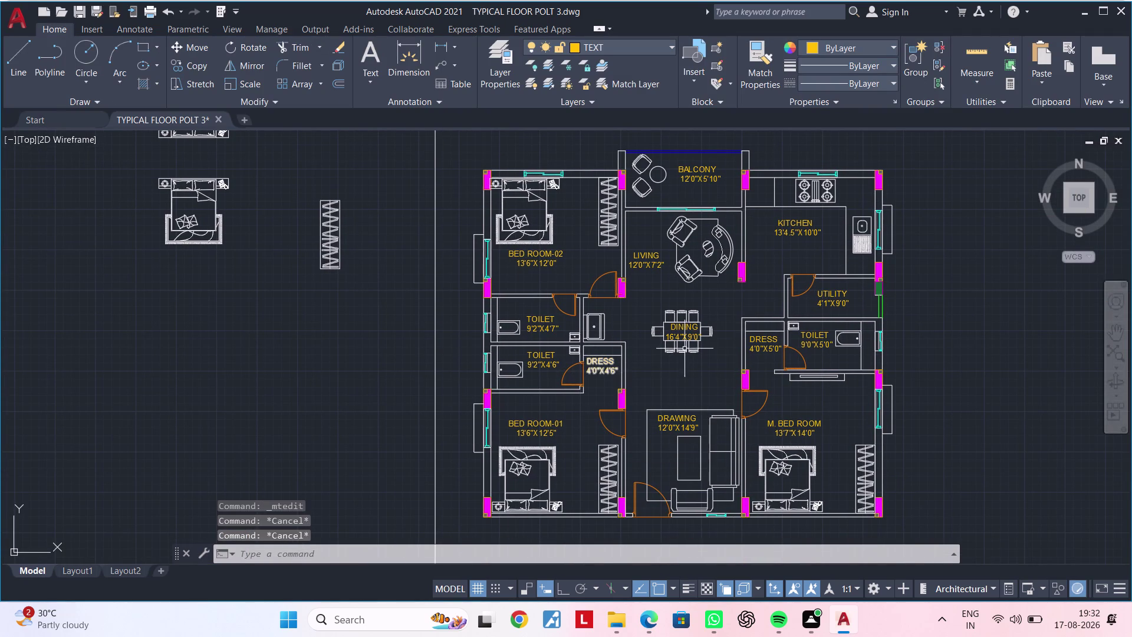
scroll(up, 3)
middle_drag(583, 346, 456, 402)
key(Escape)
key(Escape)
middle_drag(410, 375, 477, 363)
key(Escape)
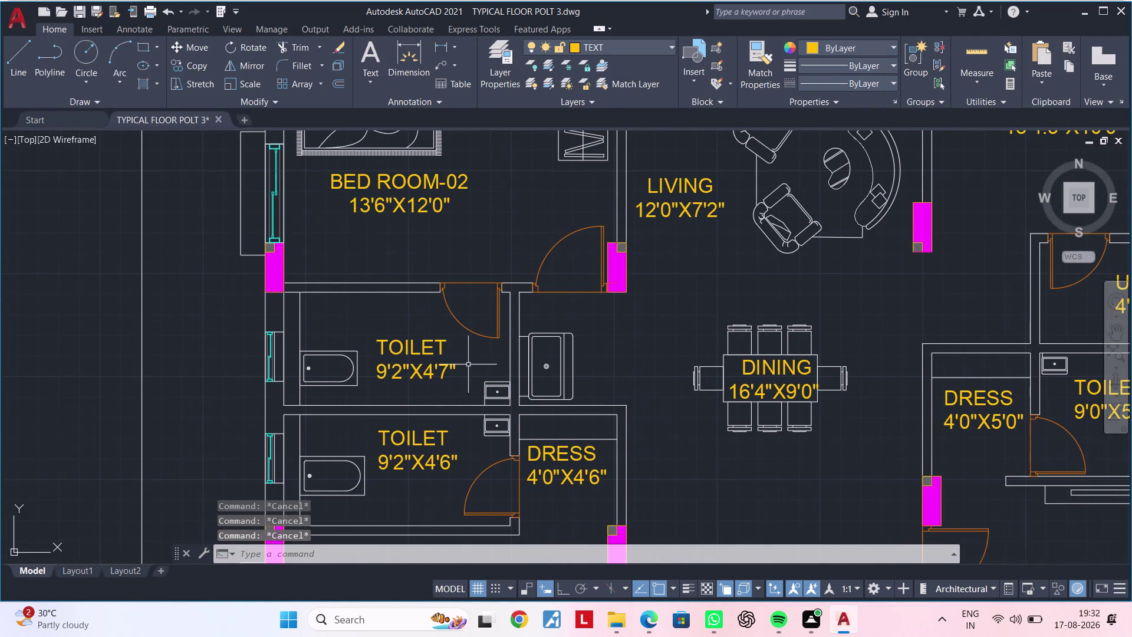
key(Escape)
middle_drag(437, 364, 456, 350)
key(Escape)
key(Escape)
key(Escape)
key(Escape)
key(Escape)
key(Escape)
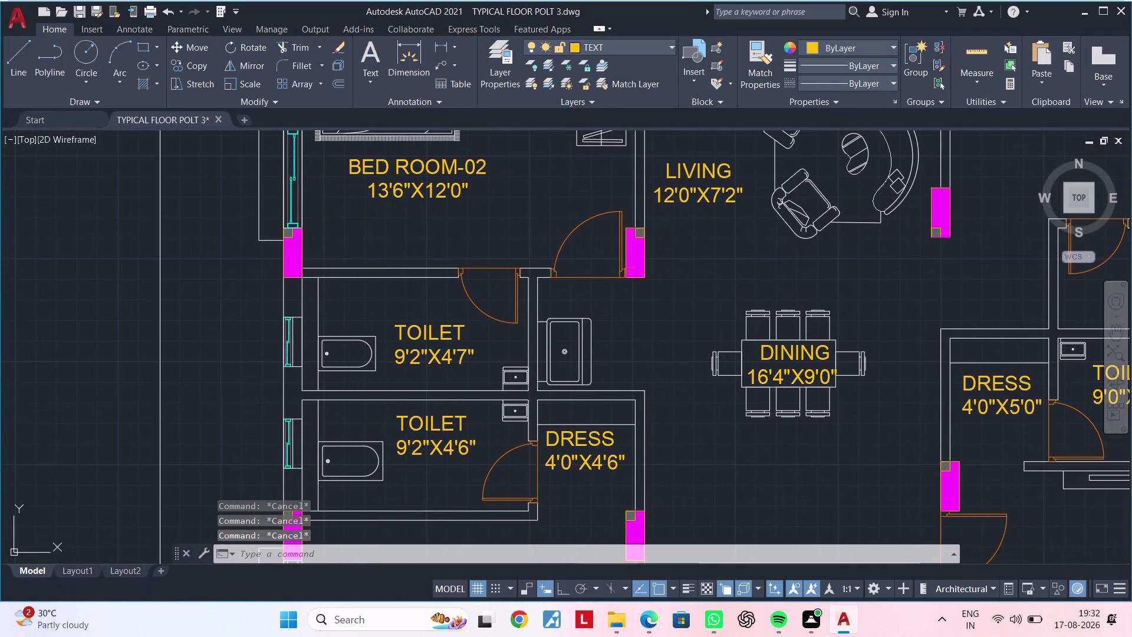
key(Escape)
key(Escape)
middle_drag(413, 365, 419, 337)
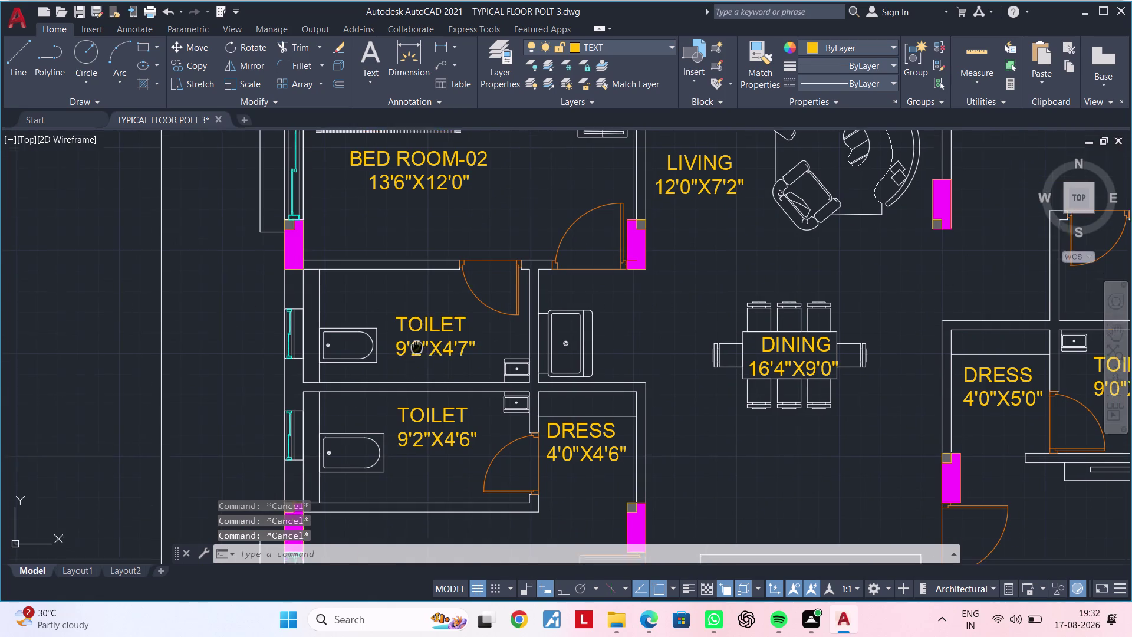
middle_drag(419, 337, 426, 292)
key(Escape)
key(Escape)
middle_drag(465, 352, 466, 263)
key(Escape)
scroll(down, 3)
middle_drag(516, 372, 322, 455)
key(Escape)
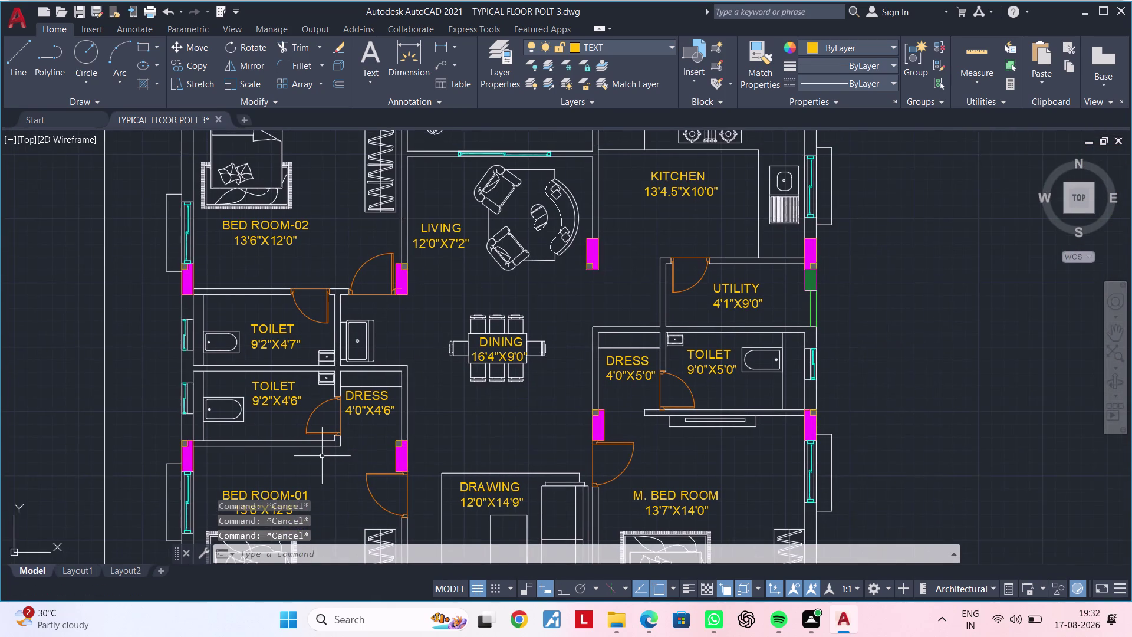
key(Escape)
middle_drag(425, 420, 431, 396)
scroll(down, 3)
middle_drag(456, 393, 537, 372)
scroll(up, 3)
middle_drag(532, 384, 530, 432)
scroll(down, 3)
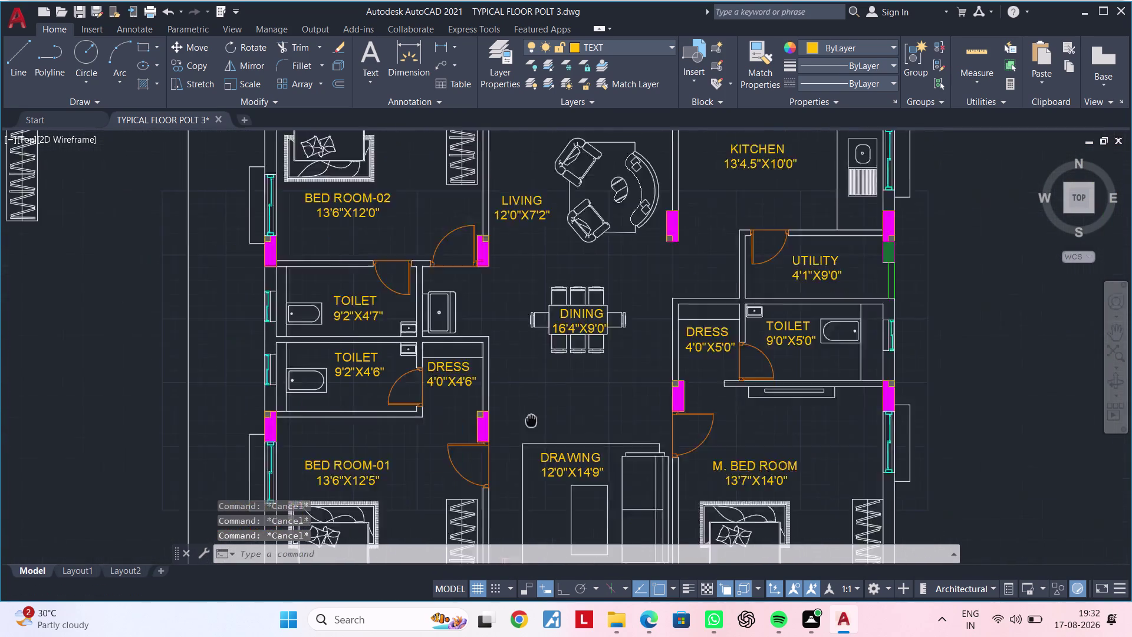
middle_drag(530, 431, 539, 464)
scroll(down, 3)
middle_drag(582, 401, 598, 392)
key(Escape)
key(Escape)
key(Escape)
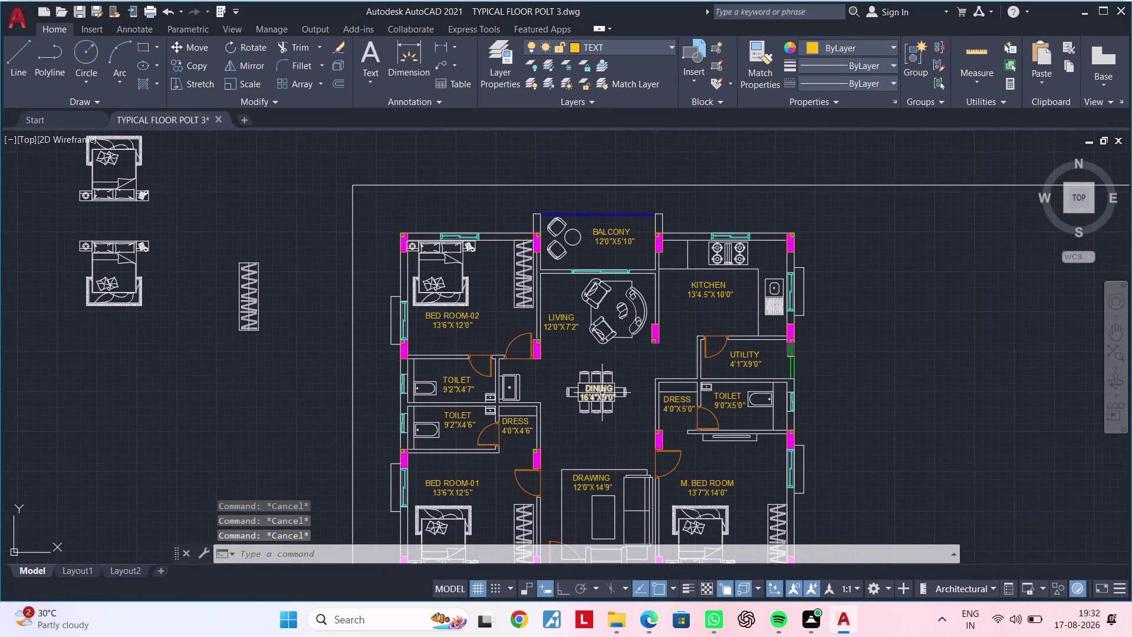
middle_drag(596, 385, 579, 320)
key(Escape)
key(Escape)
key(Escape)
key(Escape)
key(Escape)
key(Escape)
key(Escape)
key(Escape)
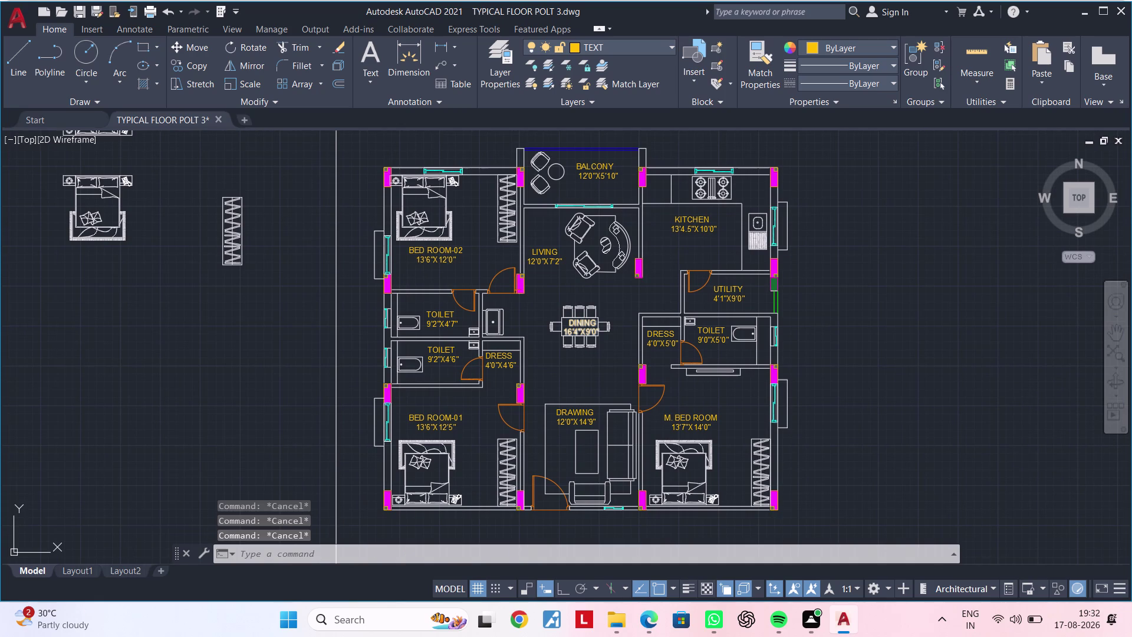
key(Escape)
middle_drag(550, 356, 495, 387)
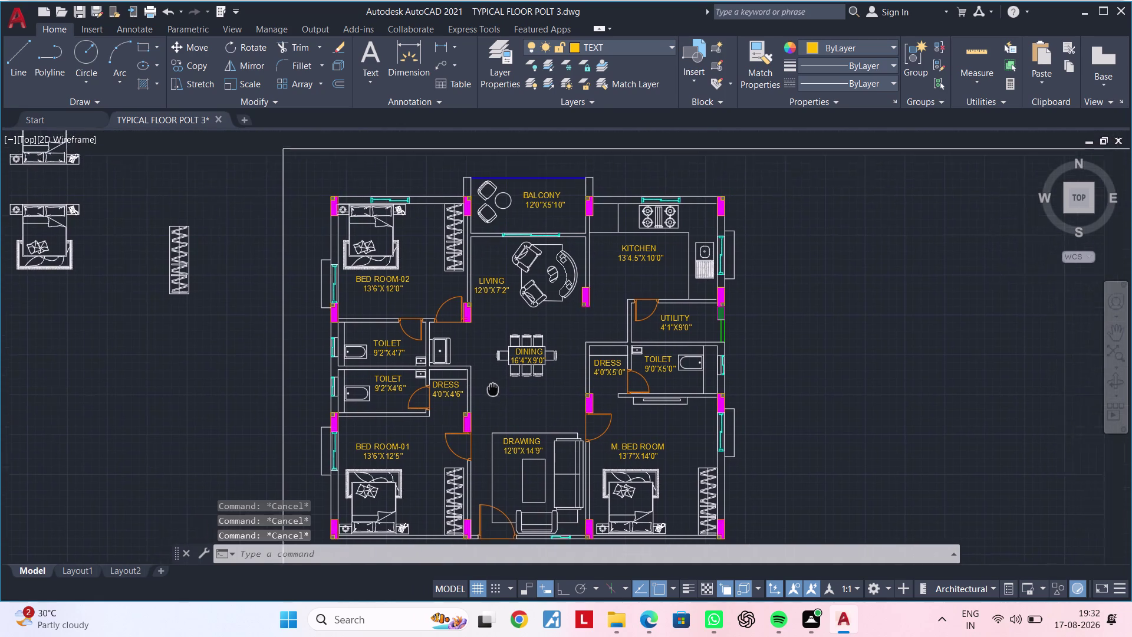
middle_drag(495, 387, 429, 414)
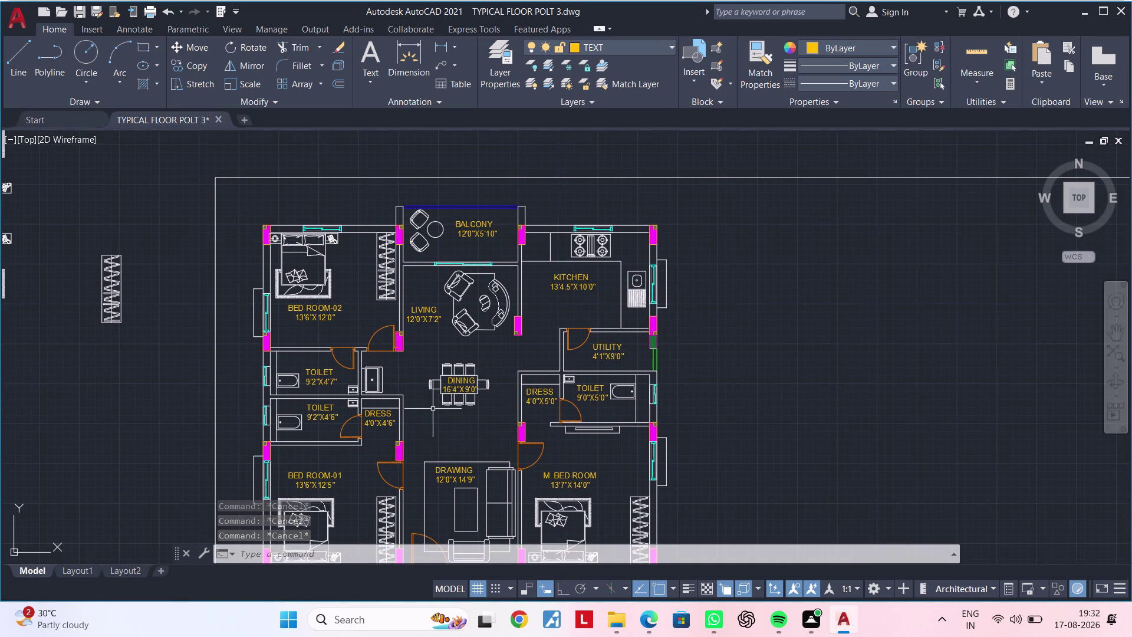
key(Escape)
key(Escape)
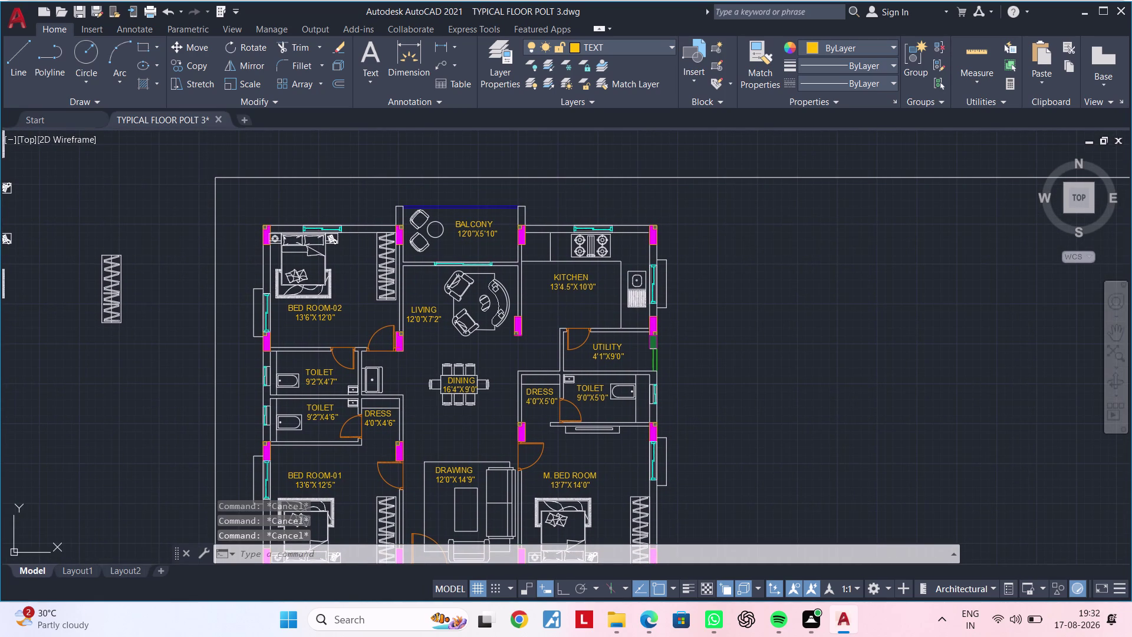
key(Escape)
key(Escape)
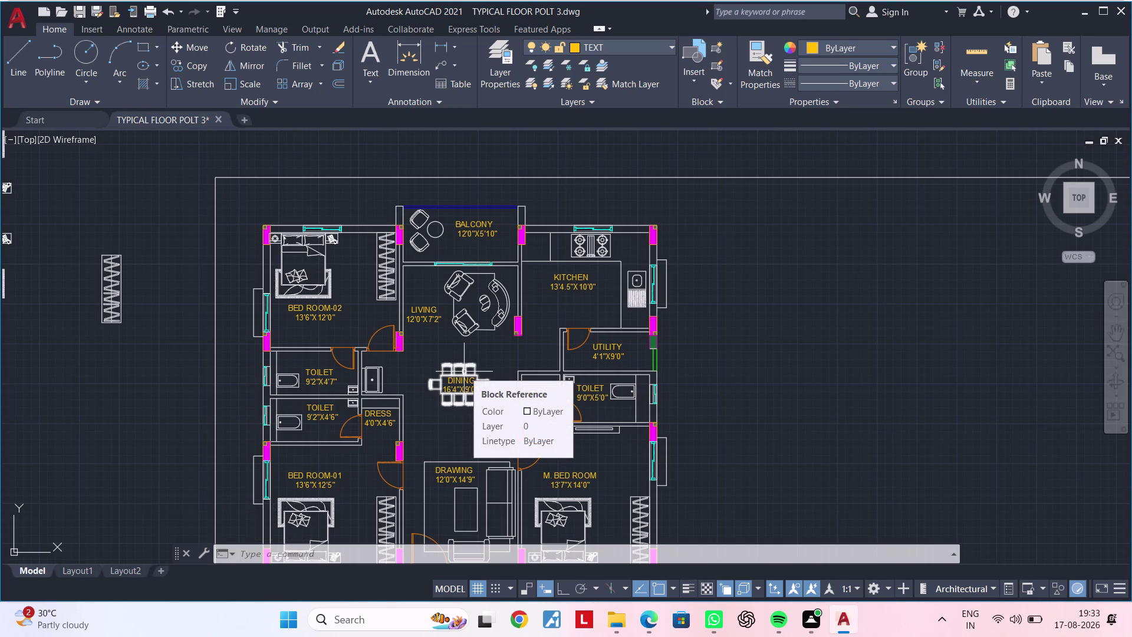
middle_drag(483, 420, 484, 333)
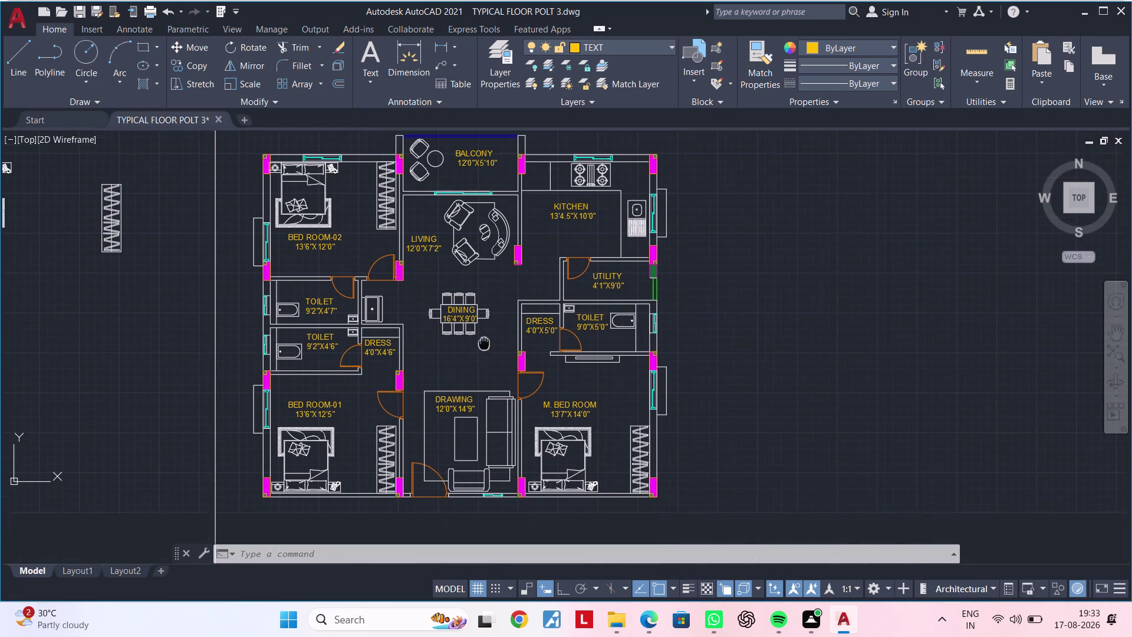
middle_drag(484, 334, 486, 319)
scroll(up, 3)
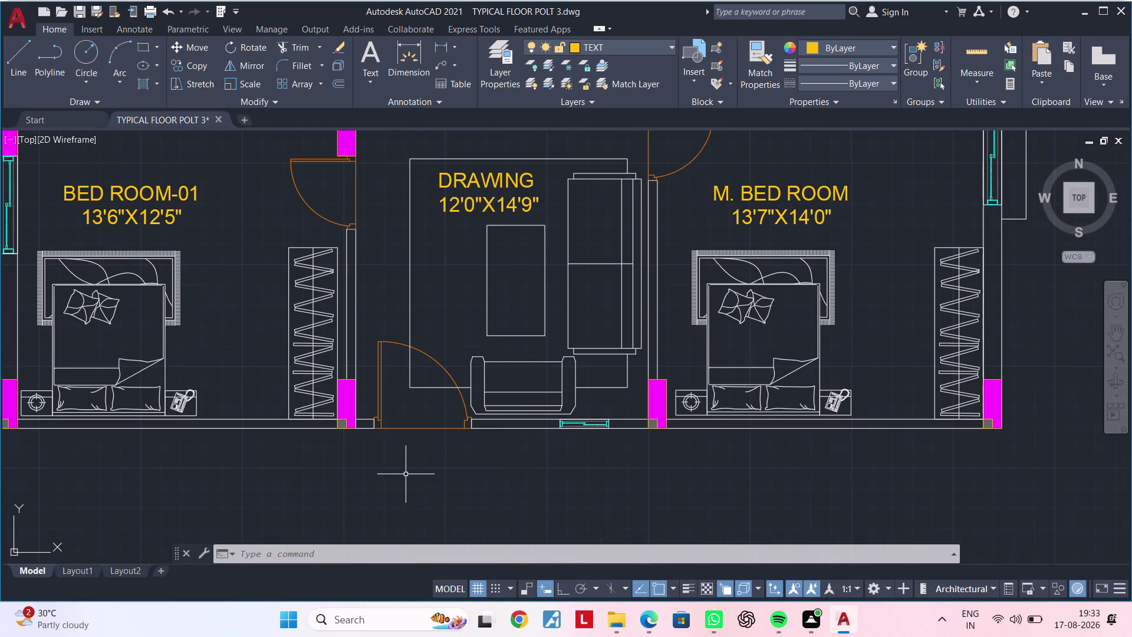
scroll(down, 3)
scroll(down, 3)
middle_drag(405, 474, 519, 378)
scroll(up, 3)
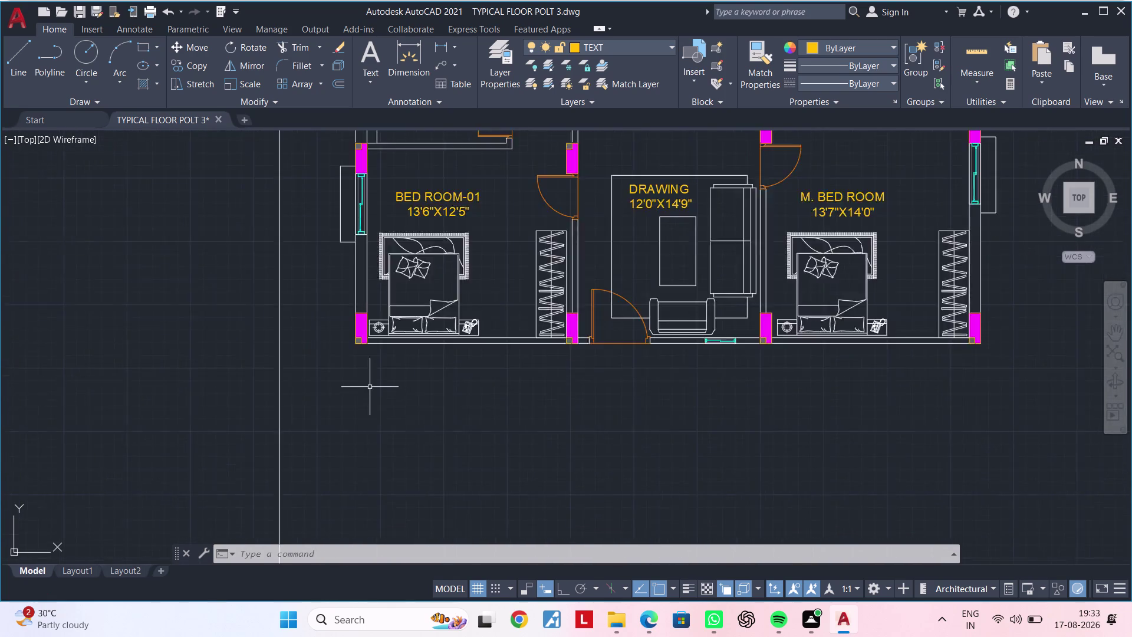
scroll(up, 3)
scroll(down, 3)
middle_drag(570, 407, 344, 539)
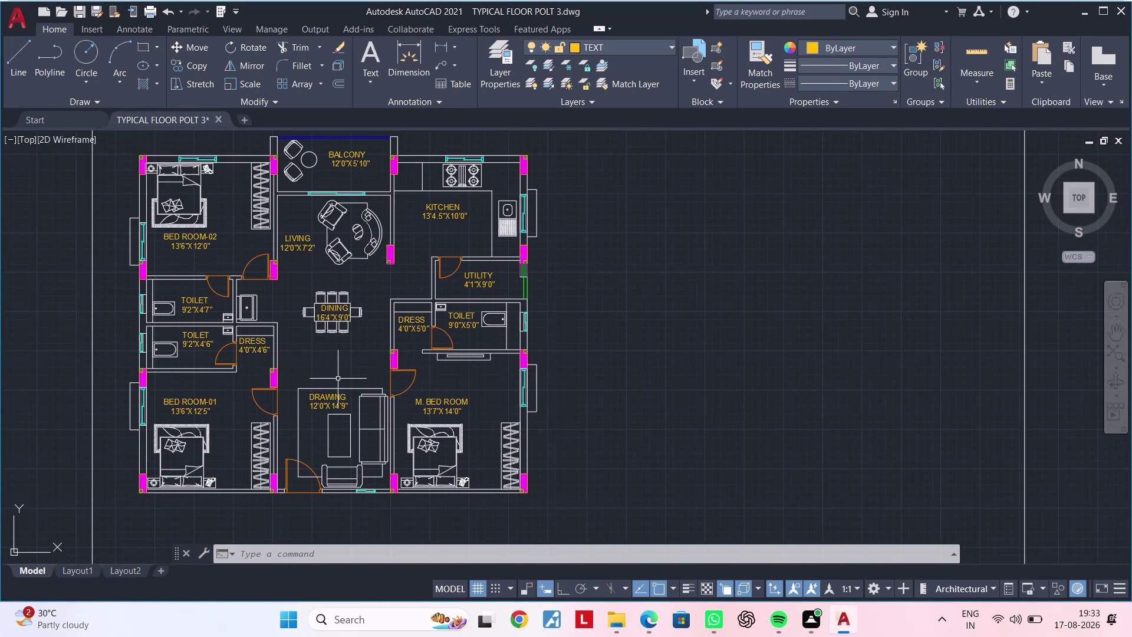
middle_drag(333, 360, 633, 380)
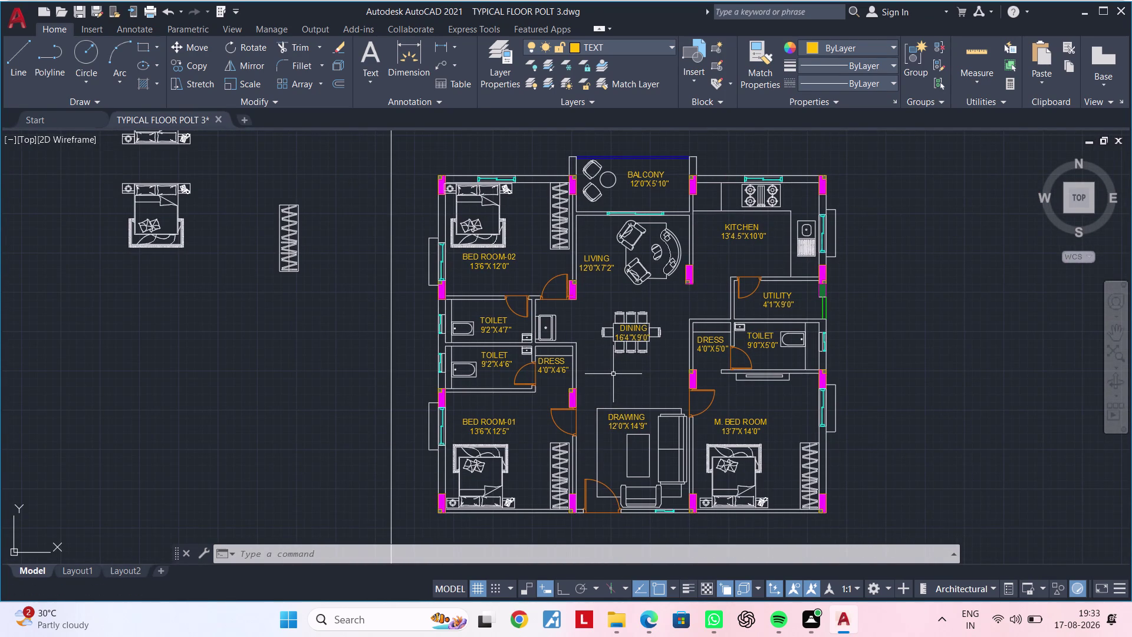
scroll(up, 3)
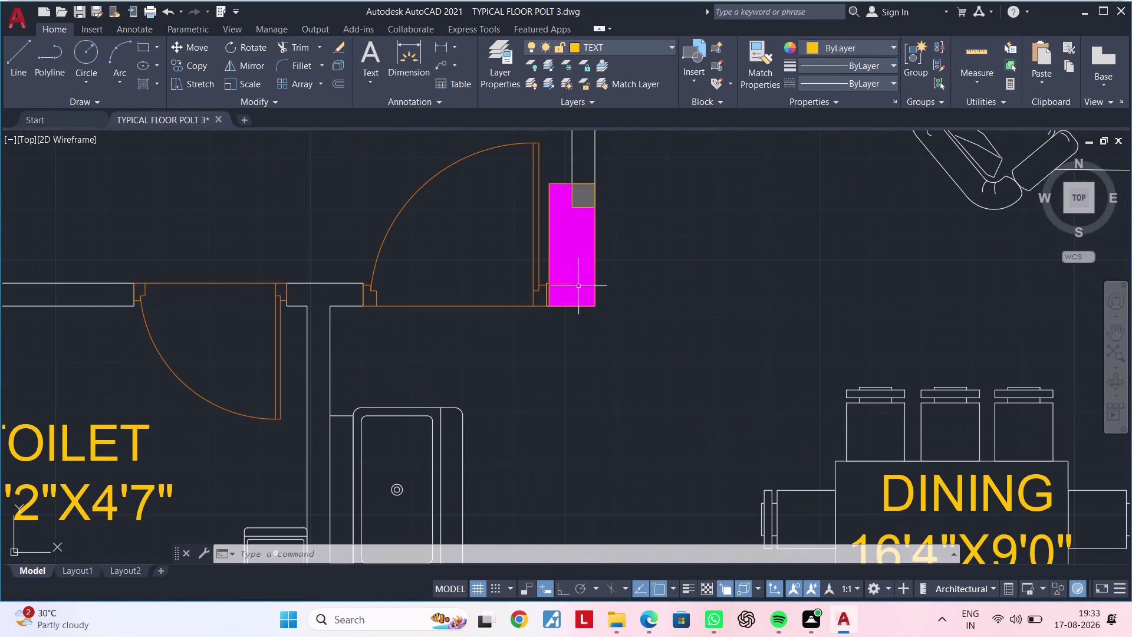
scroll(up, 3)
scroll(up, 3)
scroll(up, 3)
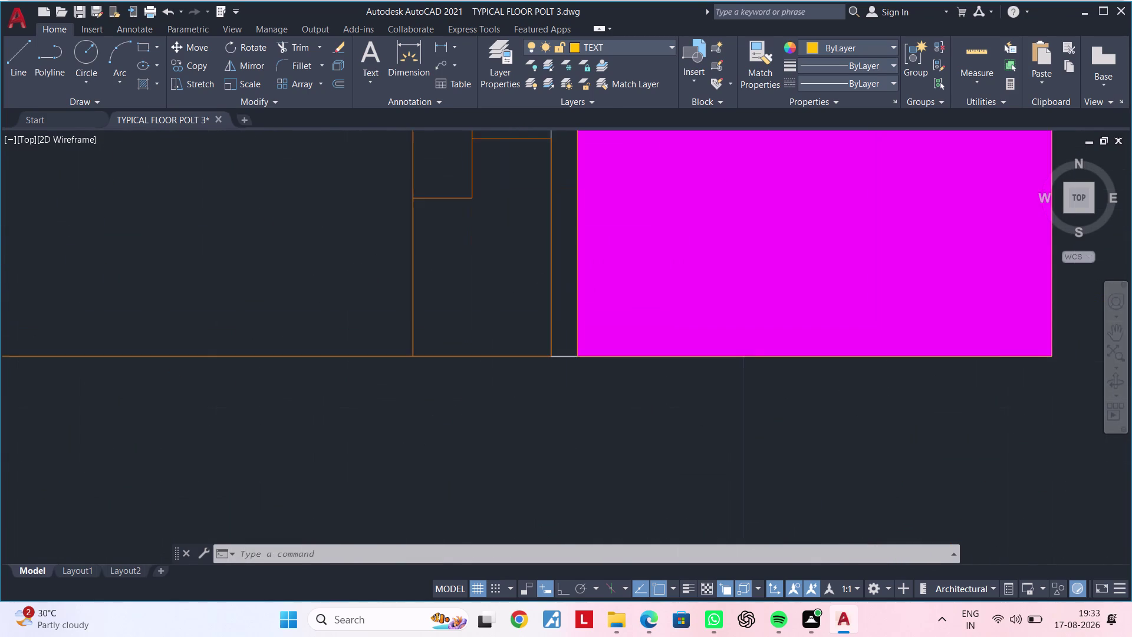
scroll(up, 3)
scroll(down, 3)
scroll(down, 3)
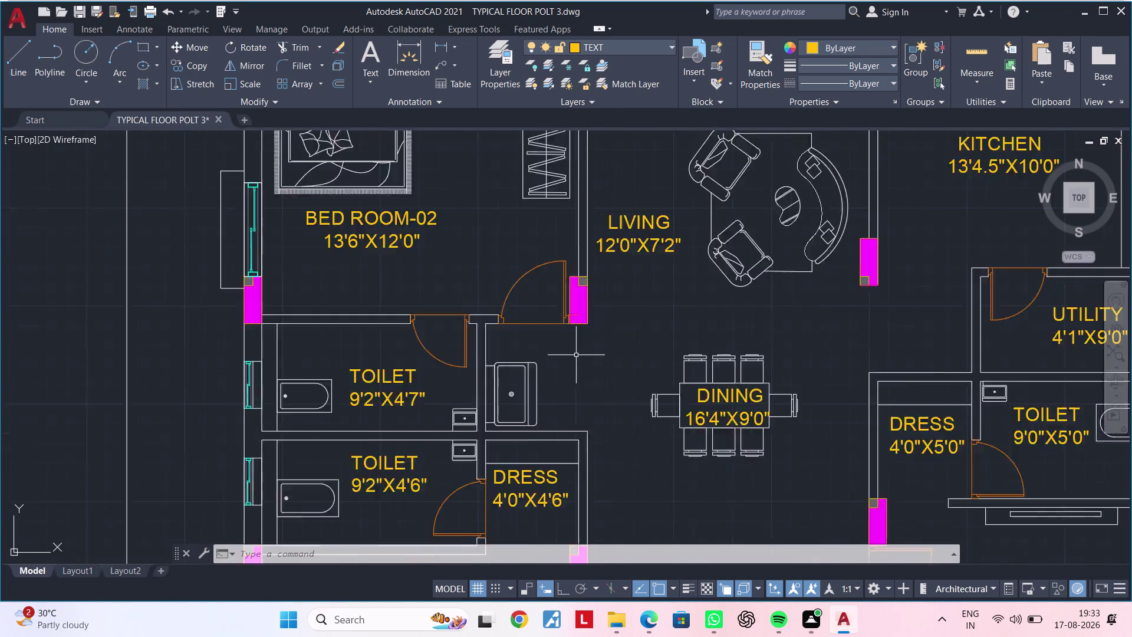
scroll(down, 3)
middle_drag(577, 356, 353, 360)
middle_drag(515, 342, 386, 393)
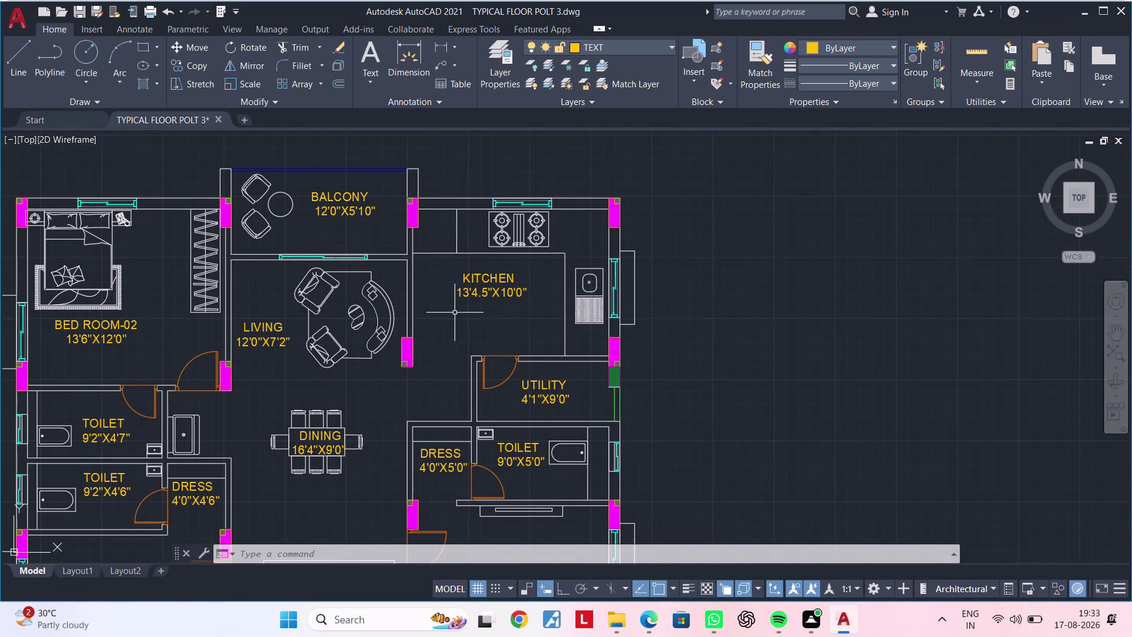
scroll(up, 3)
middle_drag(418, 320, 631, 315)
scroll(down, 3)
middle_drag(631, 315, 635, 474)
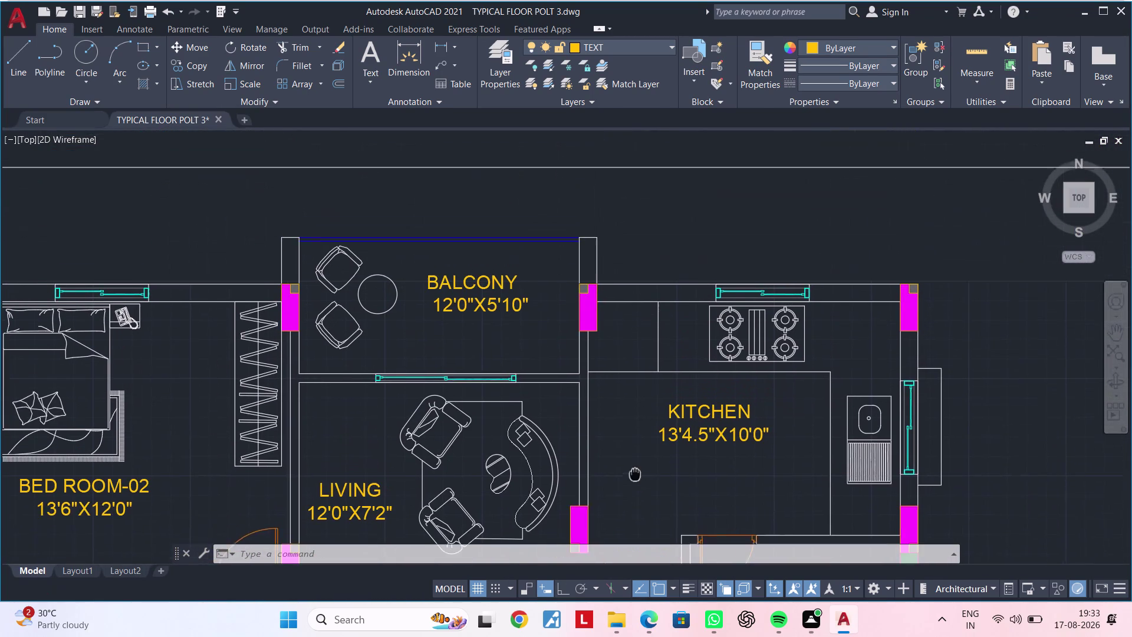
middle_drag(635, 474, 635, 476)
middle_drag(619, 408, 507, 423)
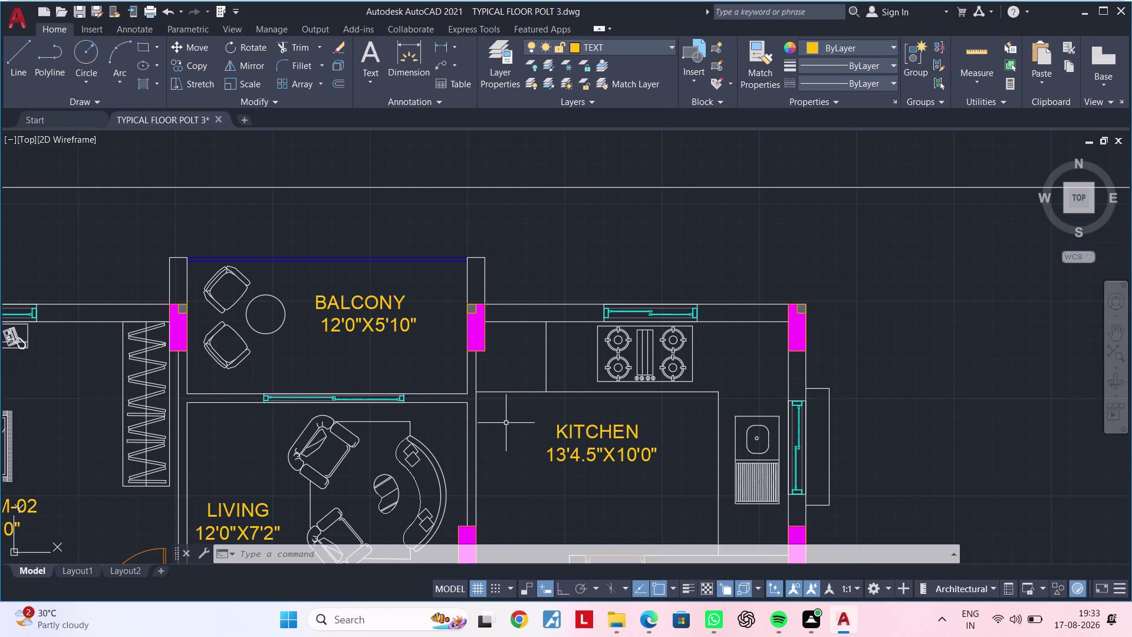
key(F2)
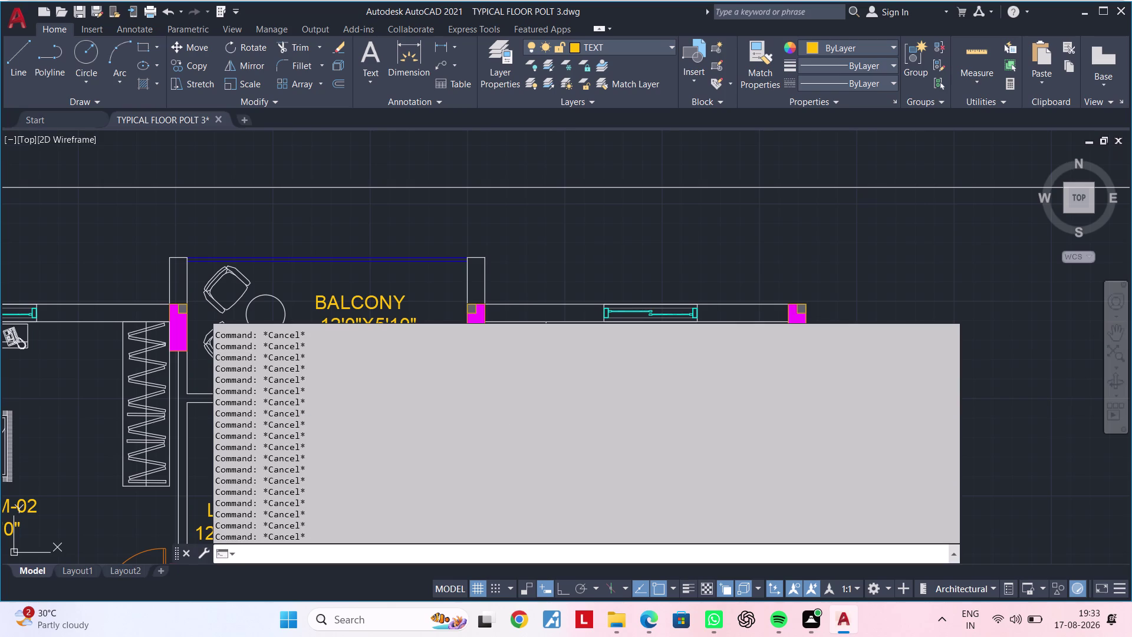
click(804, 255)
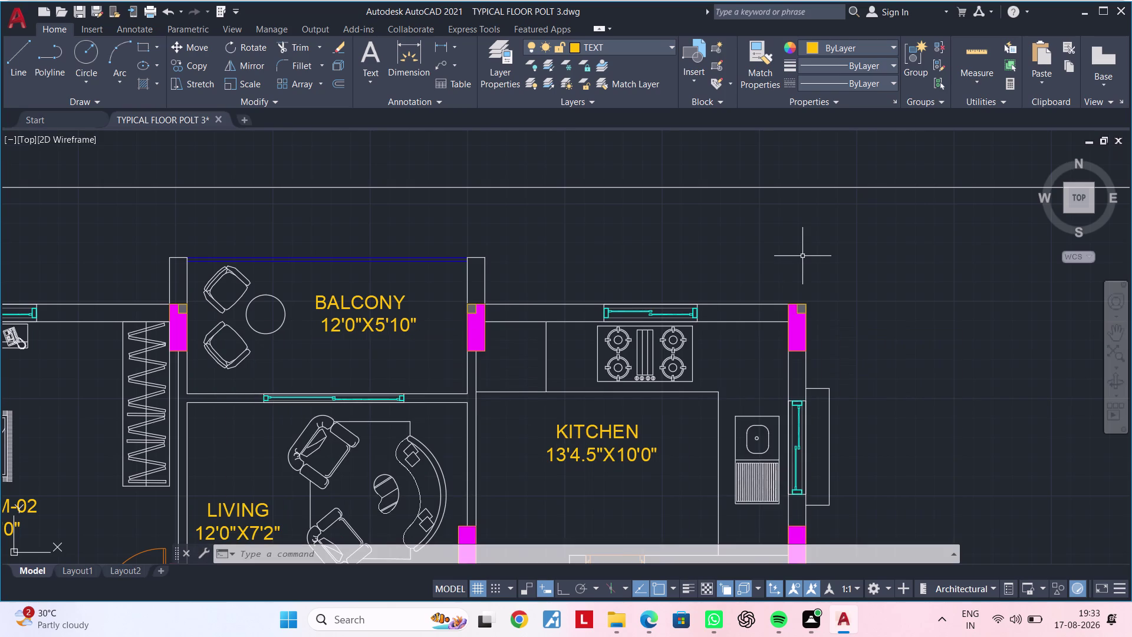
key(ctrl+s)
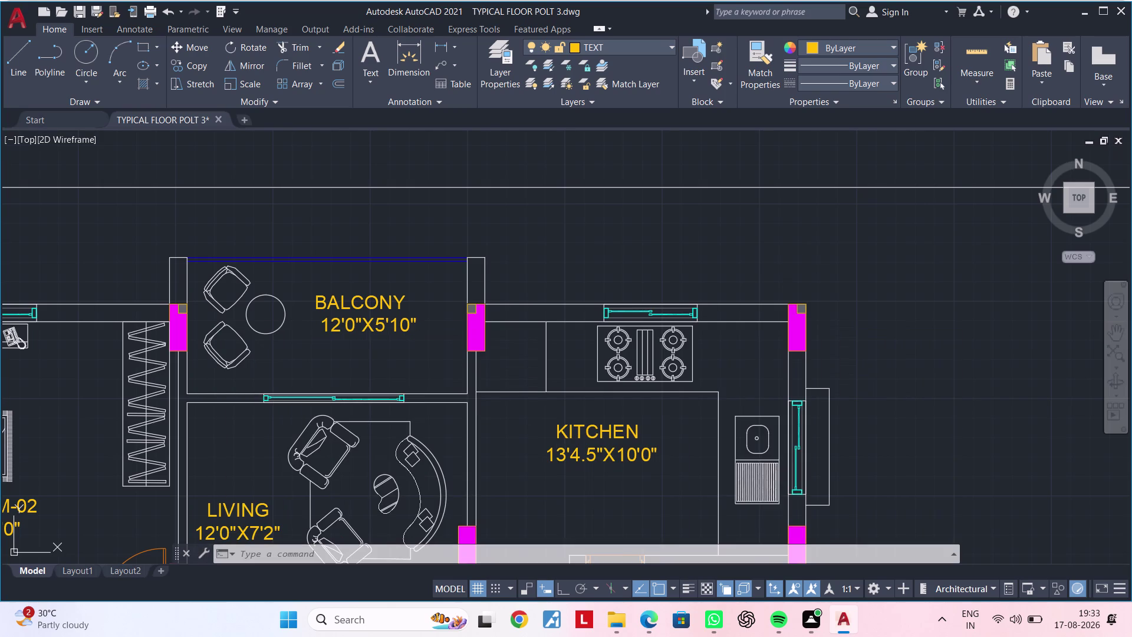